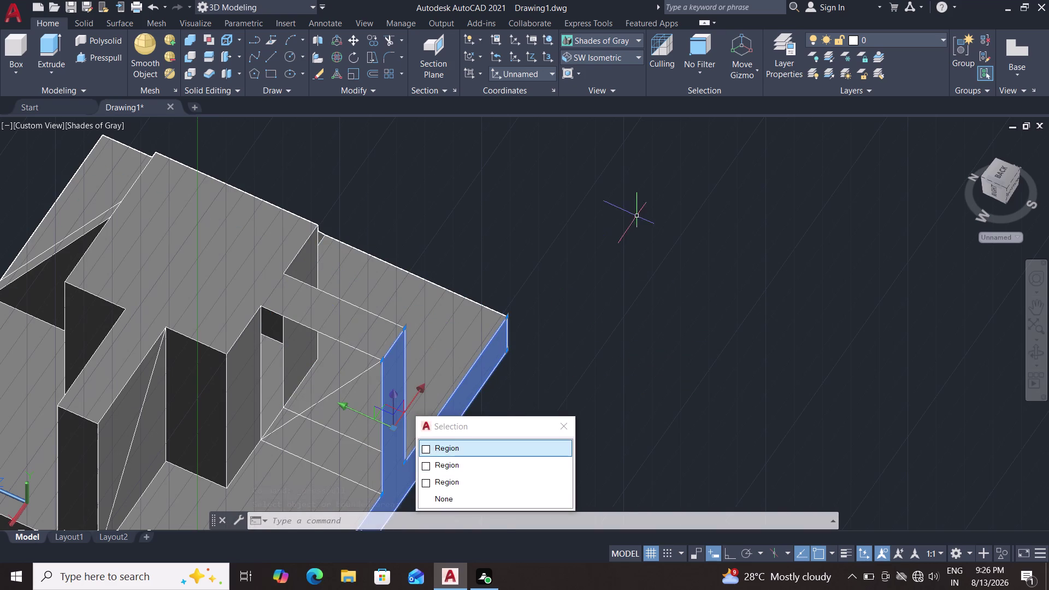
Undo the press-pull and the two erase operations on the pedestal base.
key(ctrl+z)
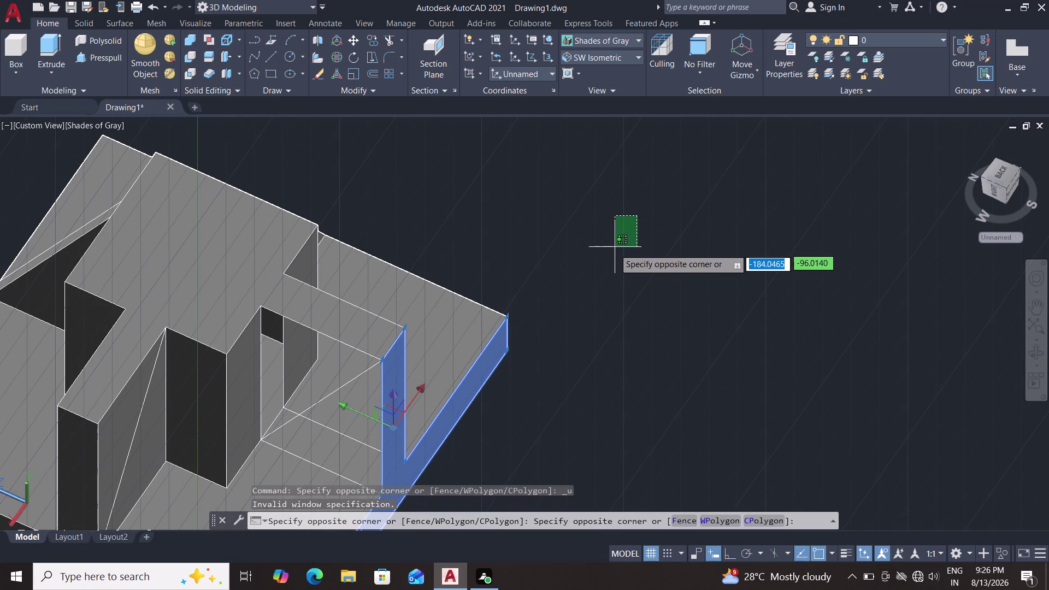
key(ctrl+z)
key(Escape)
key(ctrl+z)
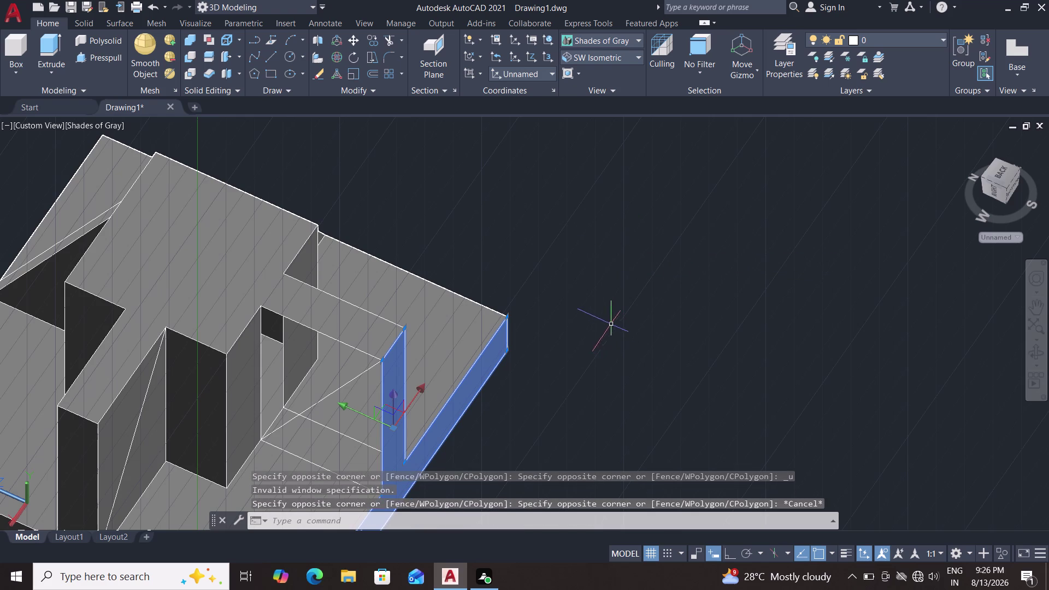
key(ctrl+z)
key(ctrl+z)
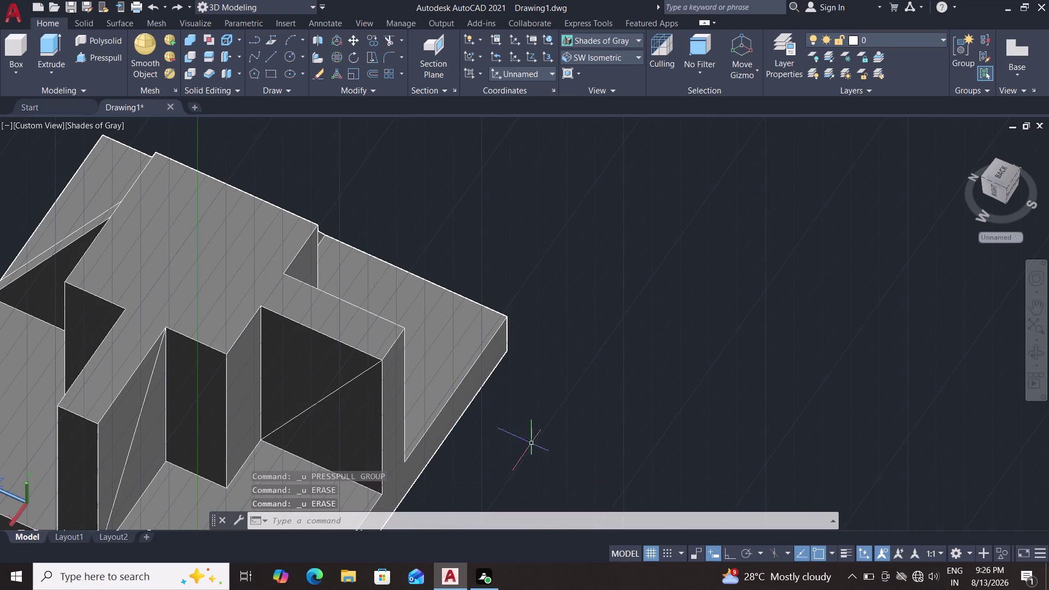
scroll(up, 3)
scroll(up, 3)
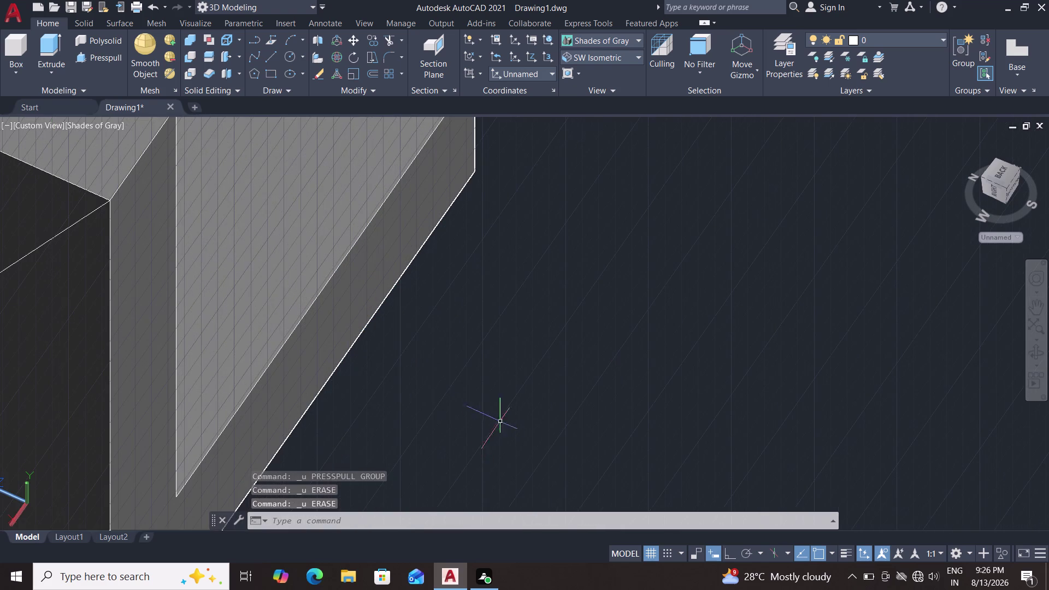
Pan, zoom and orbit around the restored stepped solid, including its underside.
middle_drag(483, 407, 490, 383)
scroll(up, 3)
middle_drag(490, 382, 528, 282)
middle_drag(527, 299, 527, 401)
middle_click(526, 404)
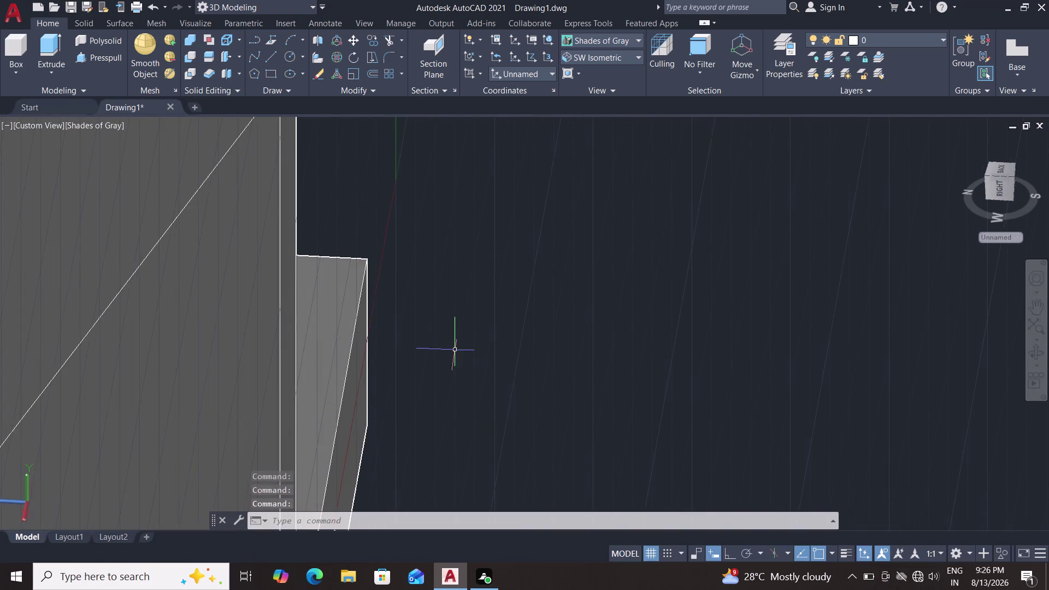
scroll(up, 3)
scroll(down, 3)
scroll(down, 3)
scroll(up, 3)
middle_drag(382, 309, 395, 332)
scroll(up, 3)
scroll(up, 3)
middle_drag(408, 313, 420, 387)
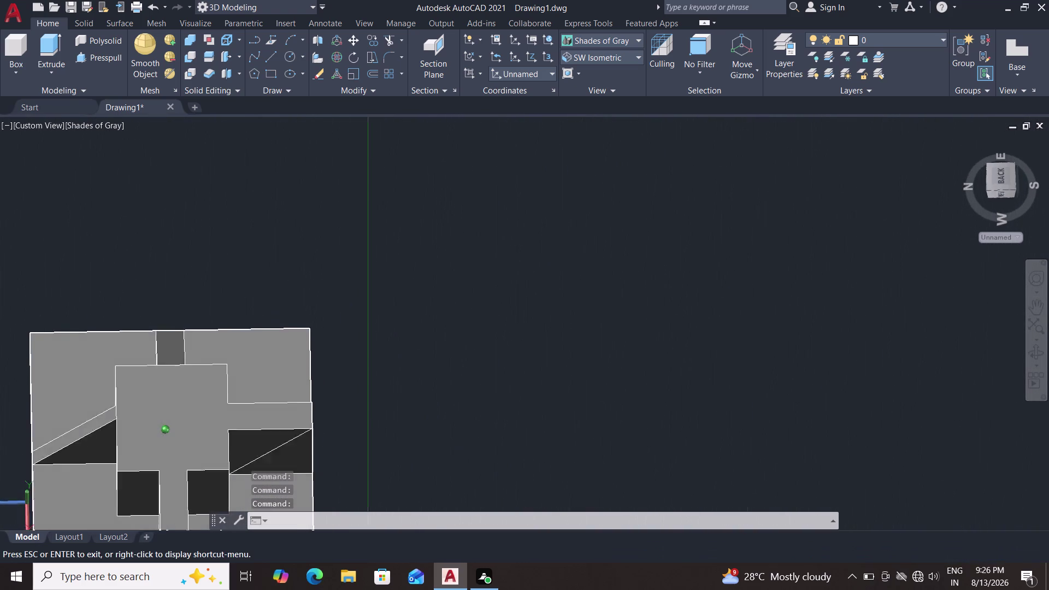
middle_drag(420, 387, 420, 414)
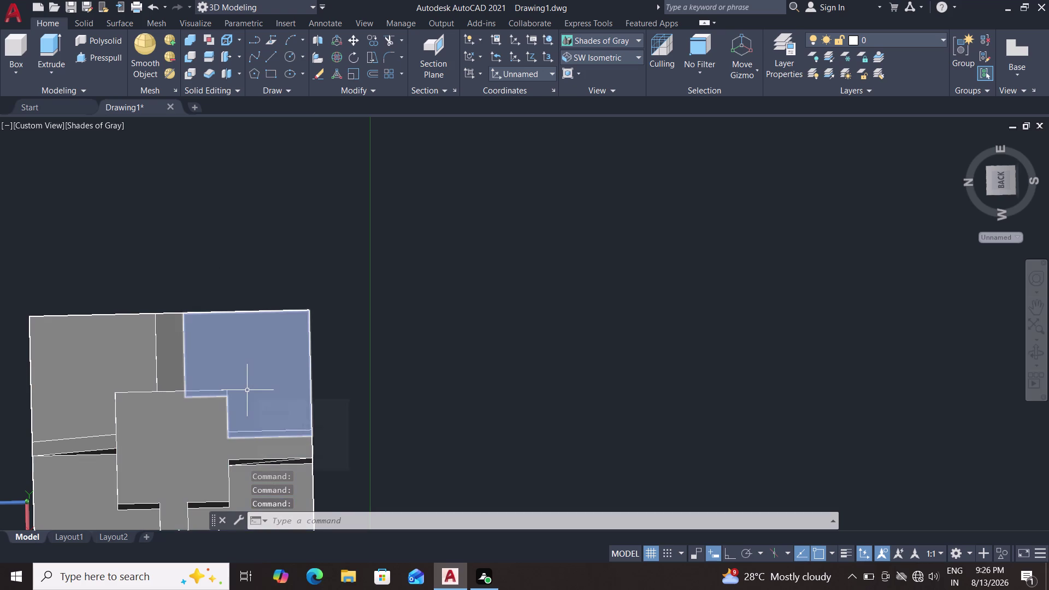
Start a line and cancel it before placing any point.
click(274, 51)
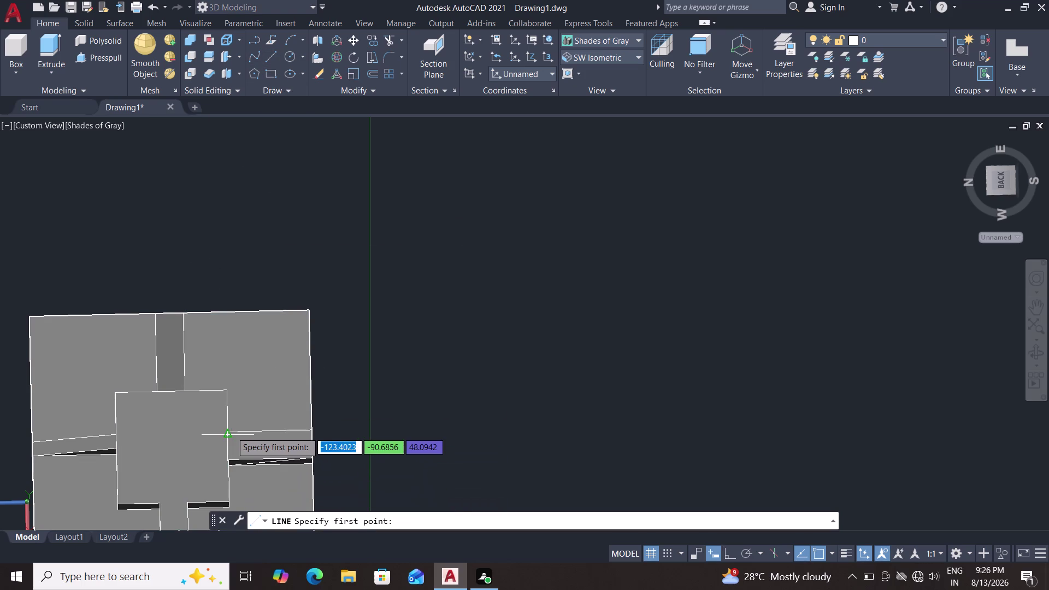
key(Escape)
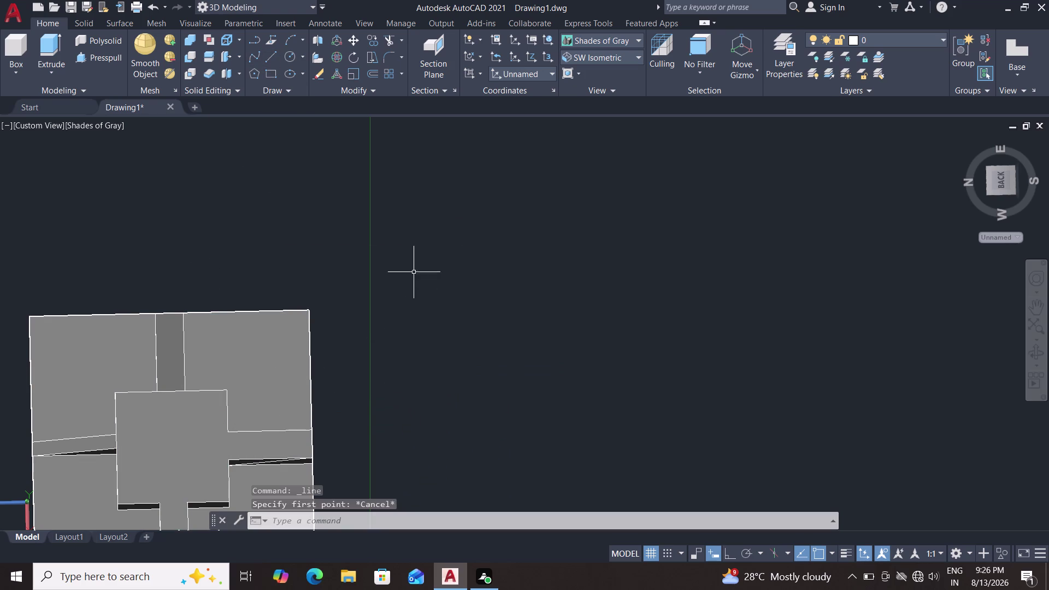
middle_drag(439, 435, 444, 311)
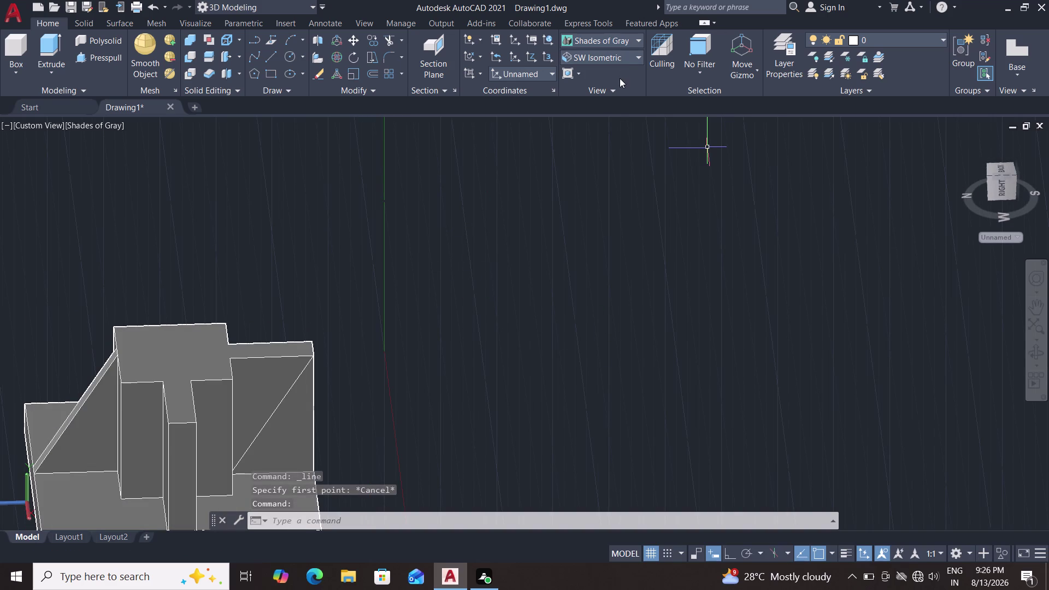
Switch to the Top preset view and zoom to fit the whole model.
click(619, 59)
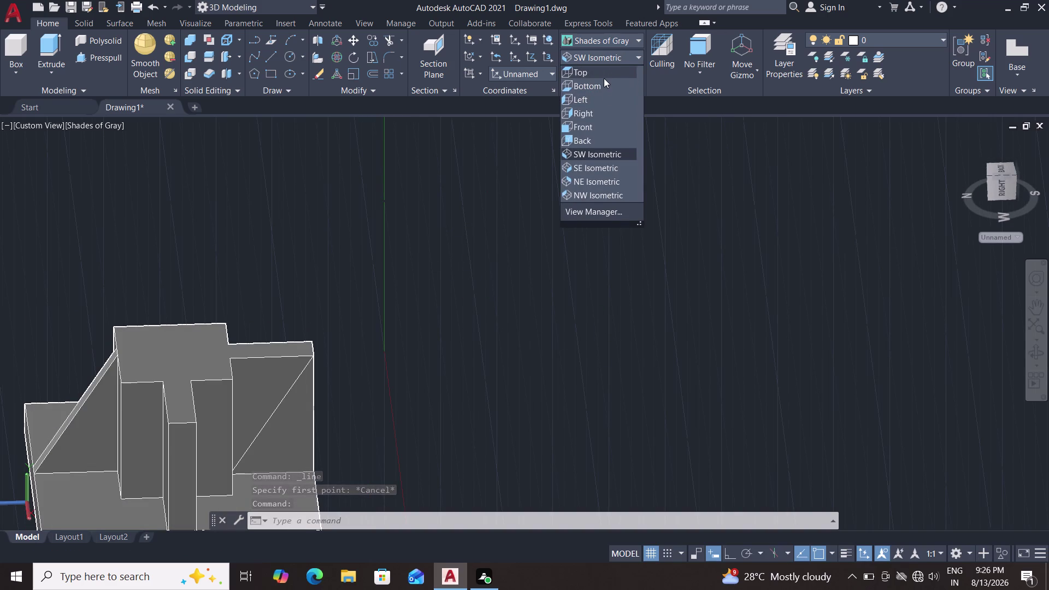
click(598, 75)
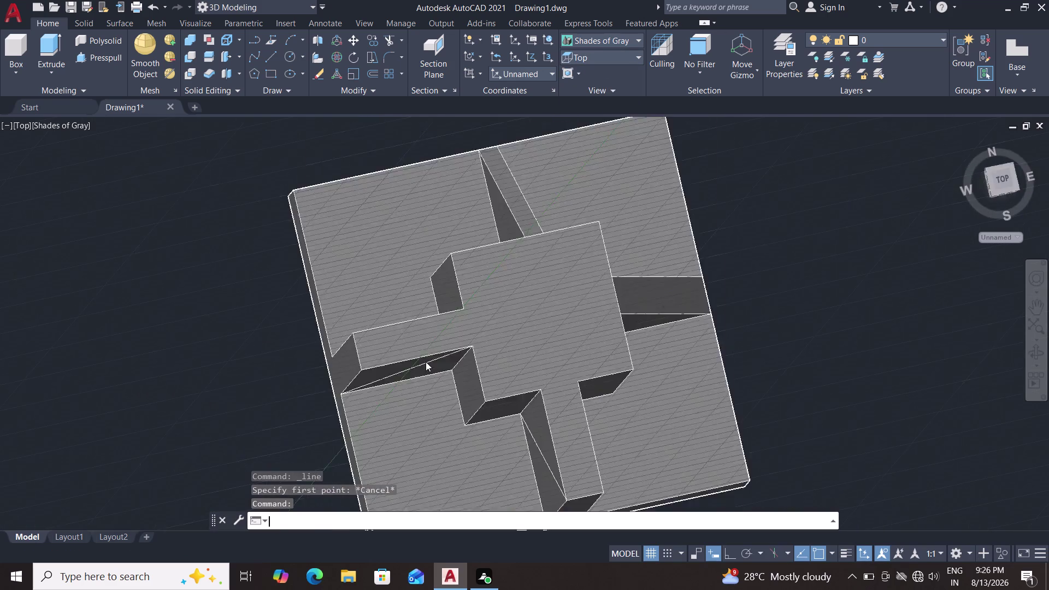
scroll(up, 3)
scroll(down, 3)
scroll(up, 3)
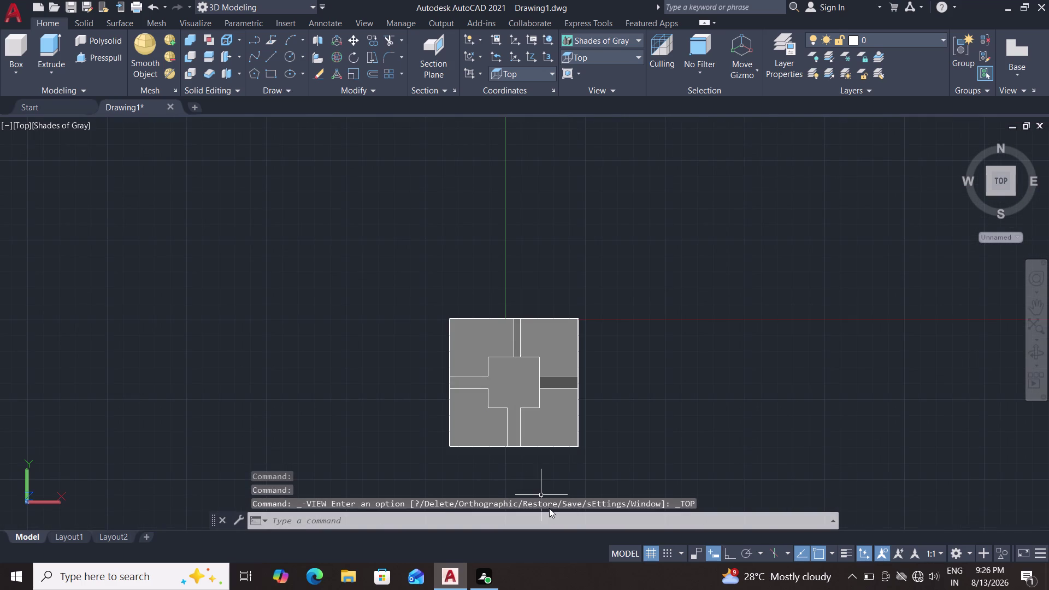
scroll(up, 3)
scroll(up, 3)
double_click(271, 78)
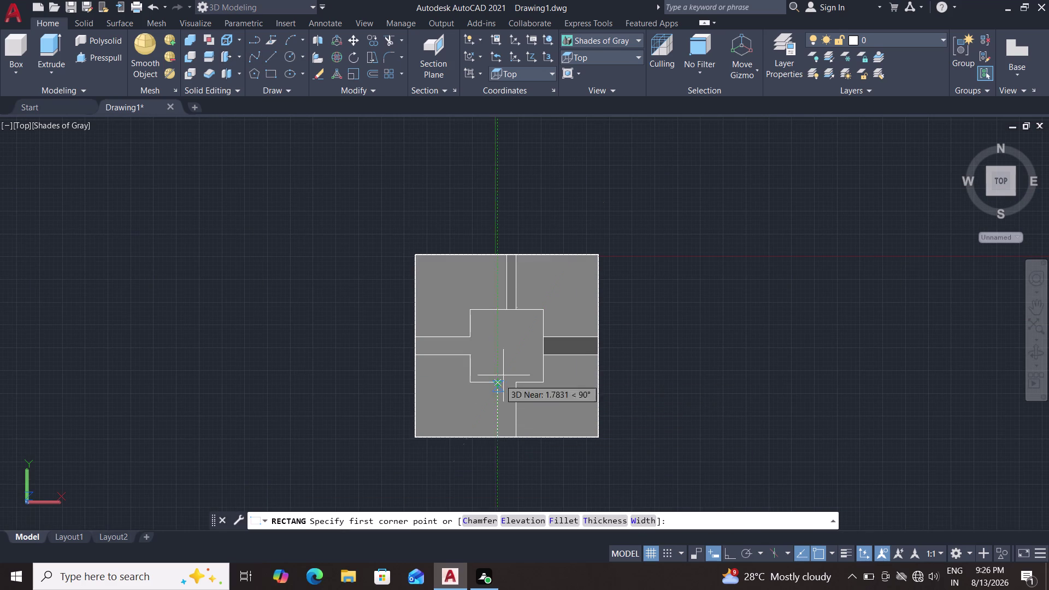
Cancel a rectangle and an unfinished line, then switch to the Bottom preset view.
key(Escape)
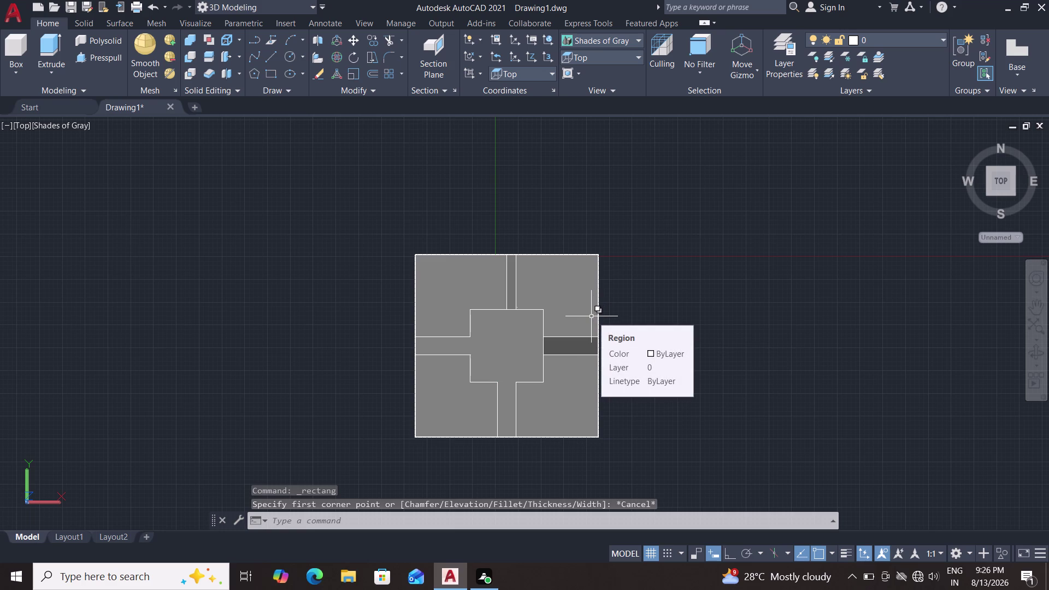
click(275, 58)
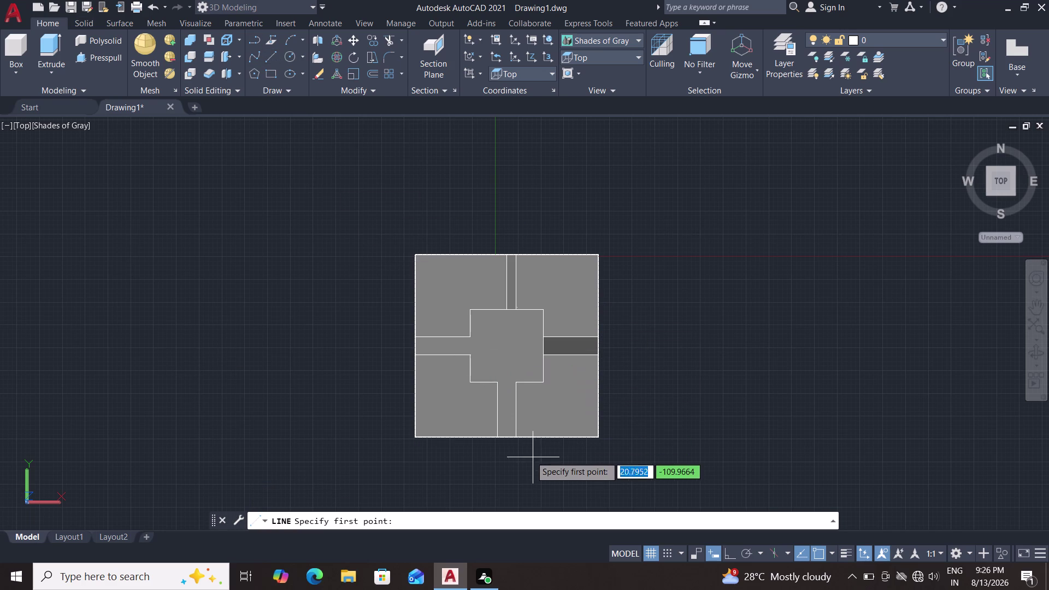
double_click(506, 439)
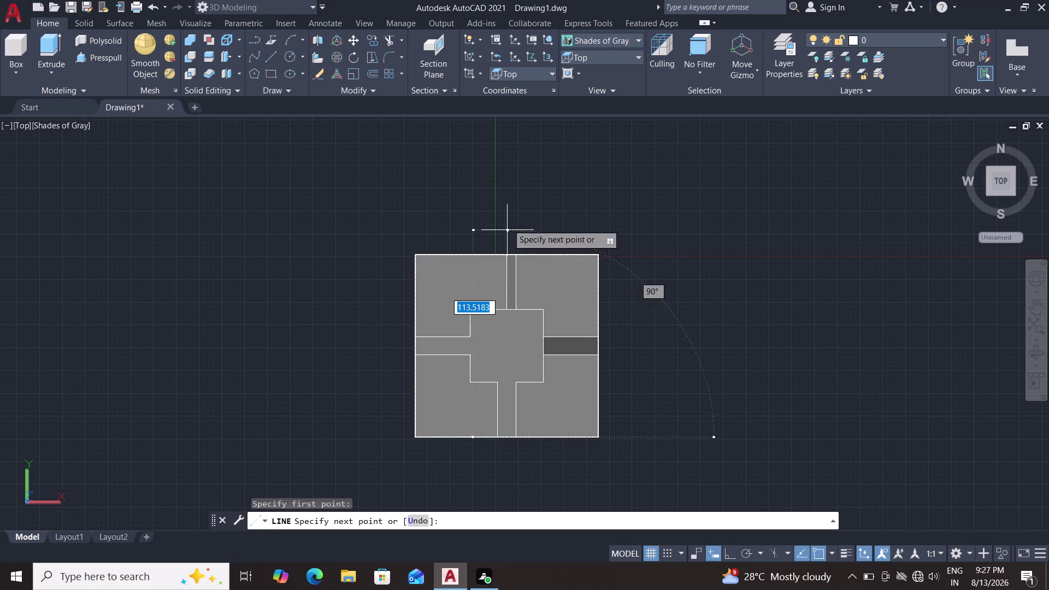
key(Escape)
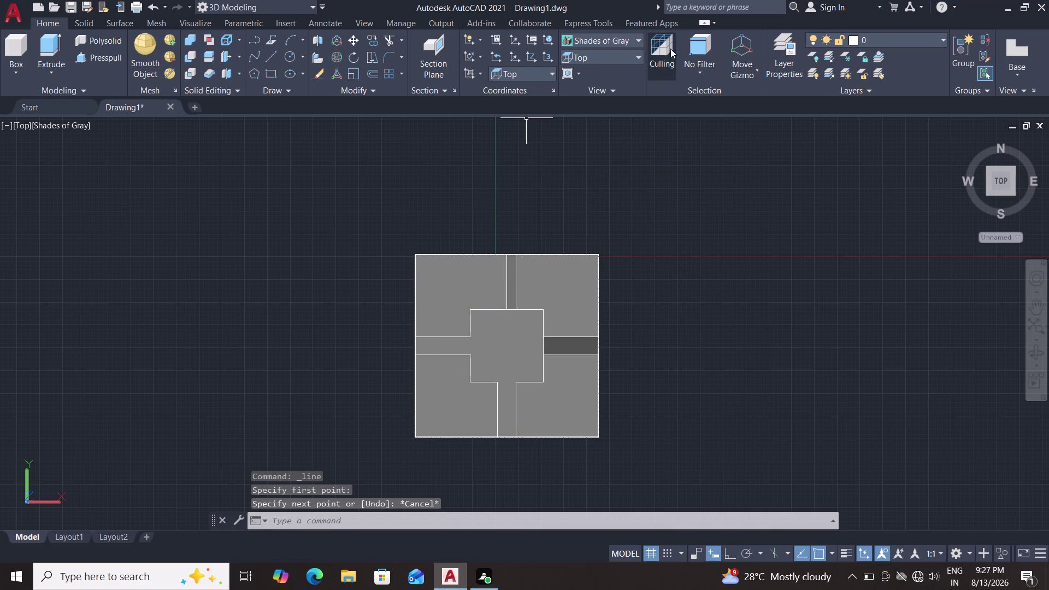
click(610, 54)
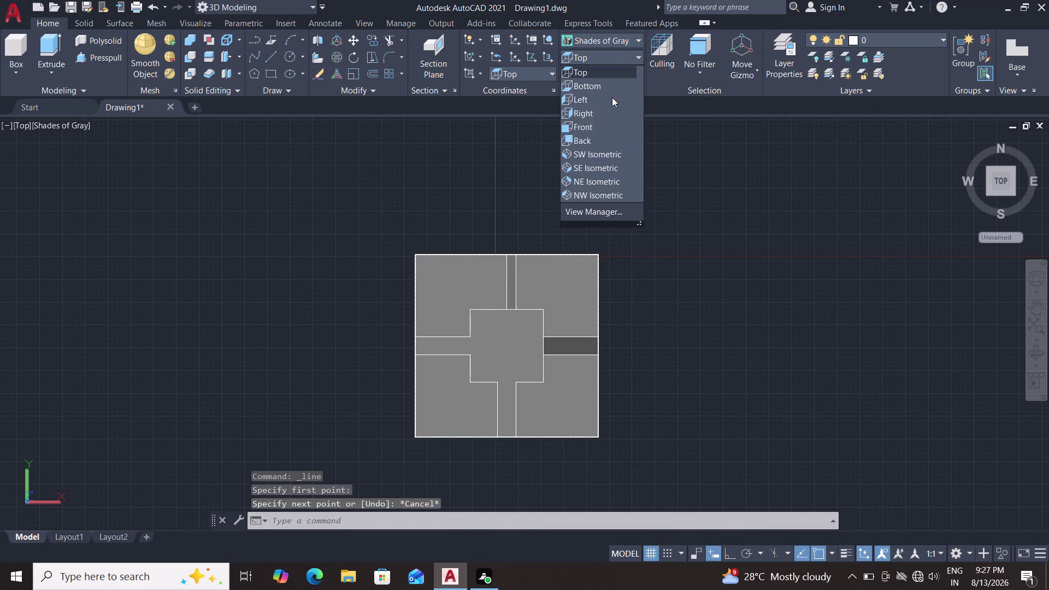
click(586, 87)
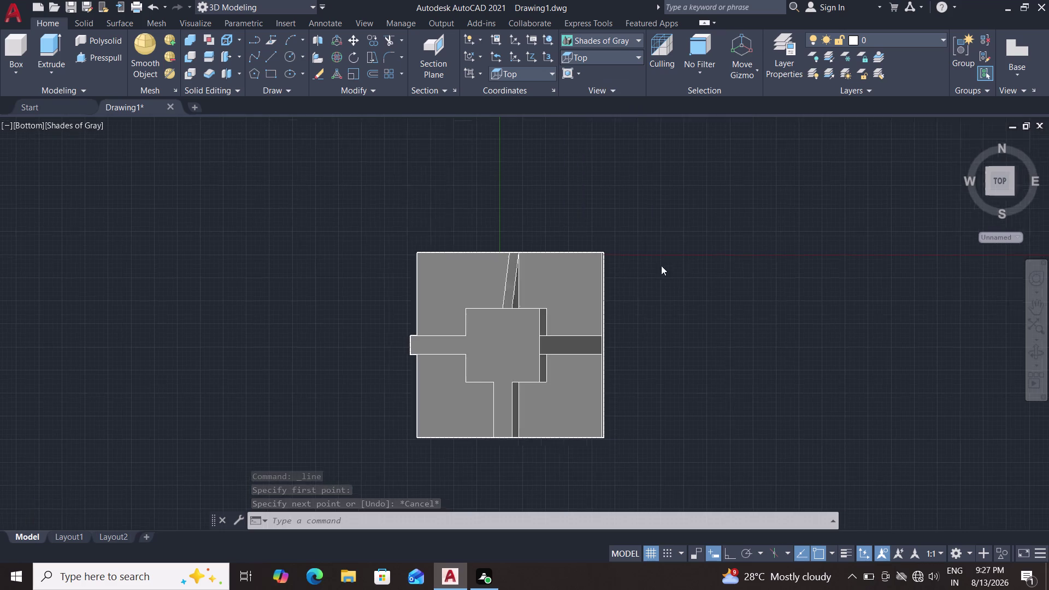
Draw vertical and horizontal lines edge to edge, crossing at the underside's centre.
scroll(up, 3)
scroll(down, 3)
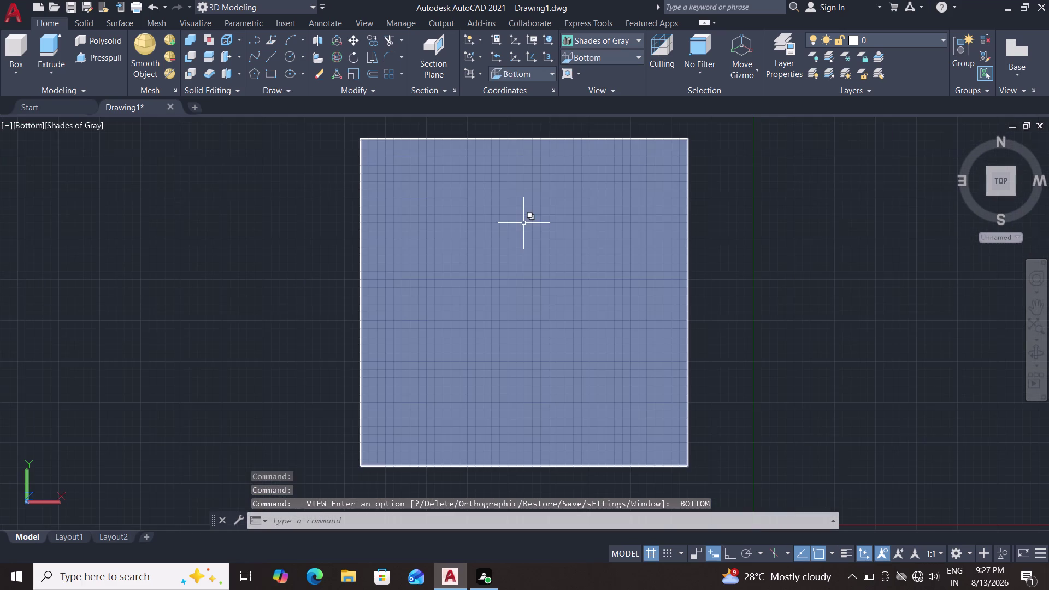
click(278, 56)
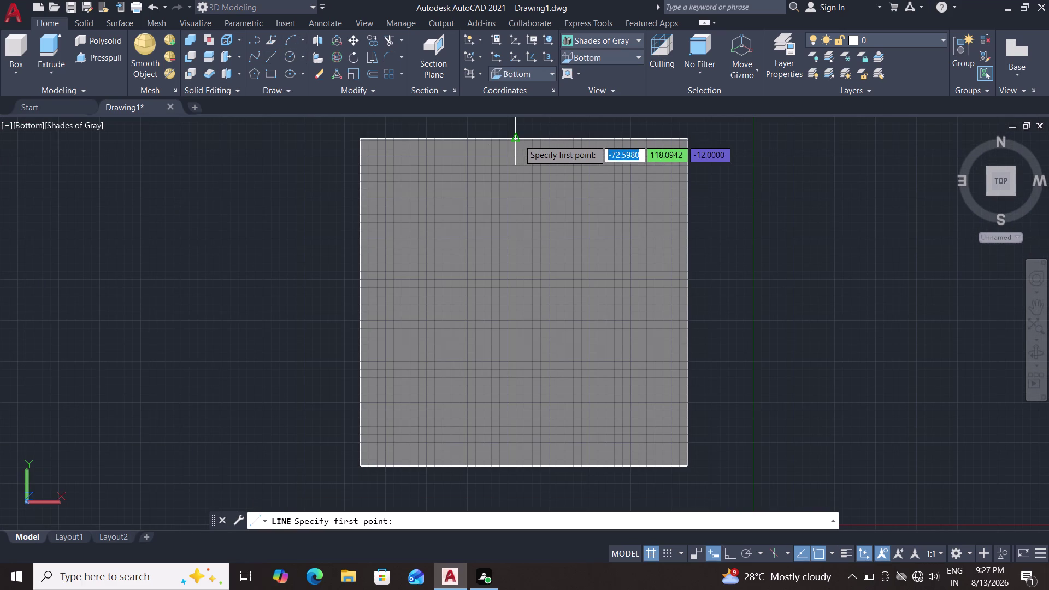
double_click(519, 138)
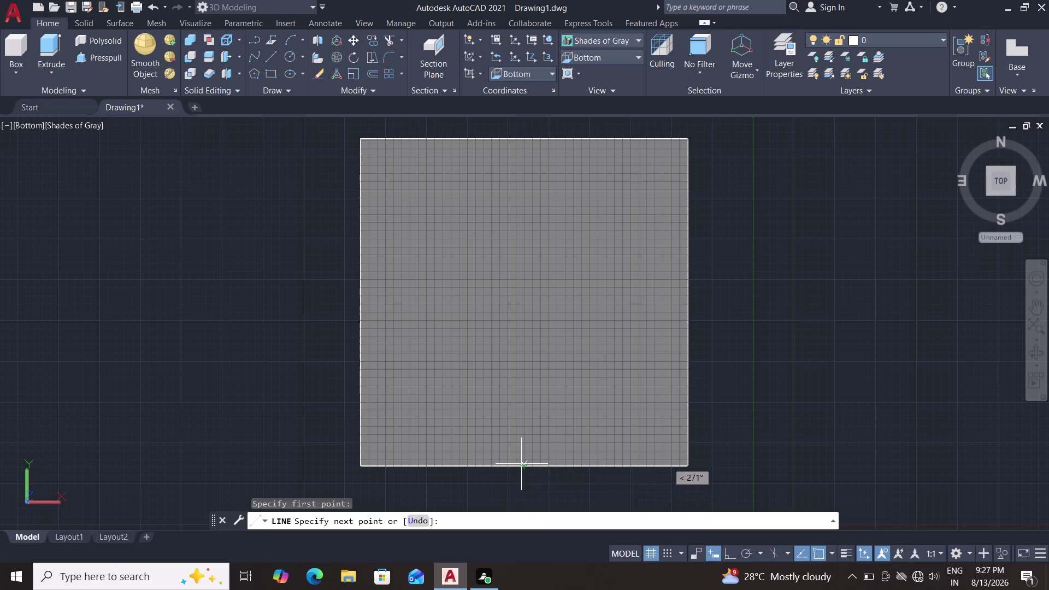
click(524, 469)
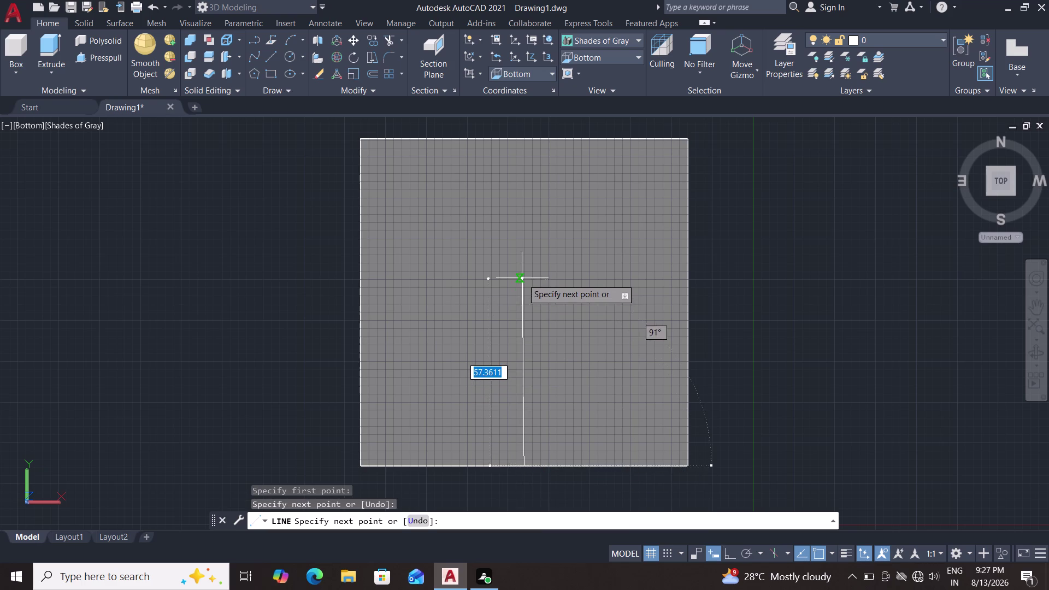
click(518, 307)
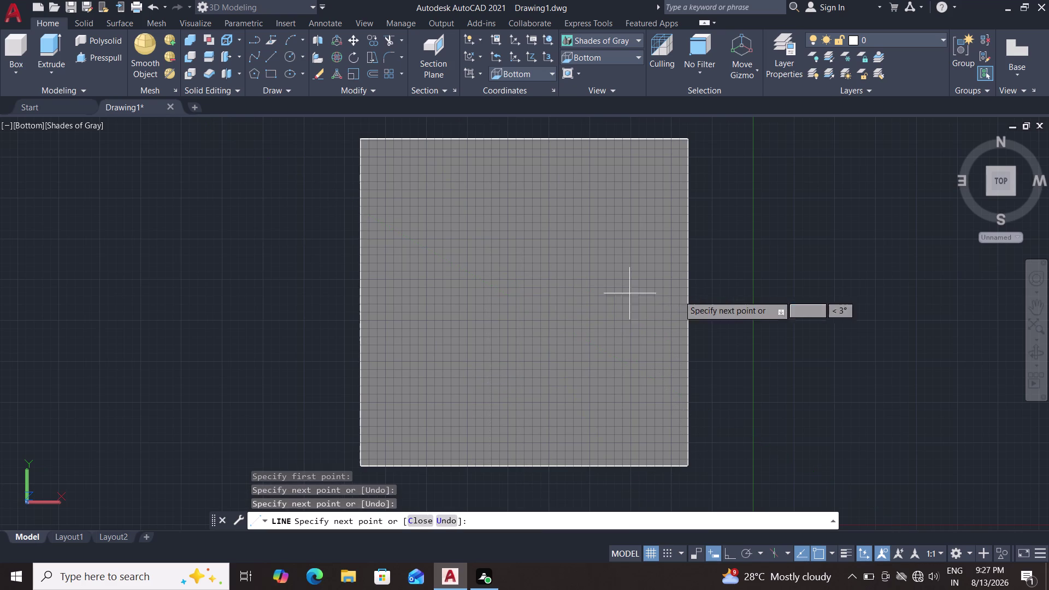
click(687, 303)
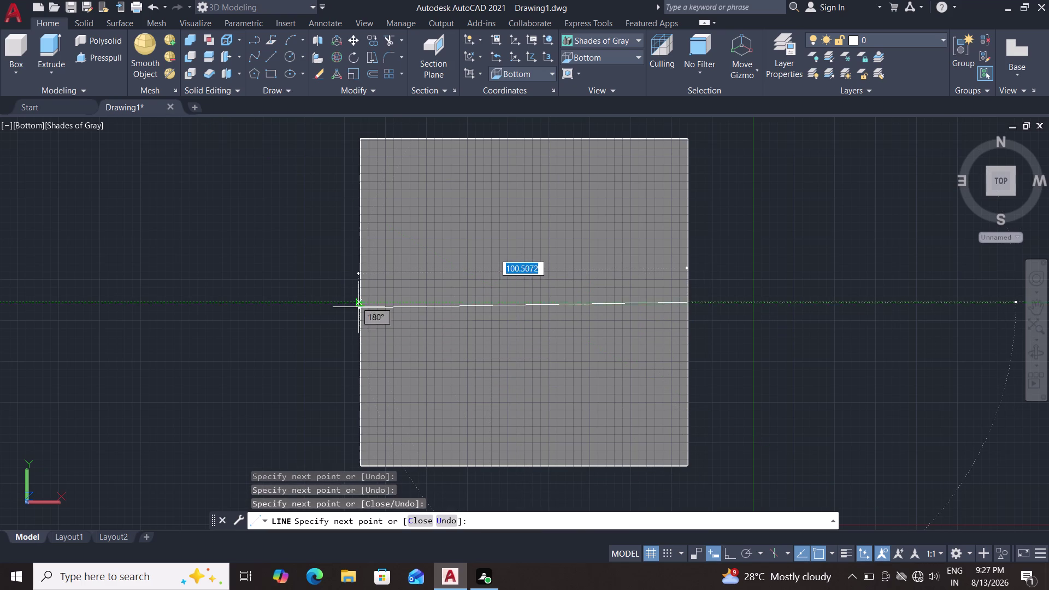
click(359, 304)
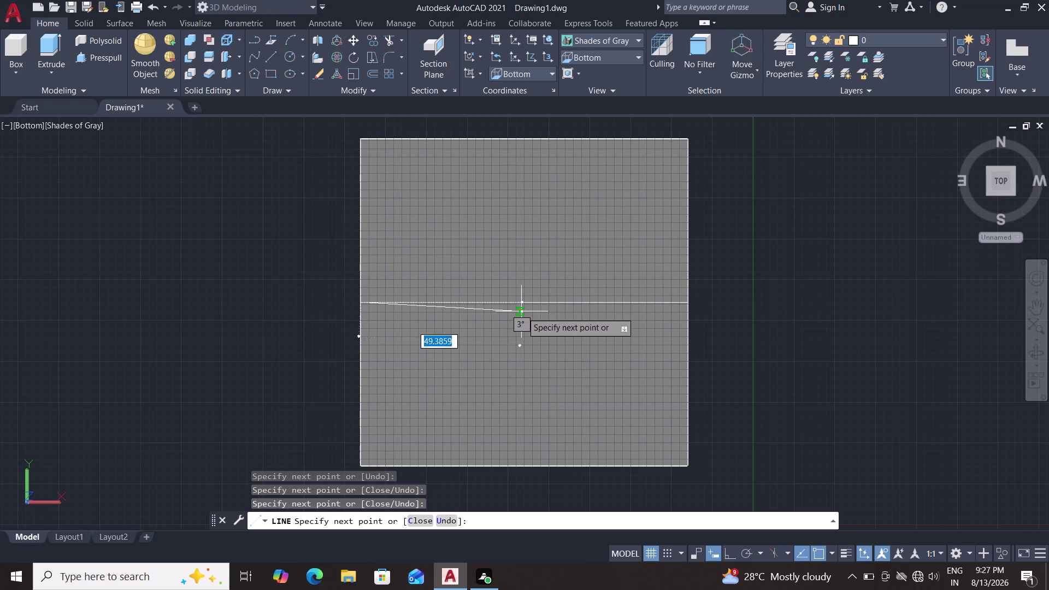
click(521, 303)
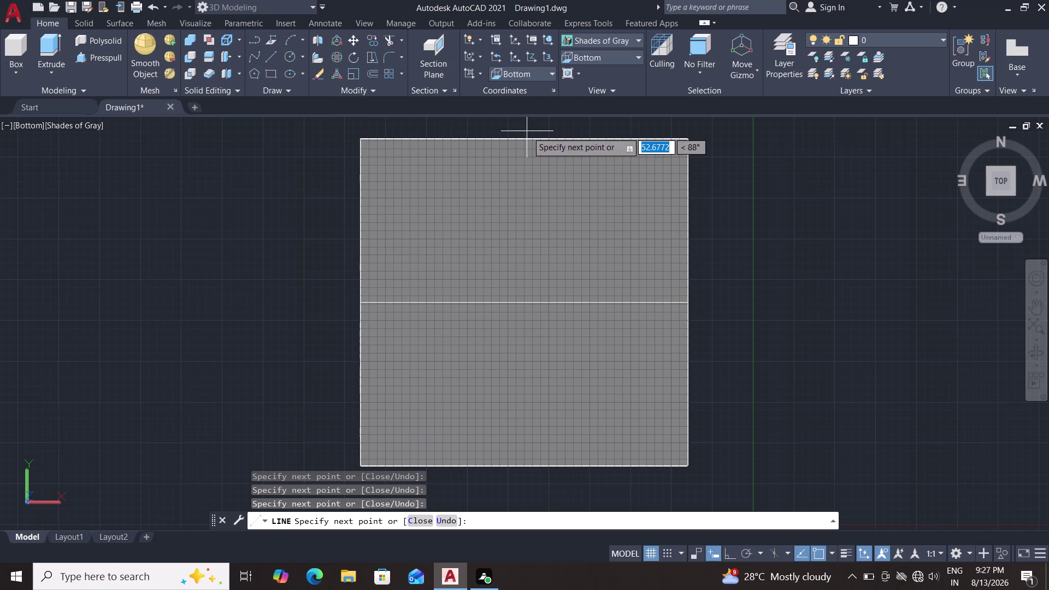
double_click(525, 140)
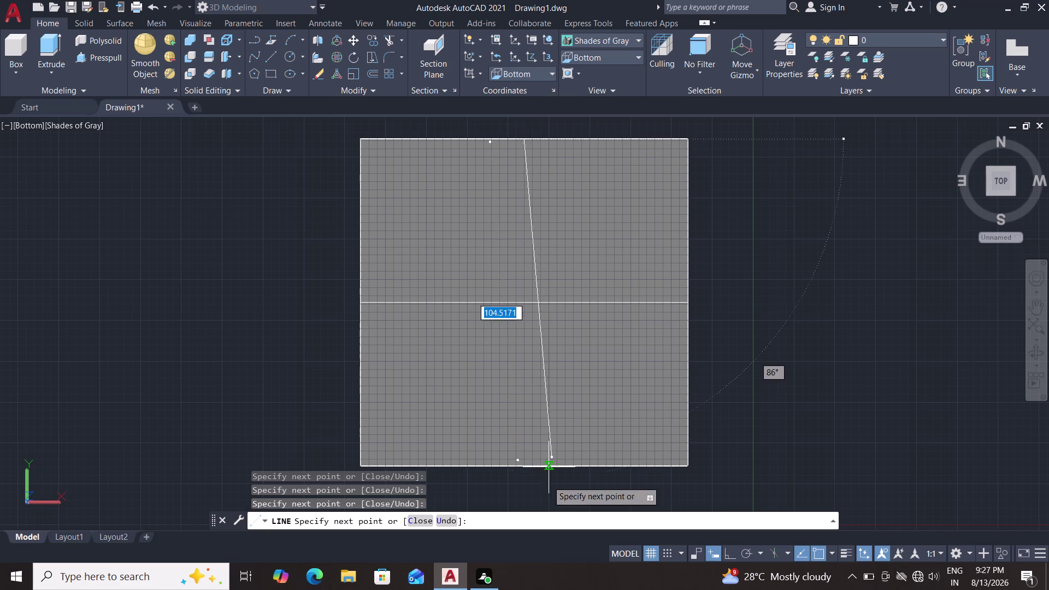
click(525, 468)
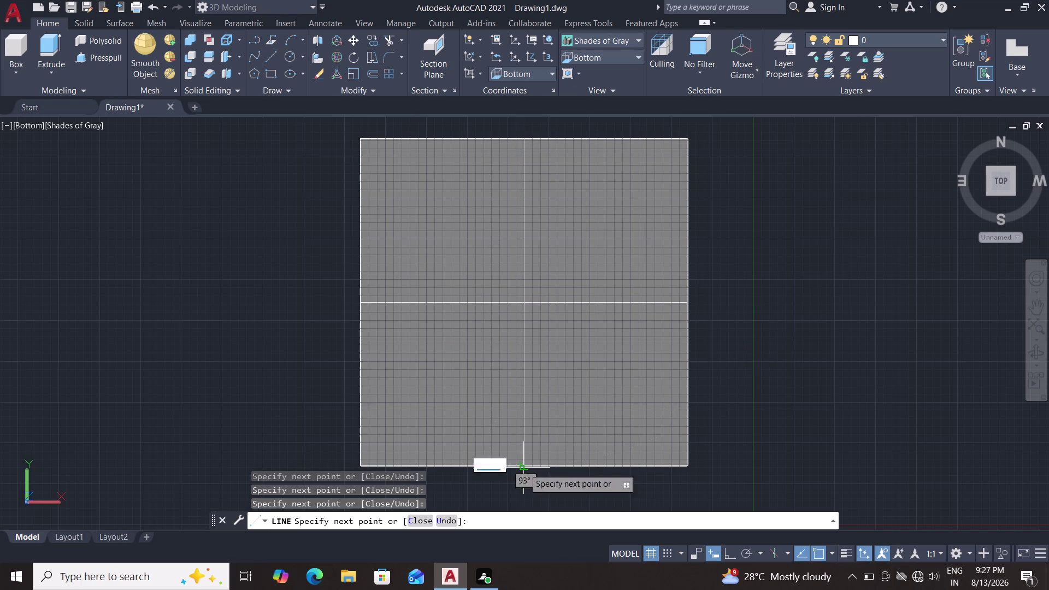
key(Escape)
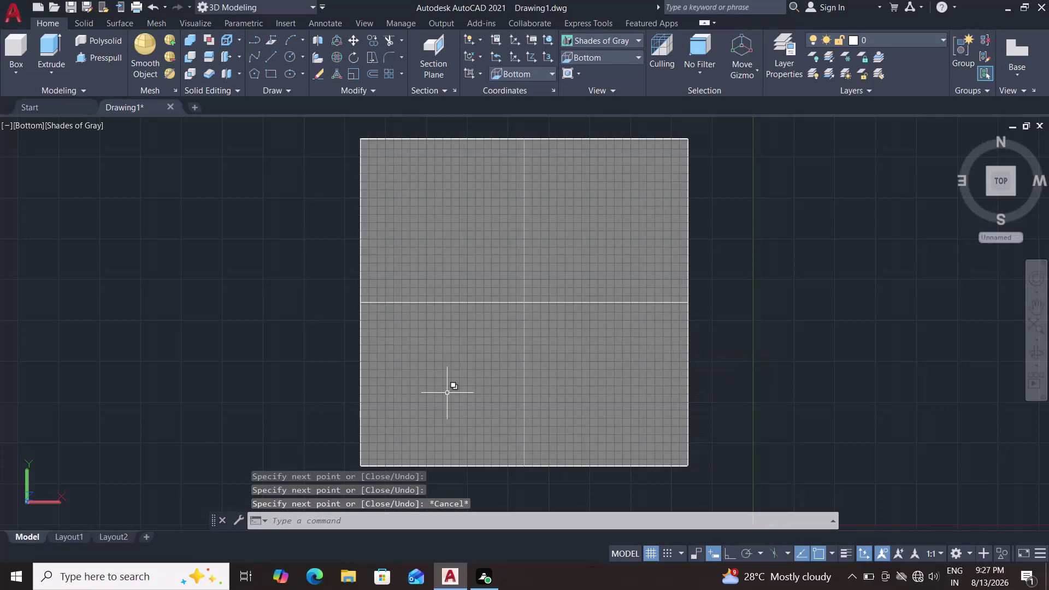
middle_drag(303, 394, 444, 375)
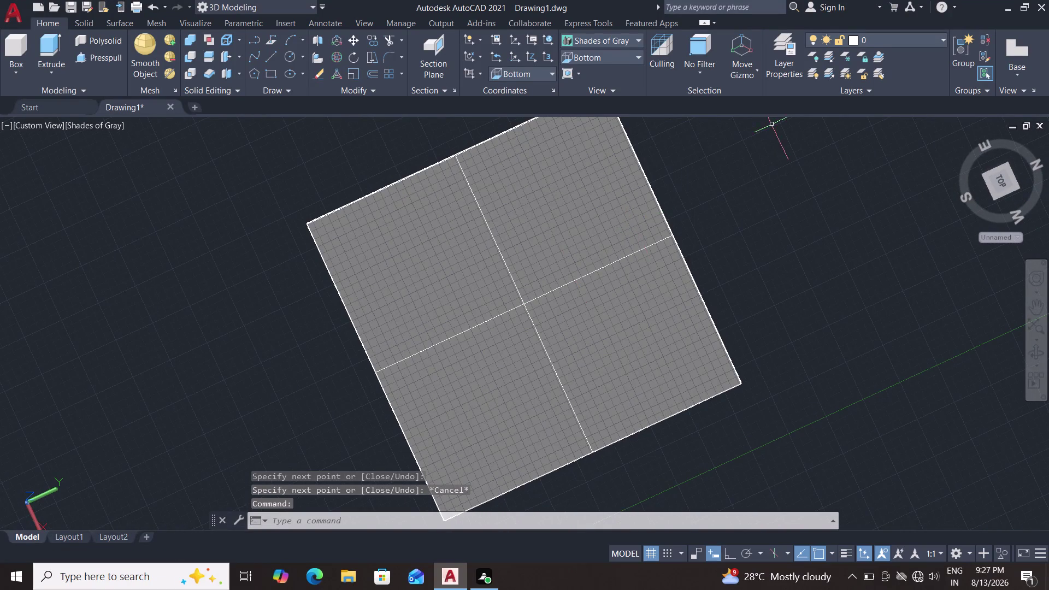
Orbit and zoom to view the pedestal's column, ribs and underside from several angles.
scroll(up, 3)
middle_drag(765, 180, 736, 536)
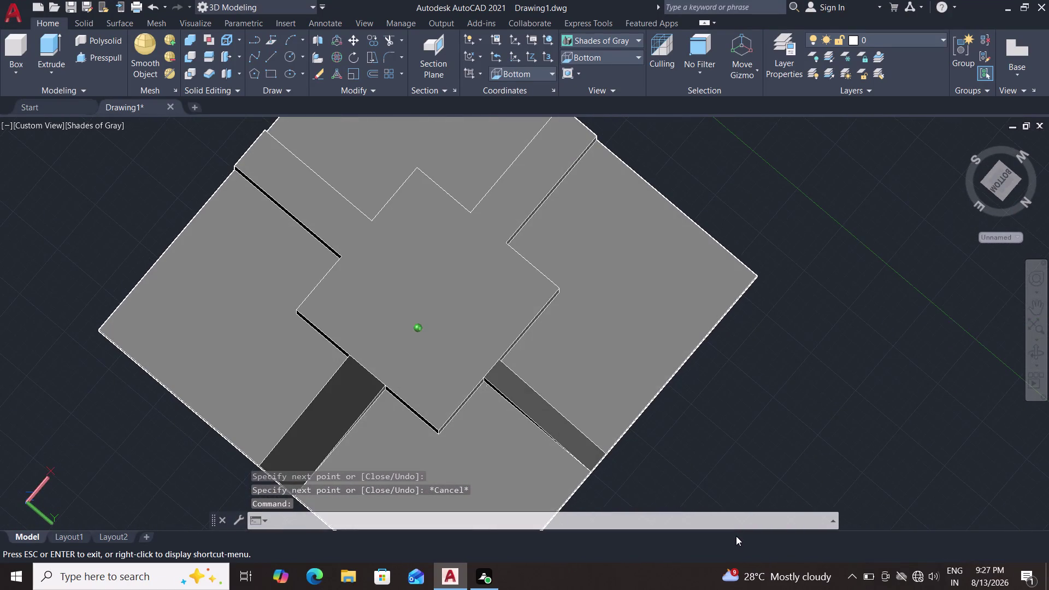
middle_drag(736, 536, 765, 424)
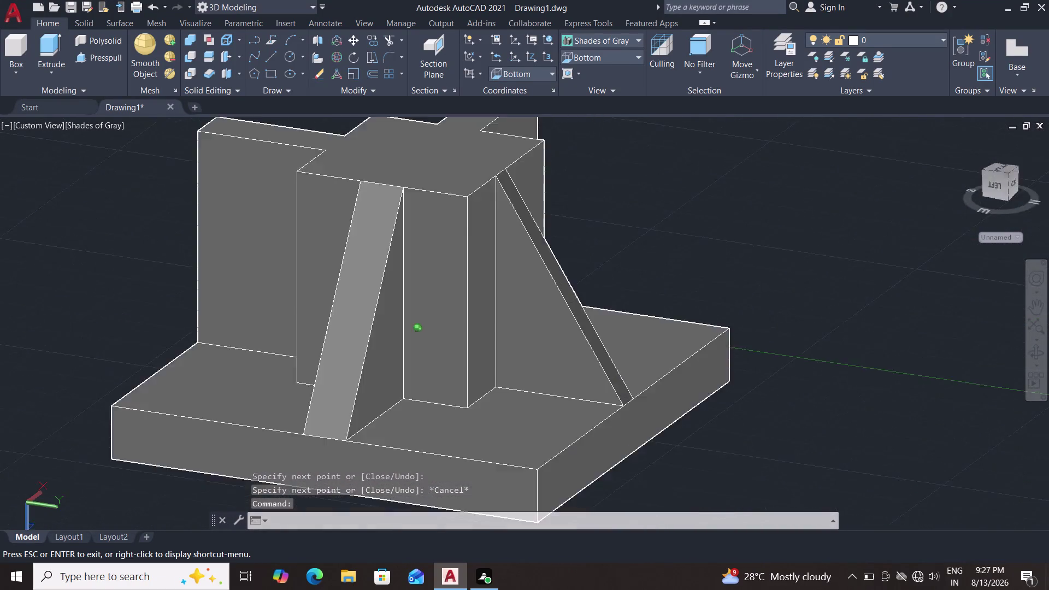
middle_drag(765, 424, 767, 556)
scroll(up, 3)
middle_drag(642, 159, 663, 215)
scroll(up, 3)
scroll(down, 3)
scroll(down, 3)
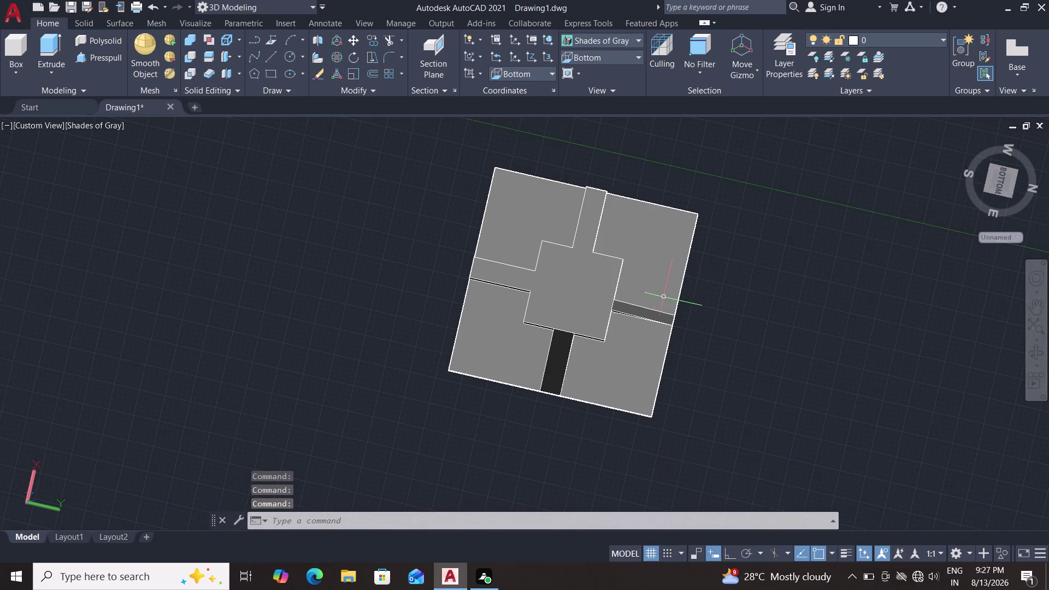
middle_drag(720, 354, 752, 59)
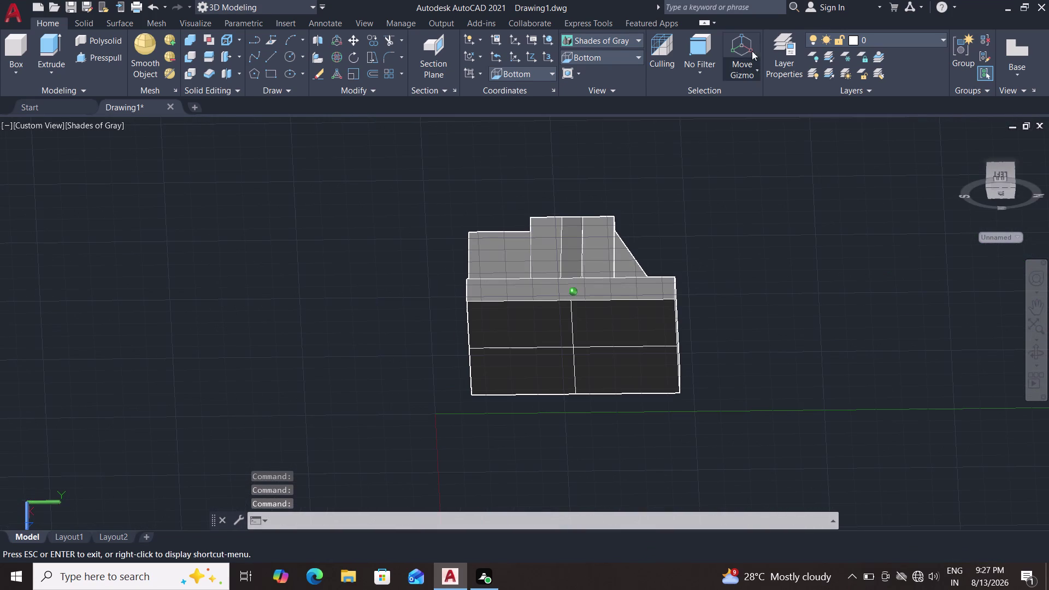
middle_drag(752, 59, 753, 42)
scroll(up, 3)
scroll(up, 3)
scroll(down, 3)
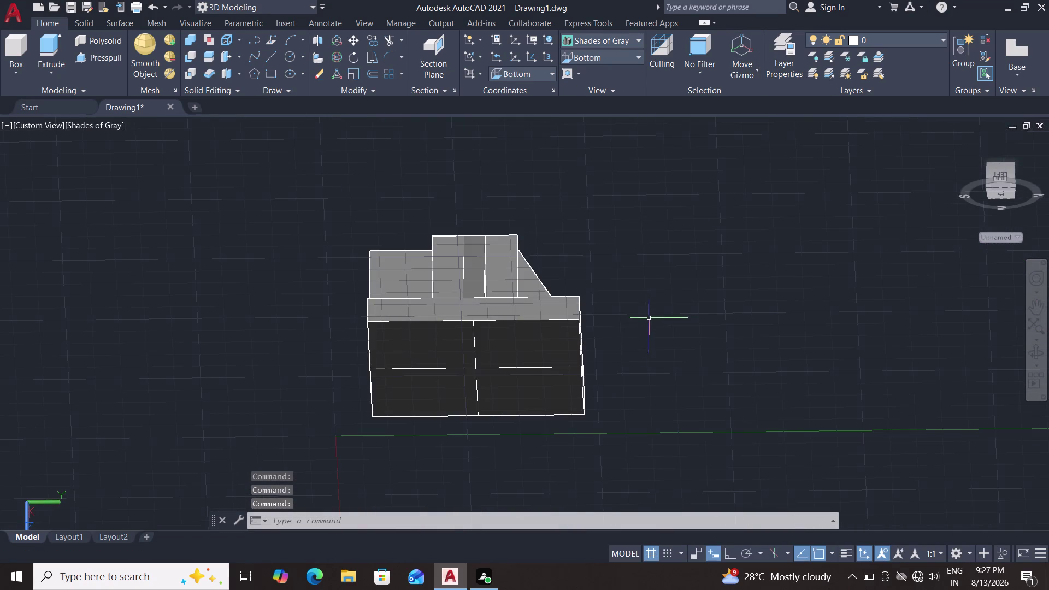
Select the underside crossing line, choosing Line in the Selection cycling dialog.
key(Escape)
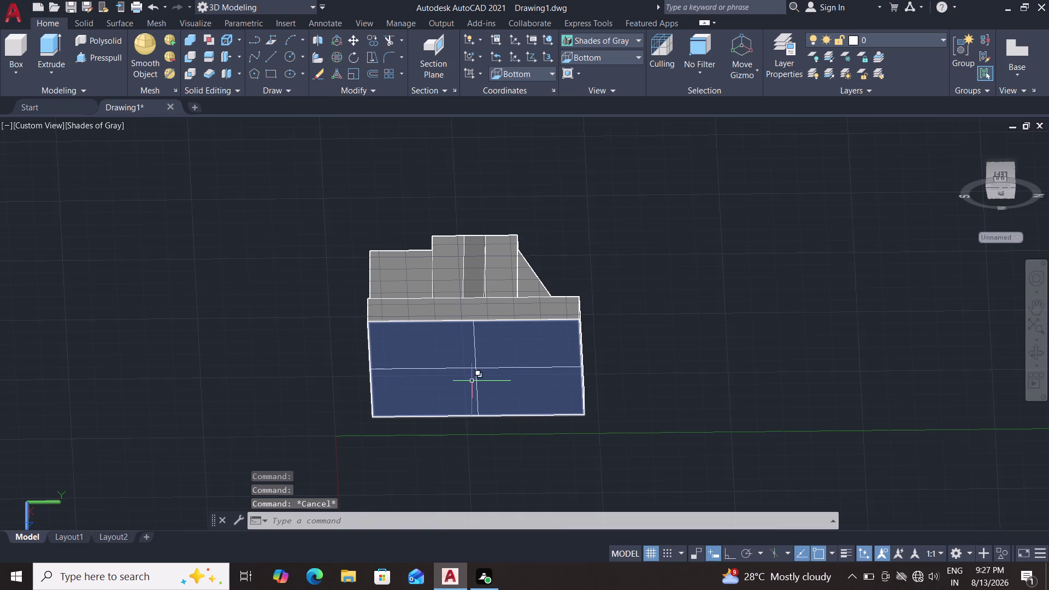
double_click(477, 382)
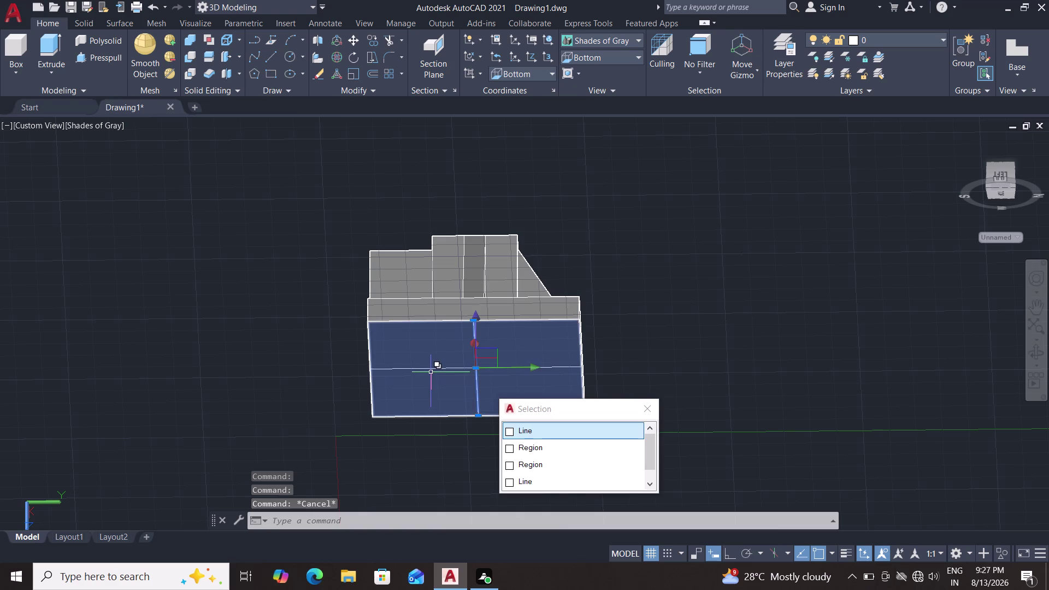
double_click(432, 368)
click(486, 438)
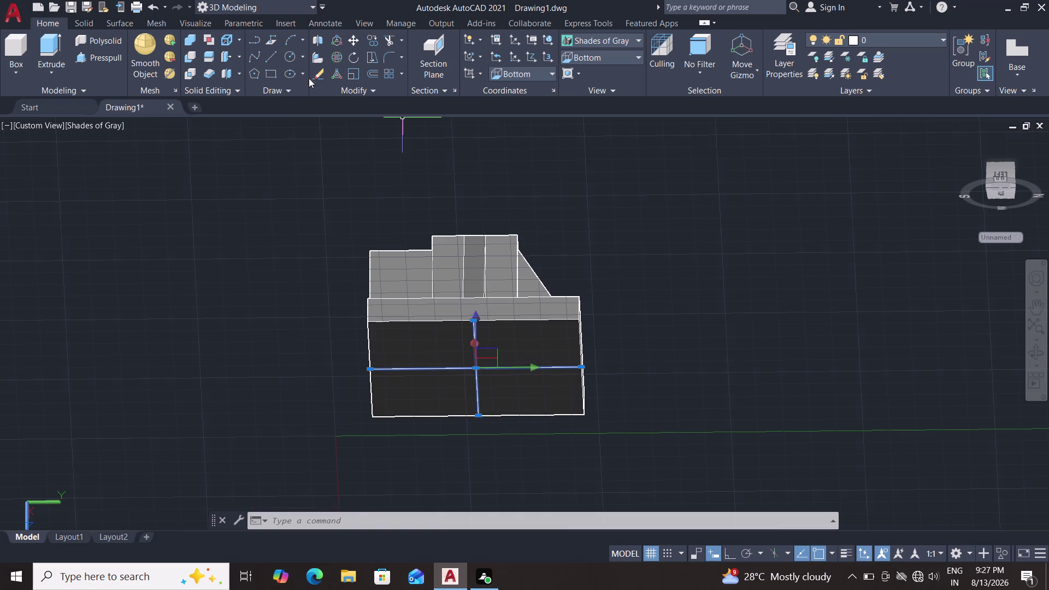
click(351, 42)
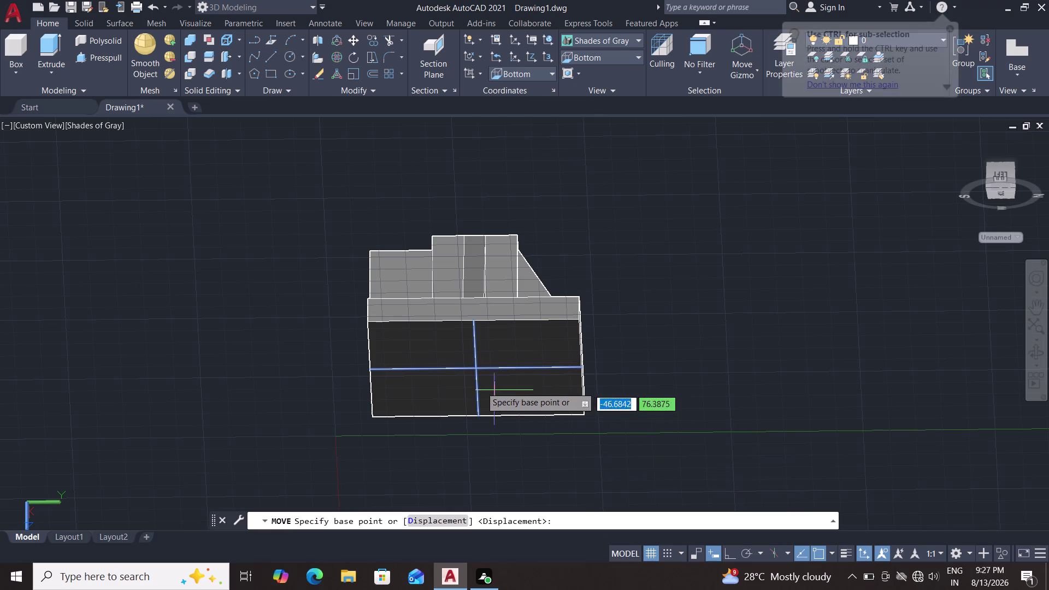
click(475, 370)
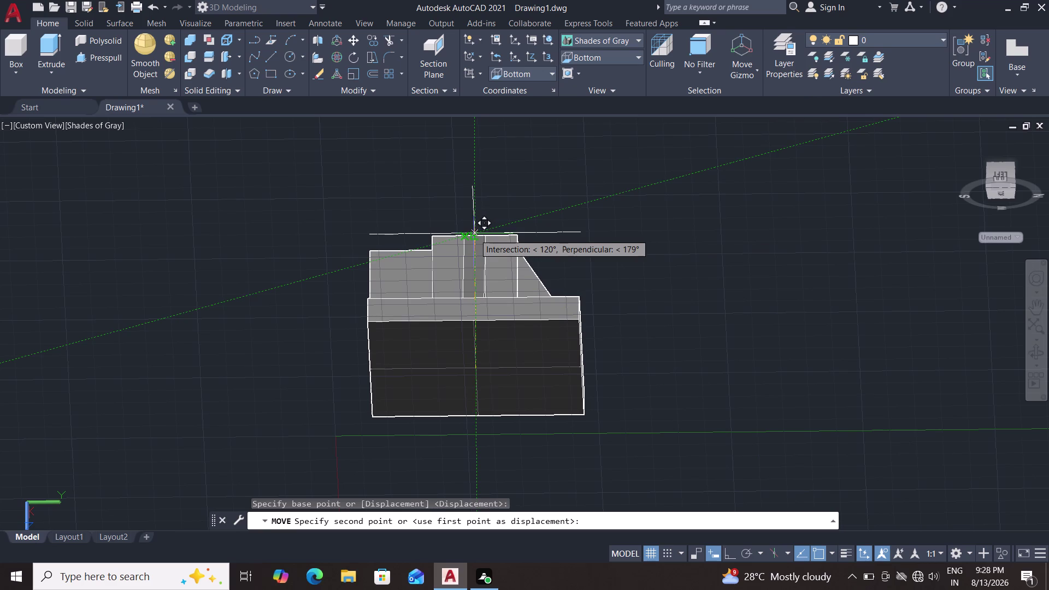
middle_drag(474, 234, 476, 352)
scroll(up, 3)
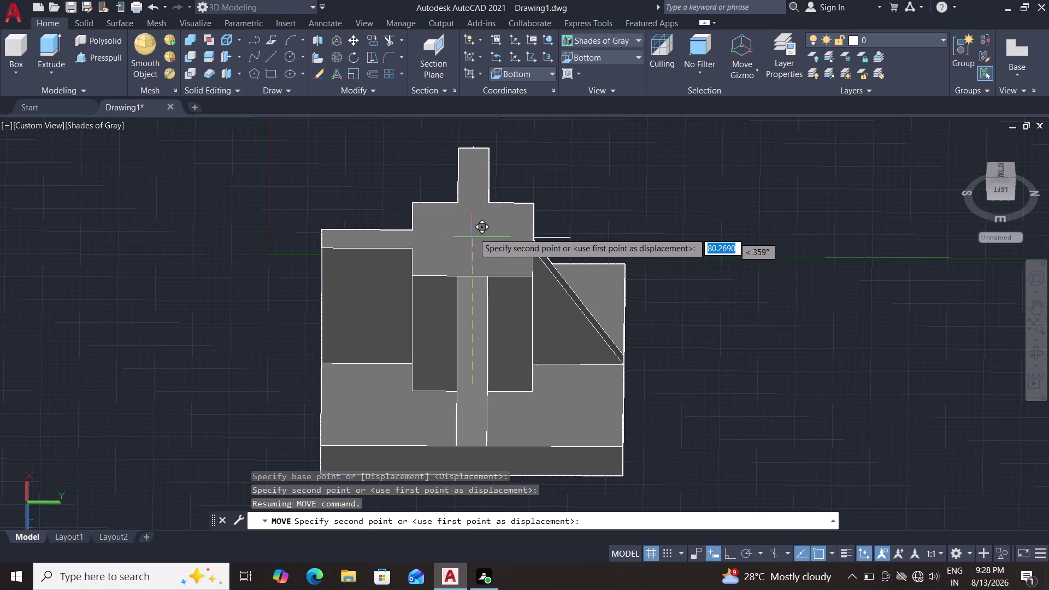
text(6)
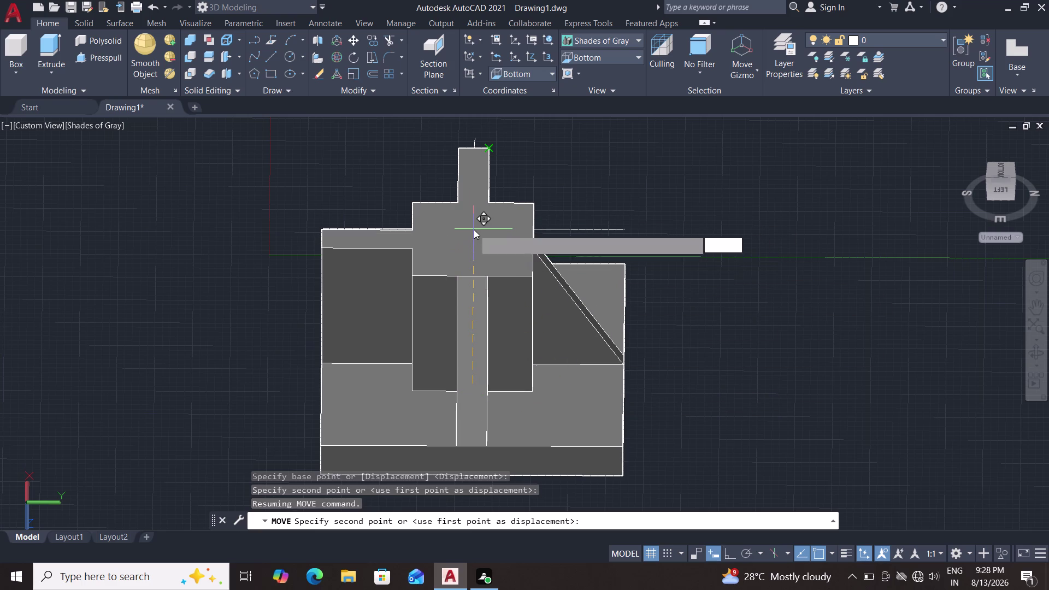
text(0)
key(Return)
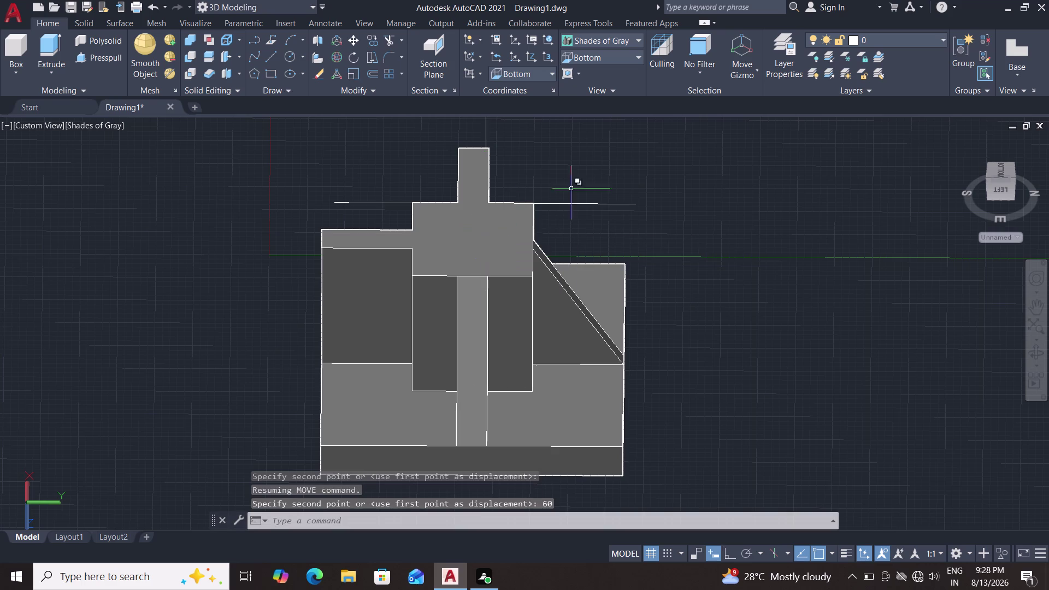
middle_drag(605, 153, 592, 306)
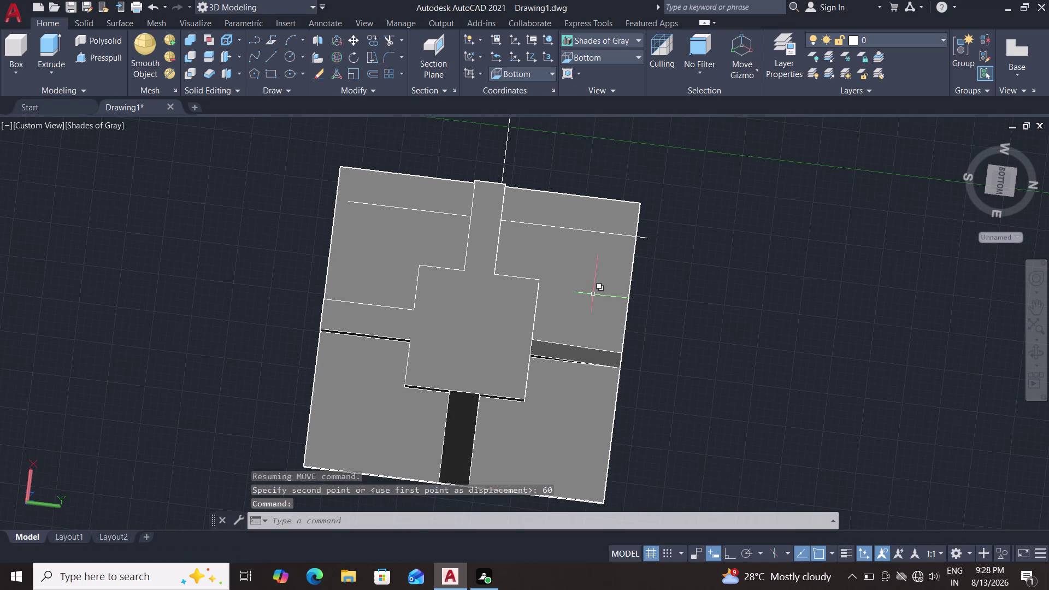
key(ctrl+z)
key(ctrl+z)
key(ctrl+z)
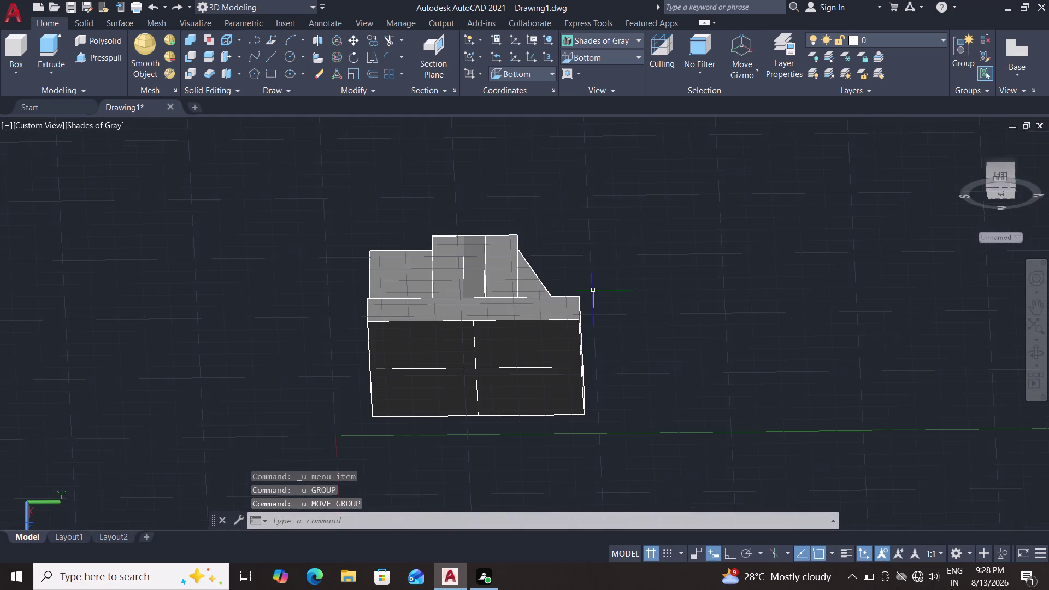
key(ctrl+z)
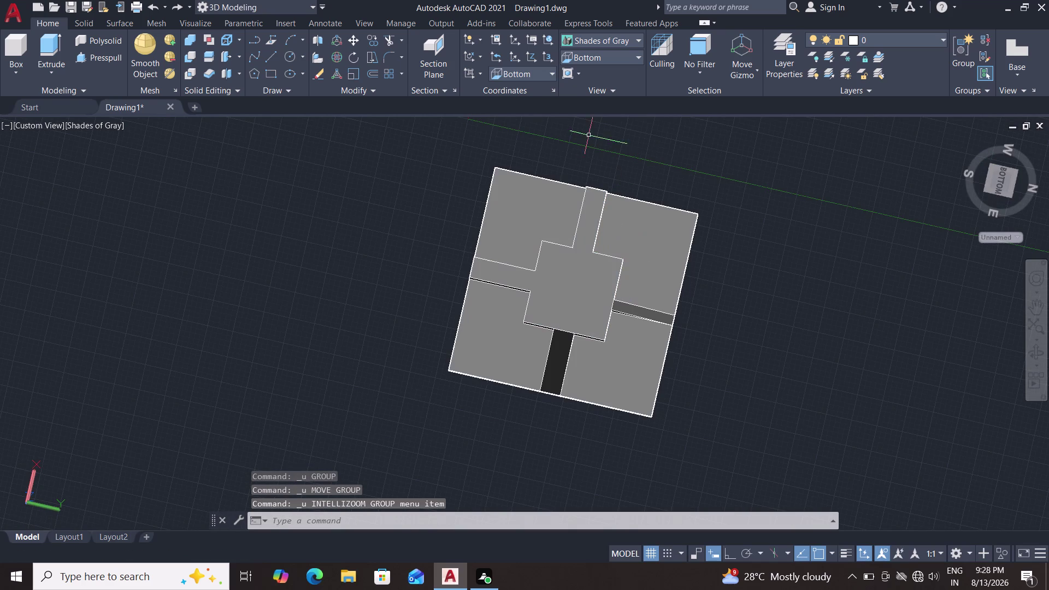
double_click(602, 59)
click(623, 59)
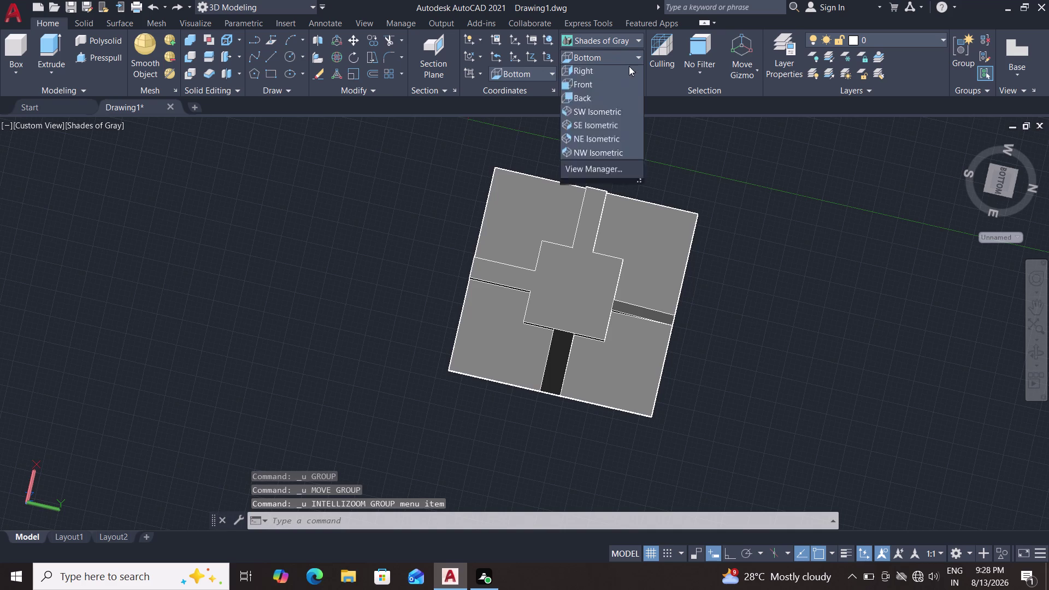
Pick the Top preset view and zoom to fit the pedestal base.
click(628, 76)
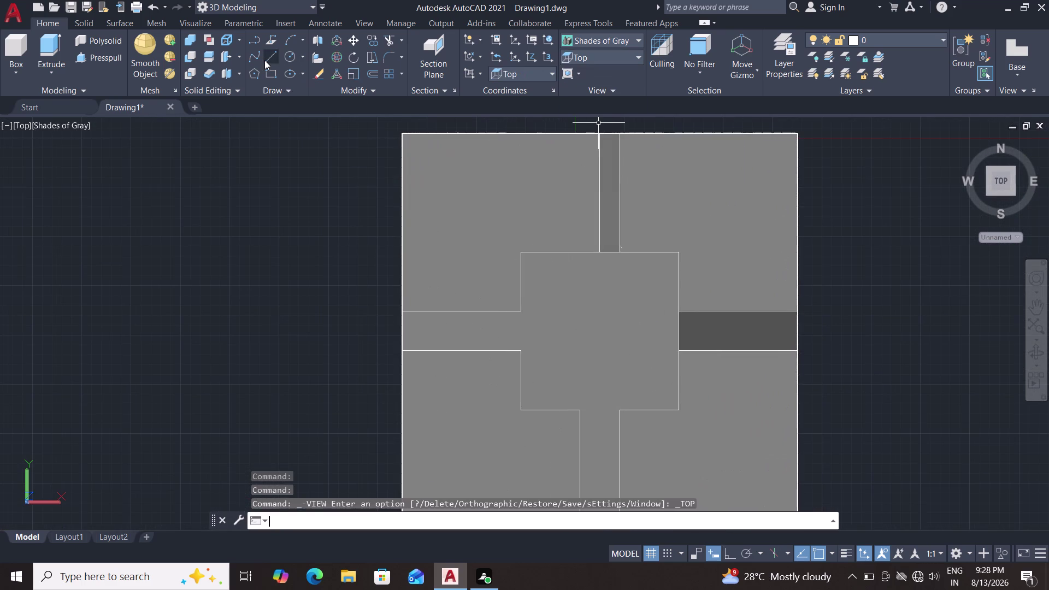
click(266, 60)
scroll(up, 3)
scroll(down, 3)
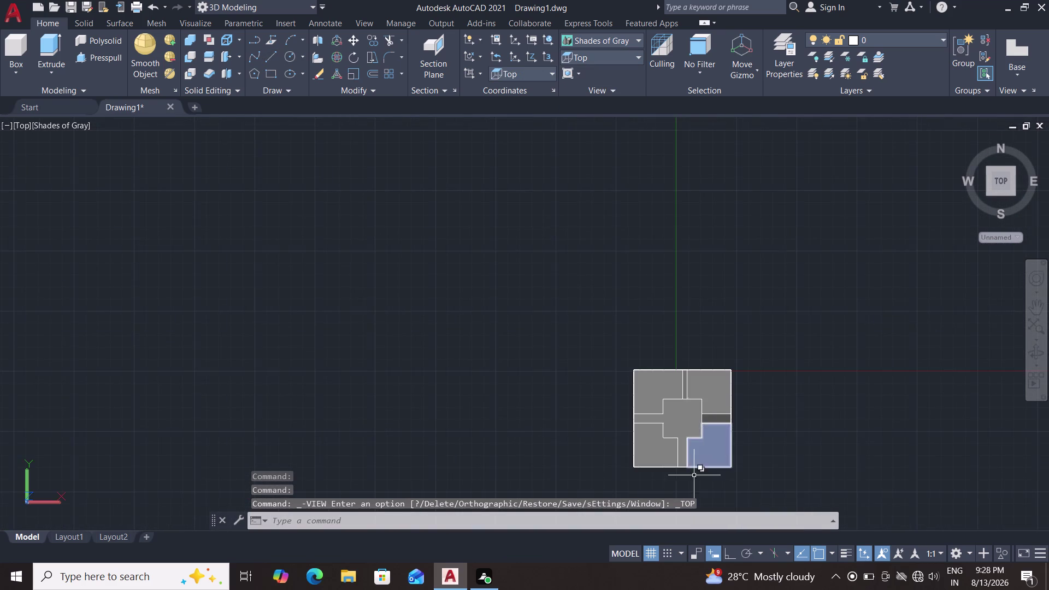
scroll(up, 3)
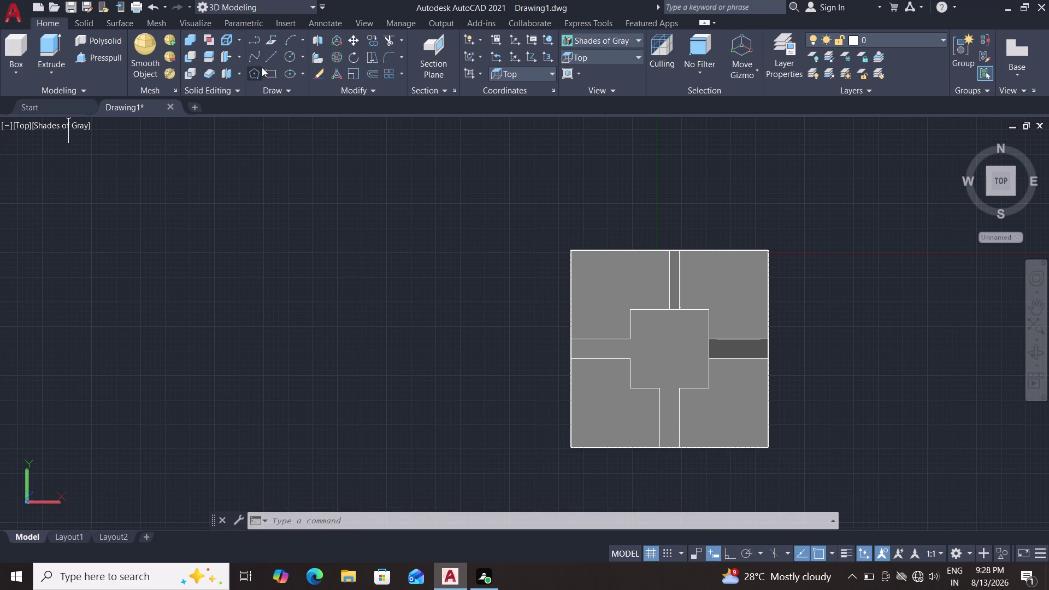
double_click(272, 56)
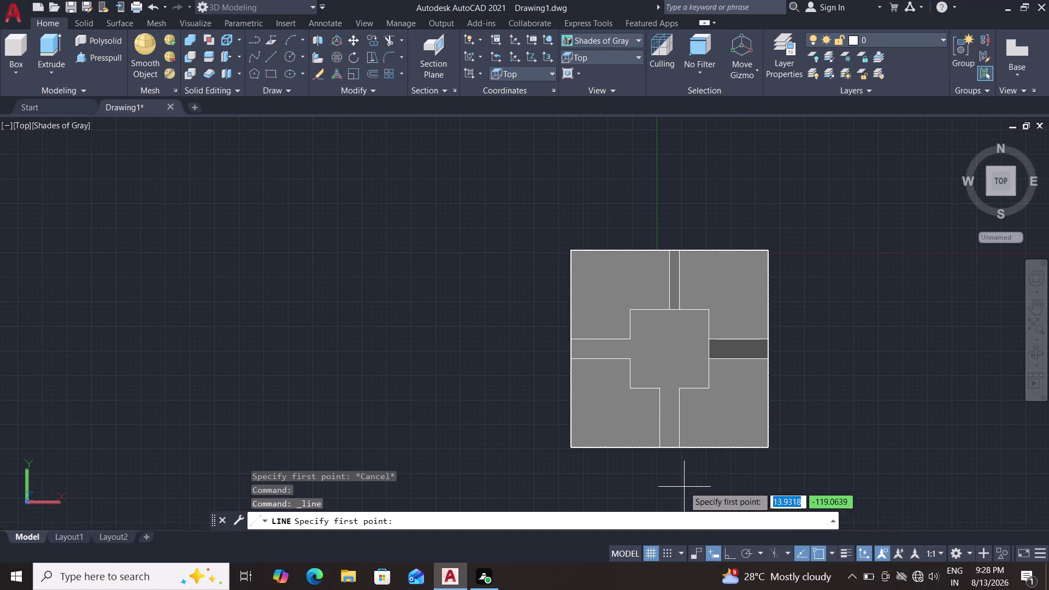
Draw guide lines from the top-edge midpoint to the centre and across to both side midpoints.
click(670, 448)
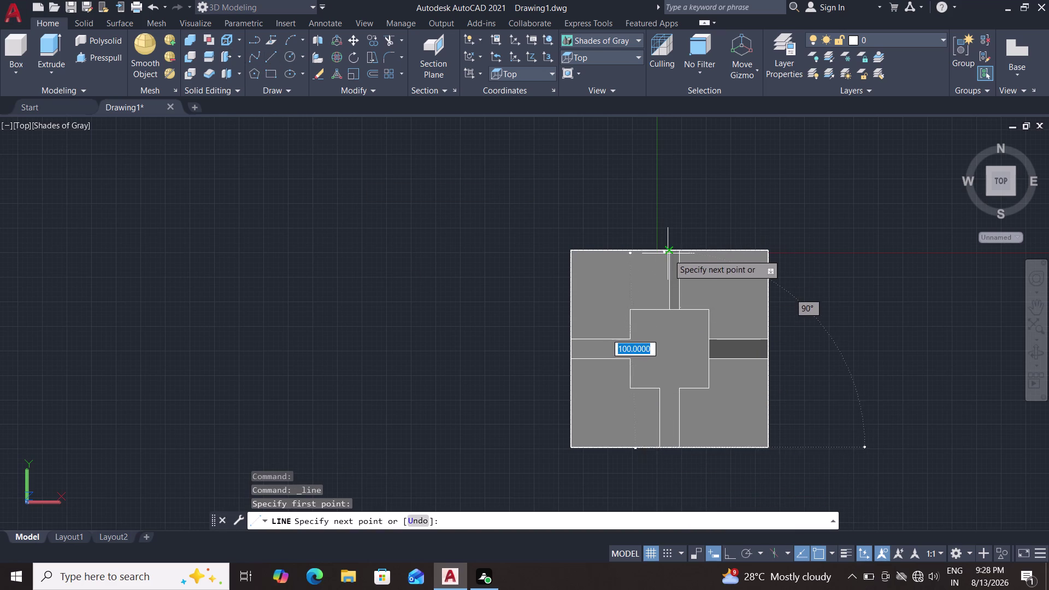
click(672, 253)
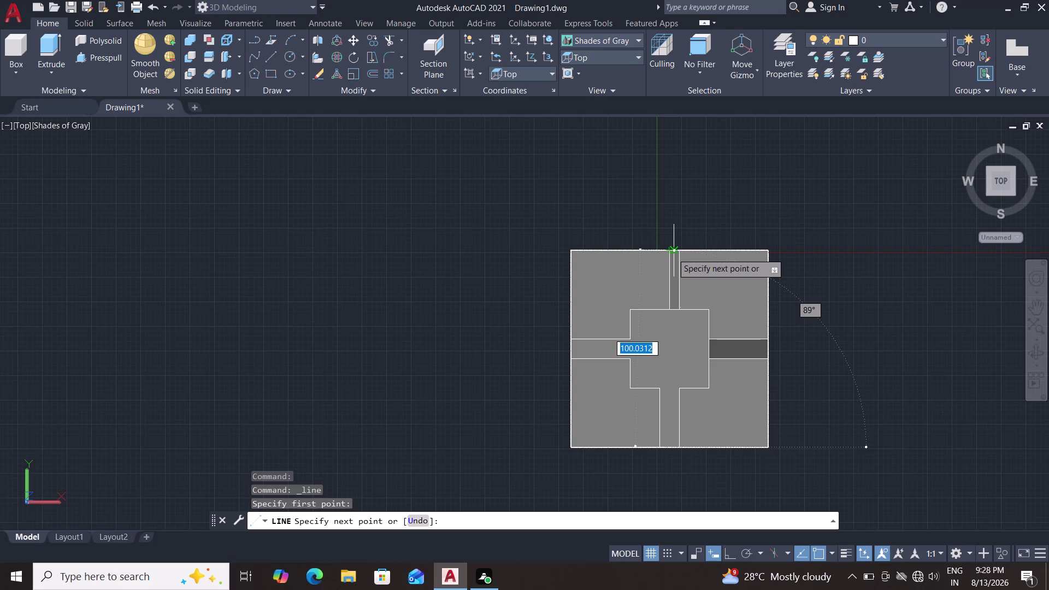
click(672, 446)
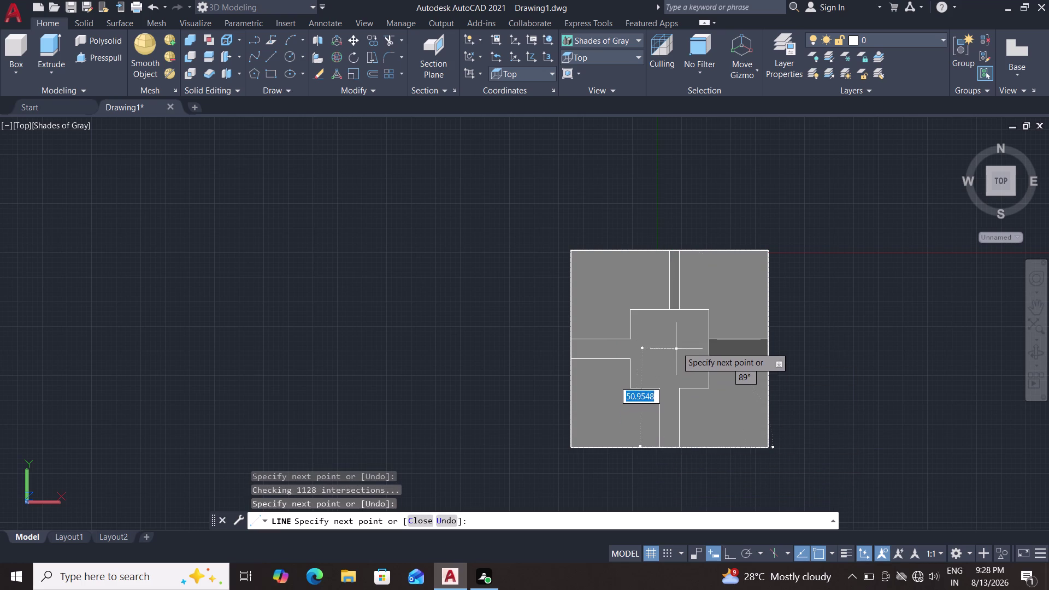
click(676, 346)
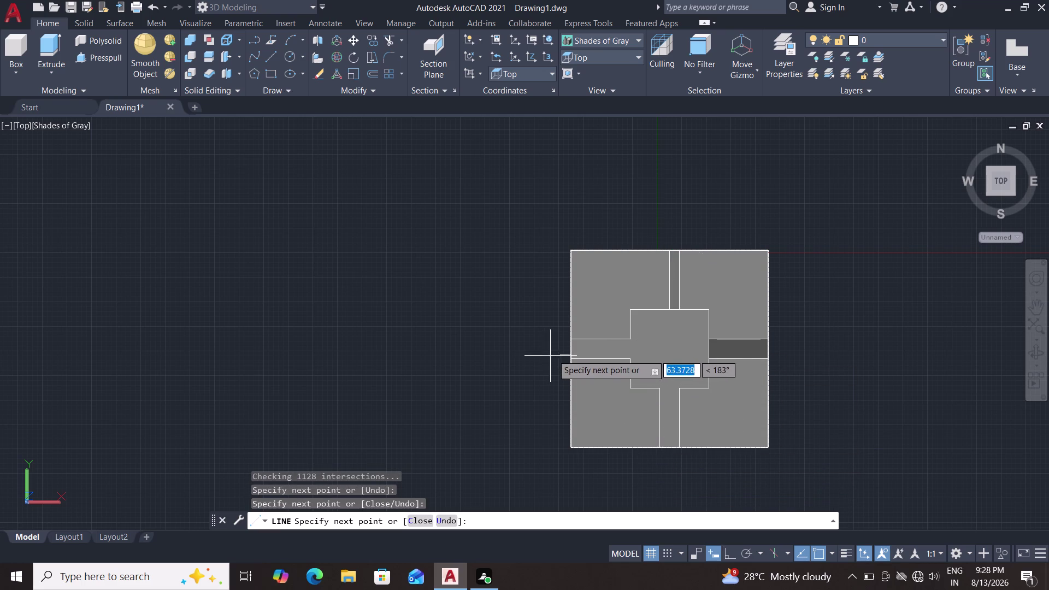
click(572, 351)
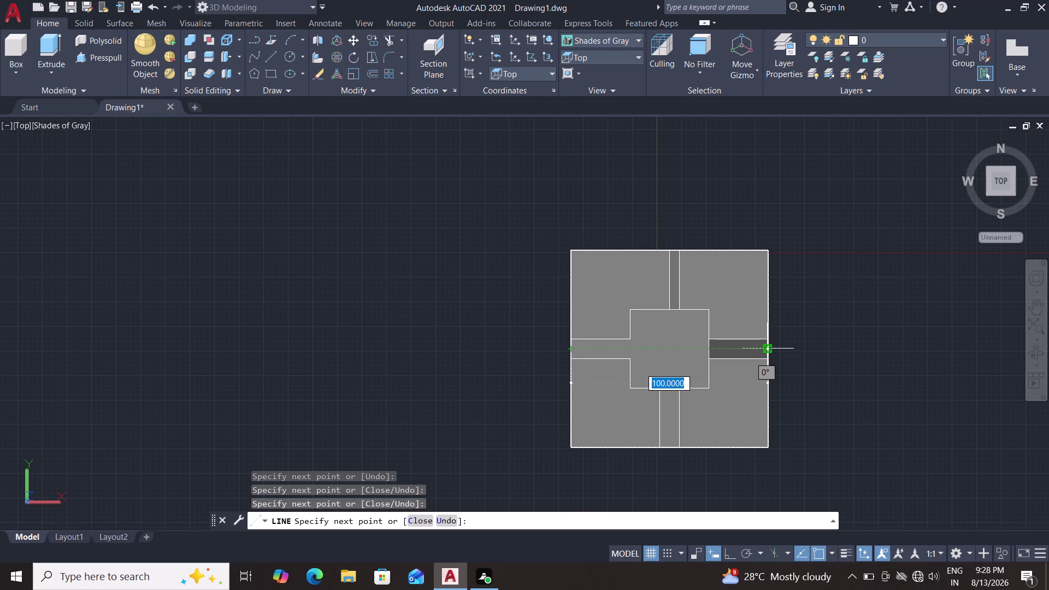
double_click(674, 349)
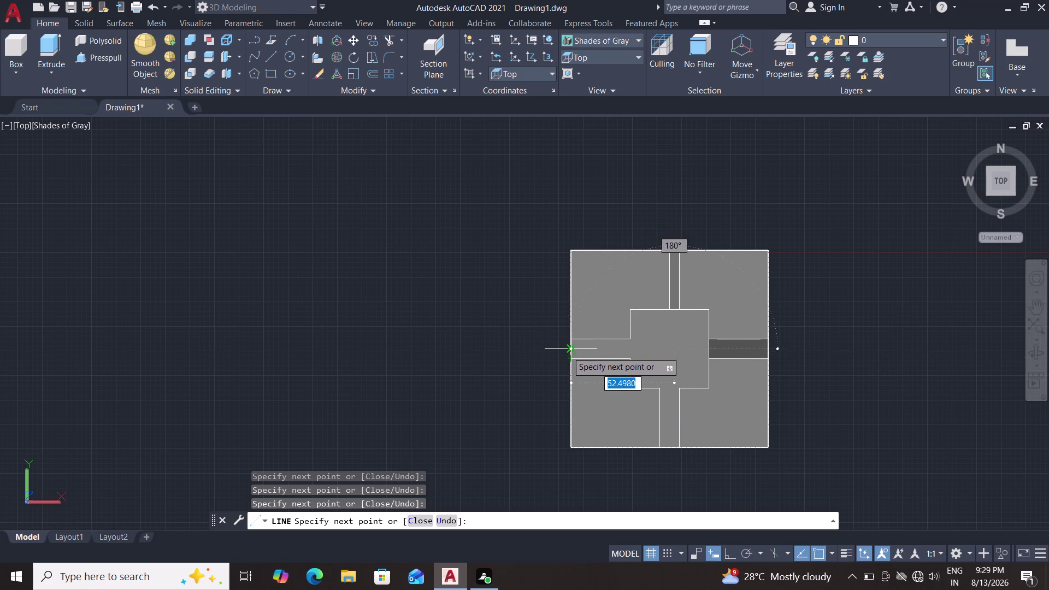
key(Escape)
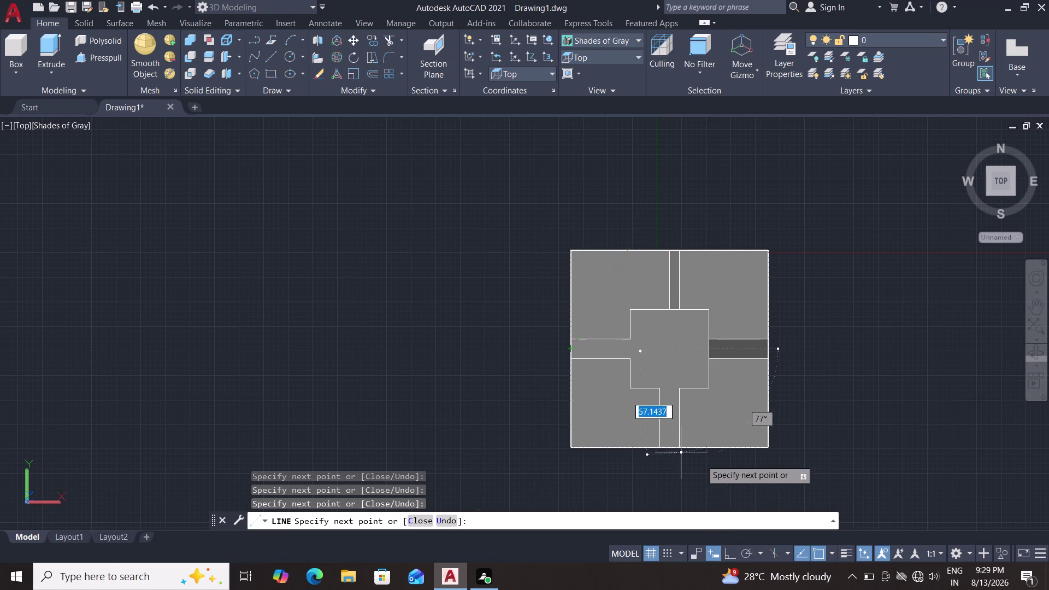
key(Escape)
middle_drag(663, 483, 670, 473)
scroll(up, 3)
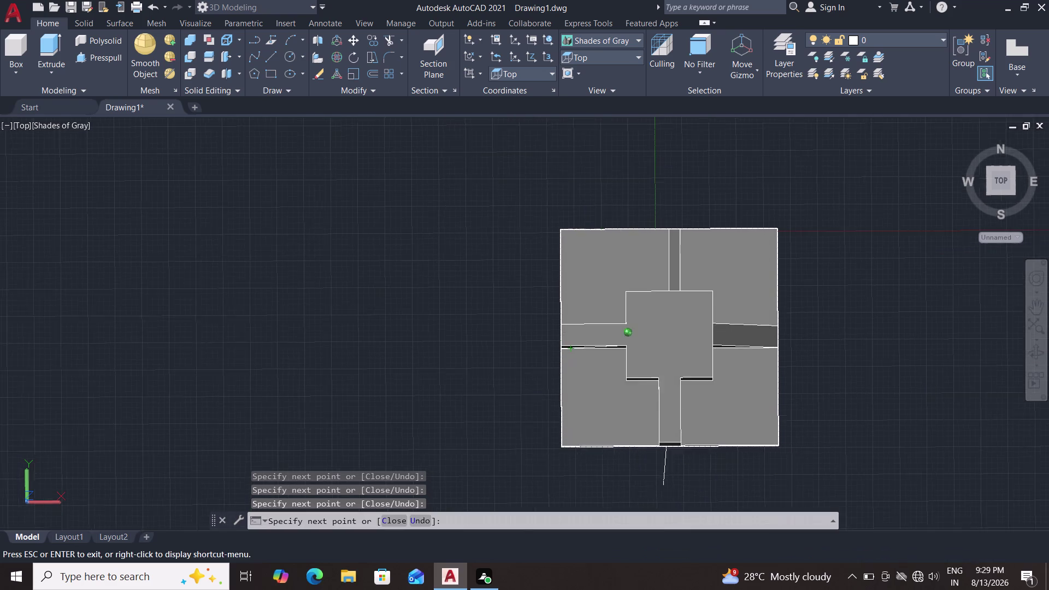
middle_drag(671, 473, 702, 215)
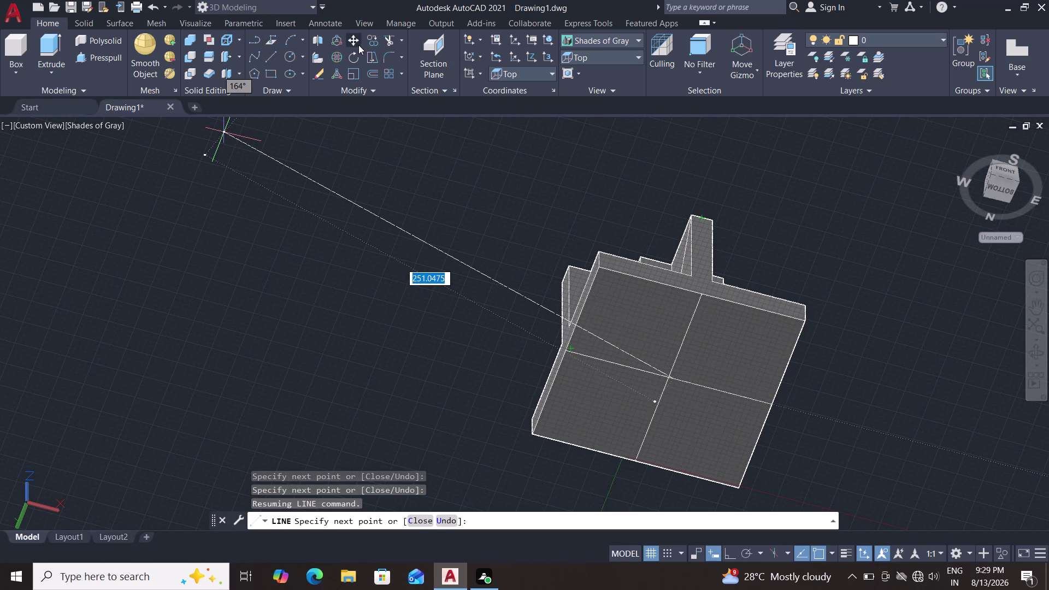
Cancel the line, pick both crossing guide lines via selection cycling, and start MOVE.
key(Escape)
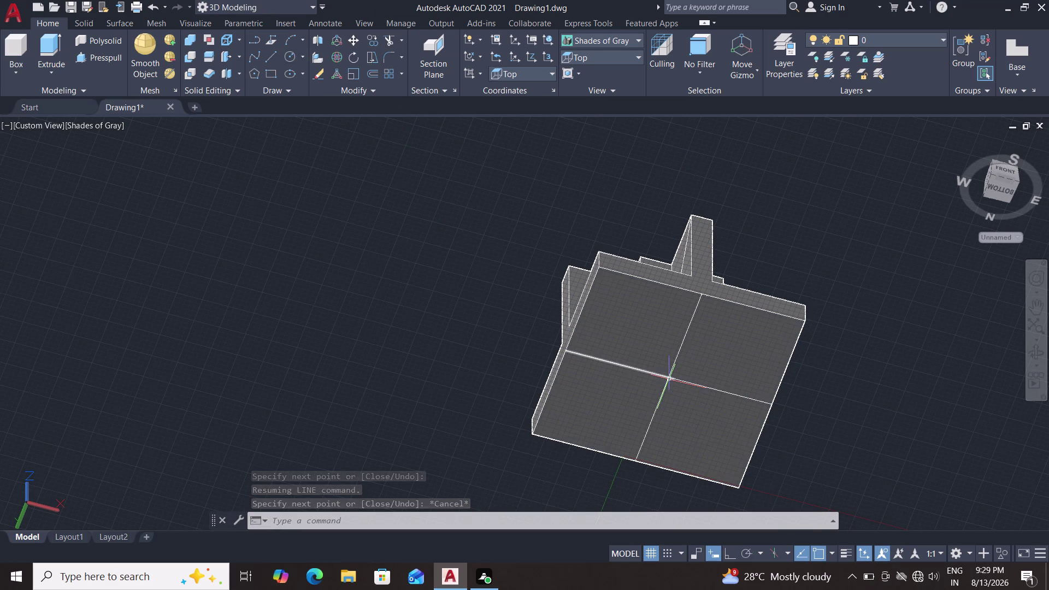
click(669, 380)
click(717, 427)
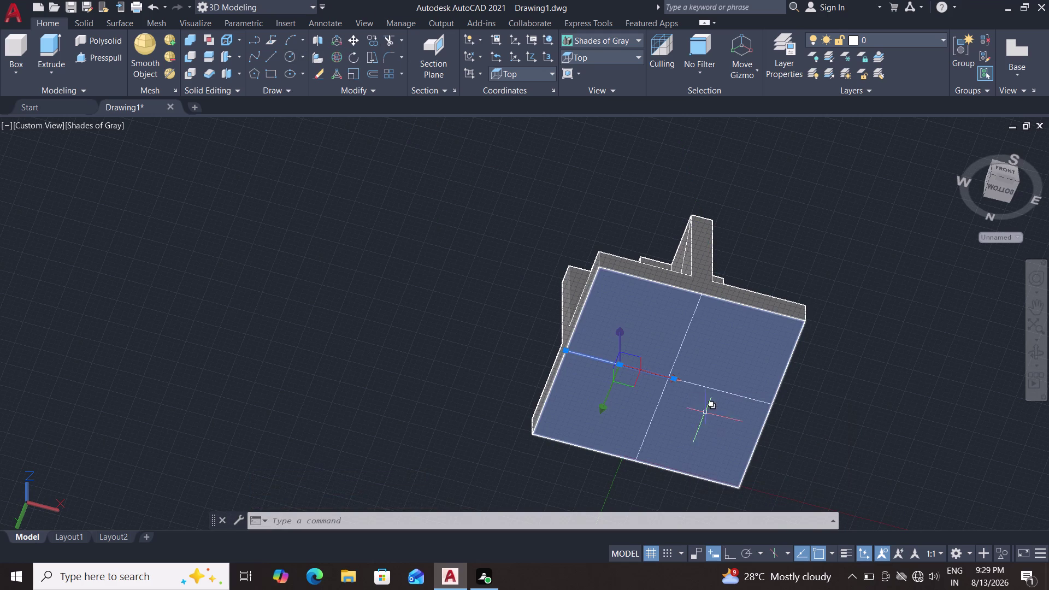
click(705, 384)
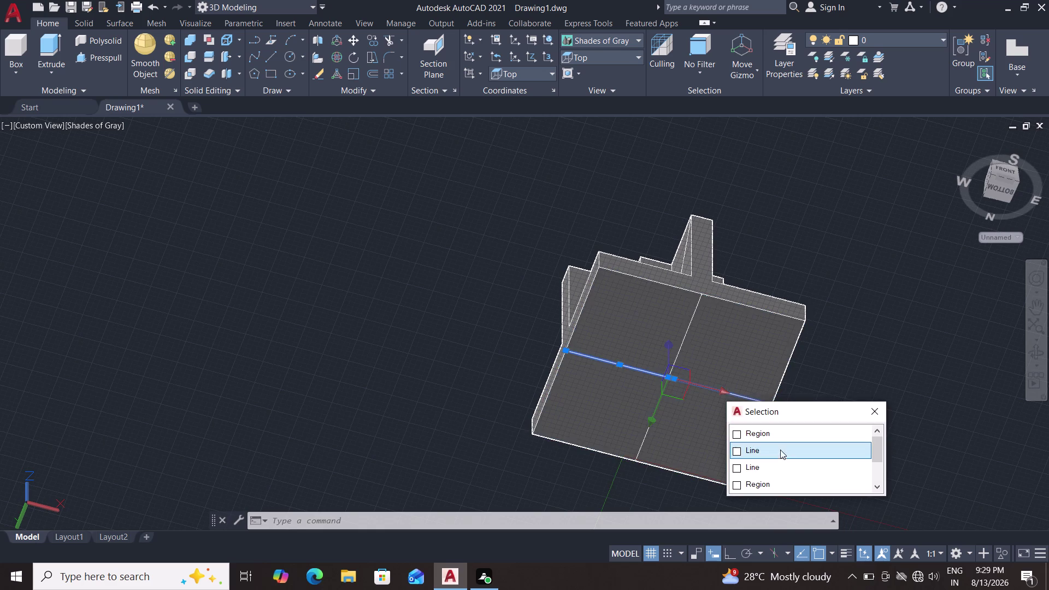
click(782, 448)
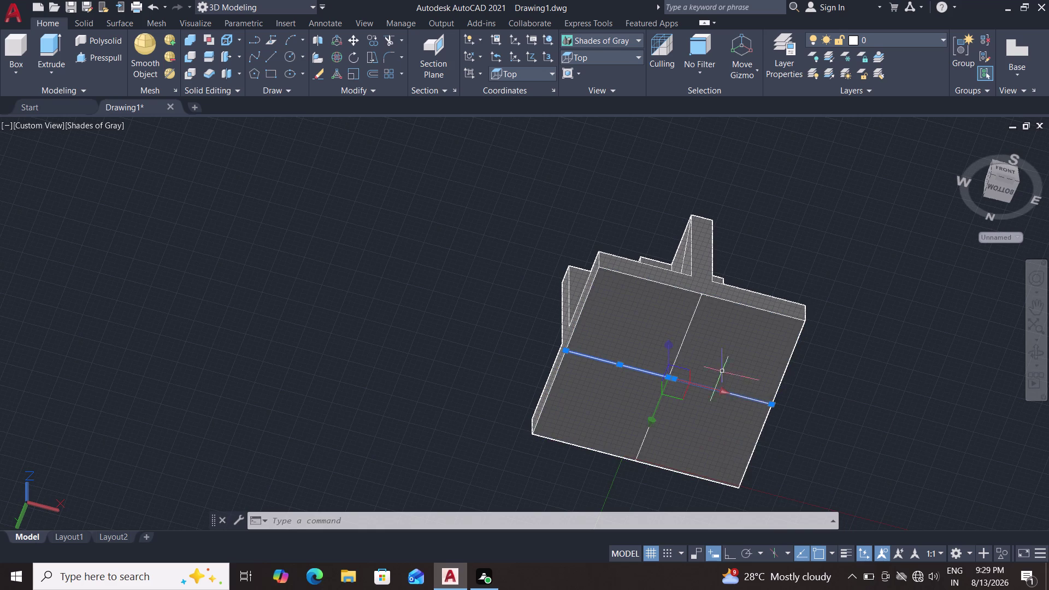
click(682, 346)
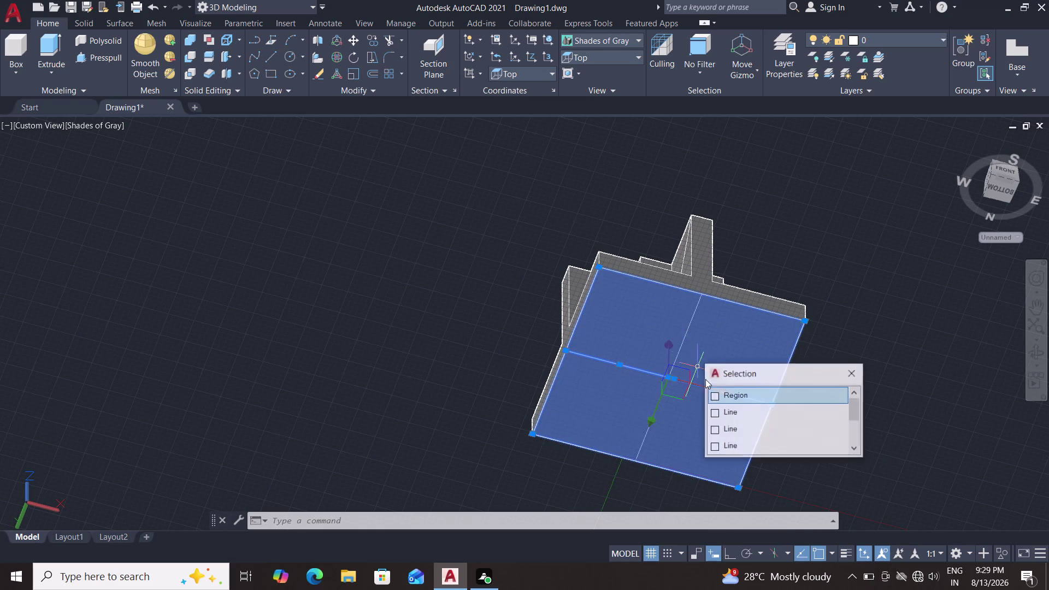
click(771, 409)
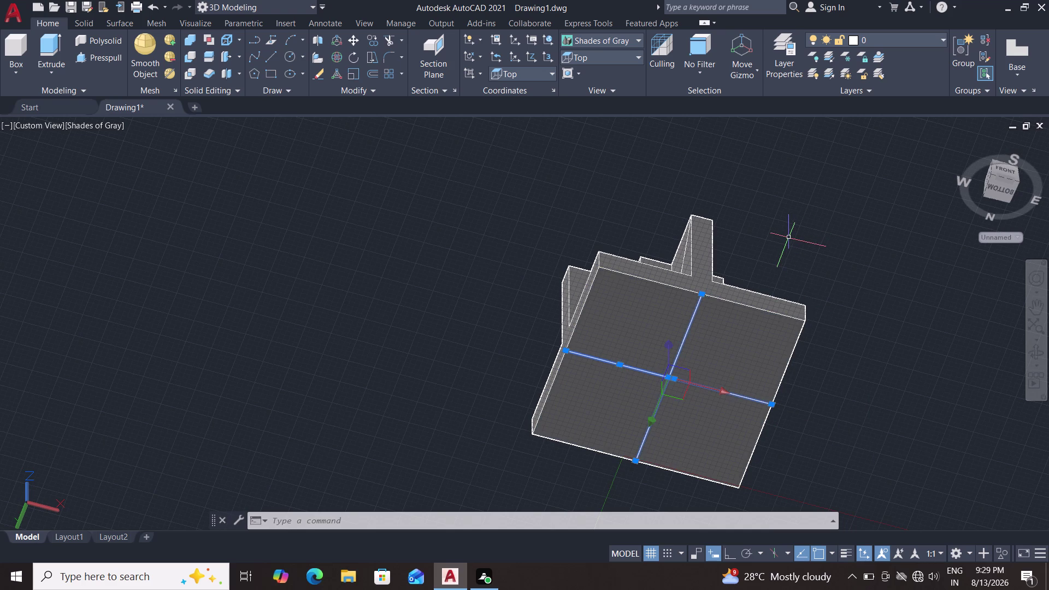
key(m)
key(Return)
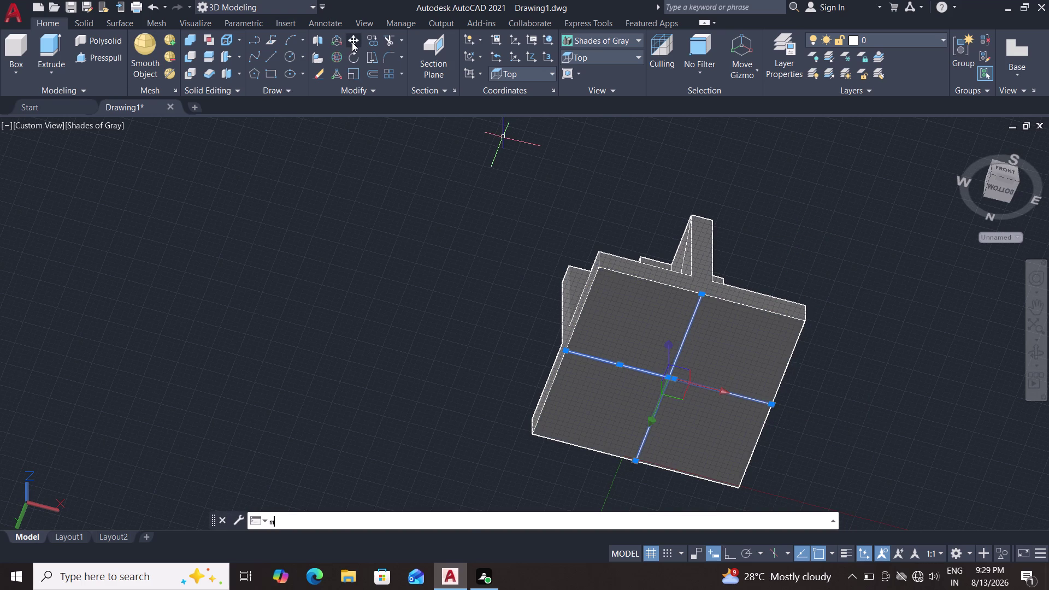
double_click(352, 42)
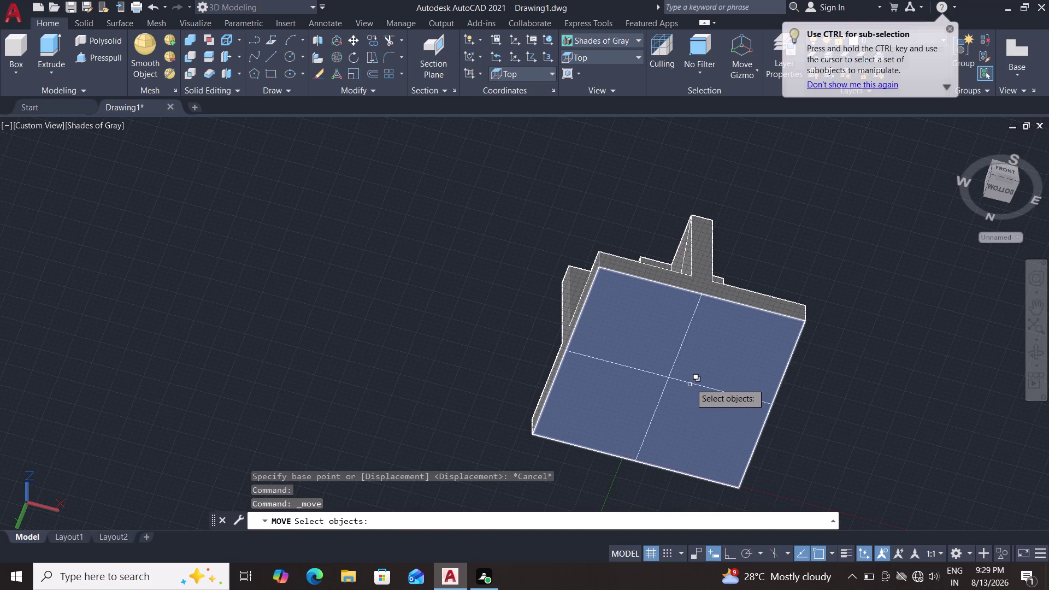
double_click(681, 382)
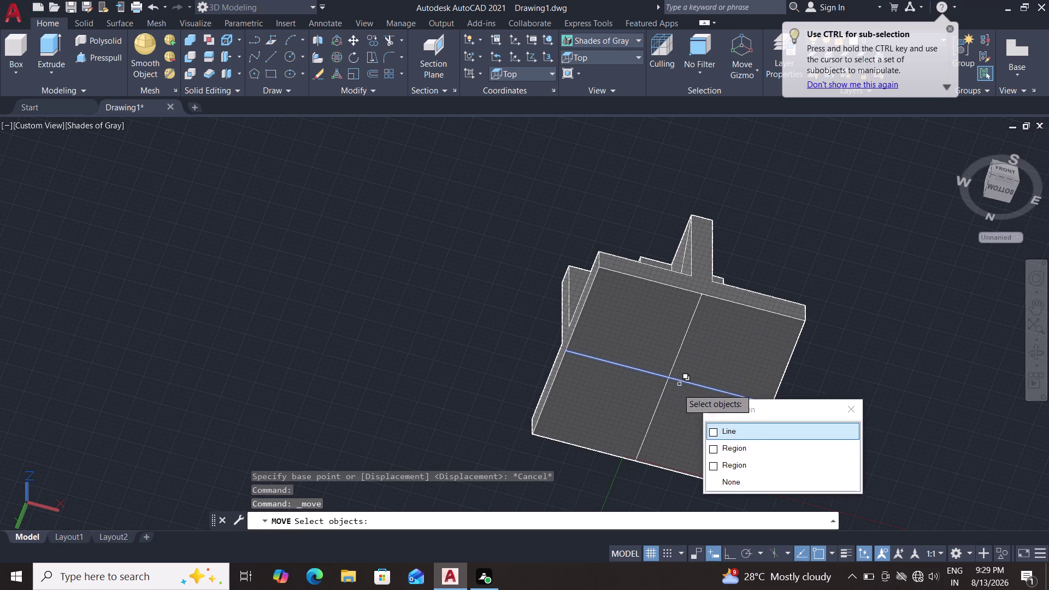
click(720, 432)
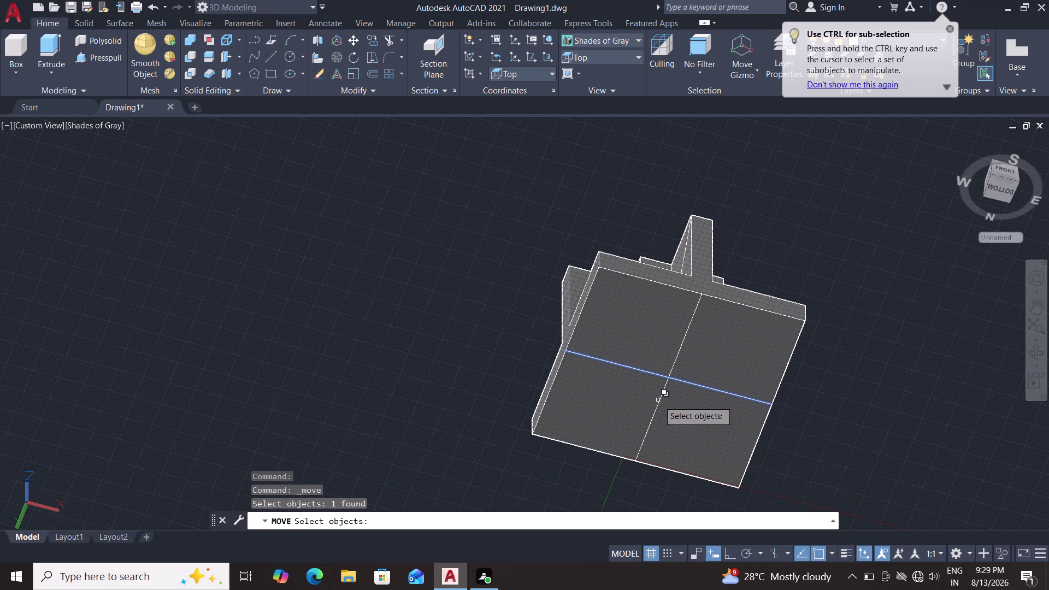
double_click(663, 402)
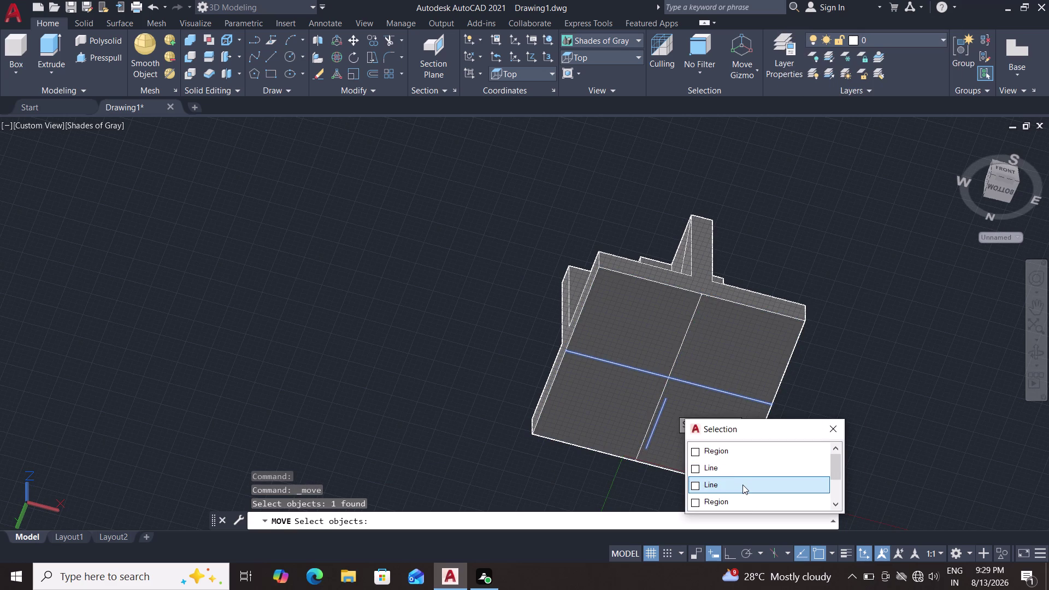
click(739, 469)
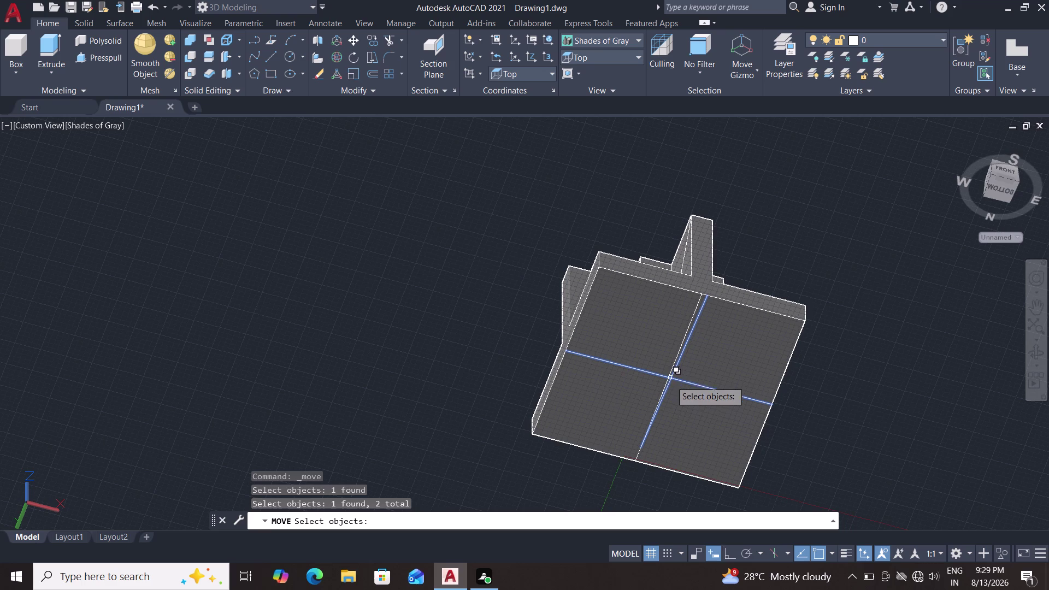
click(669, 373)
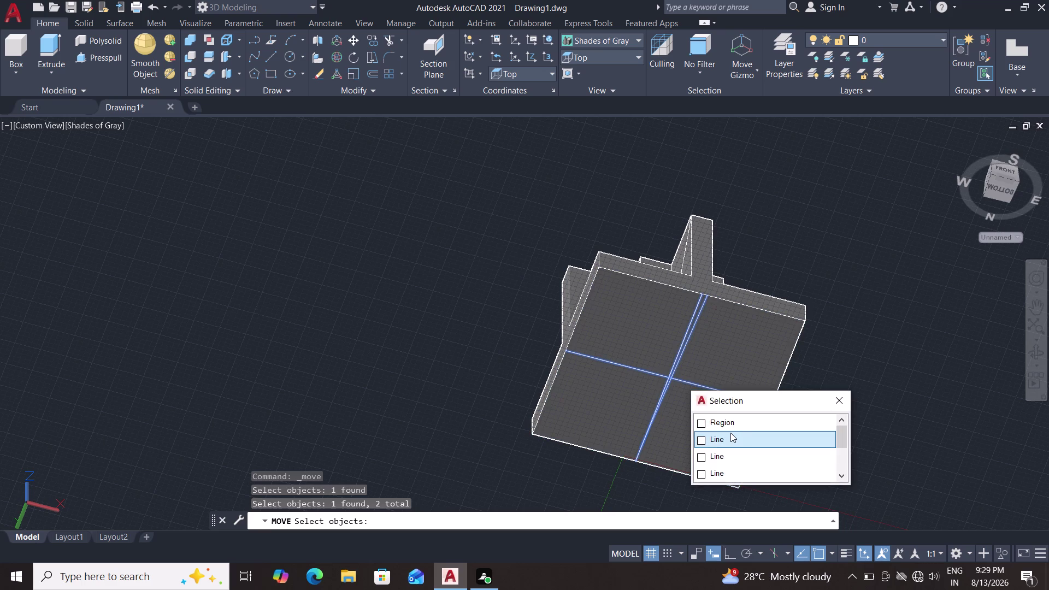
click(731, 432)
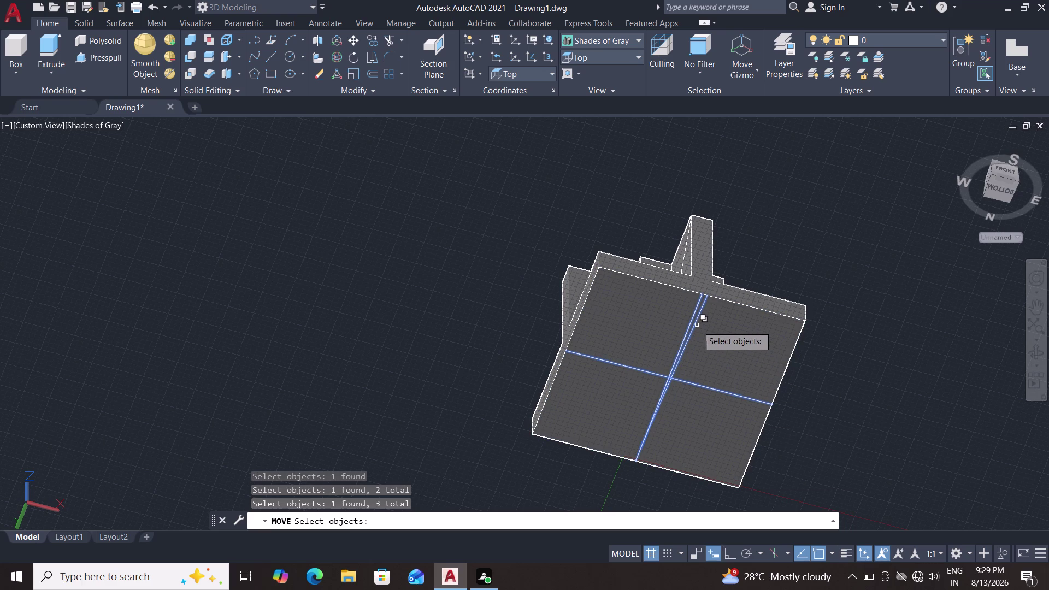
key(Escape)
double_click(691, 330)
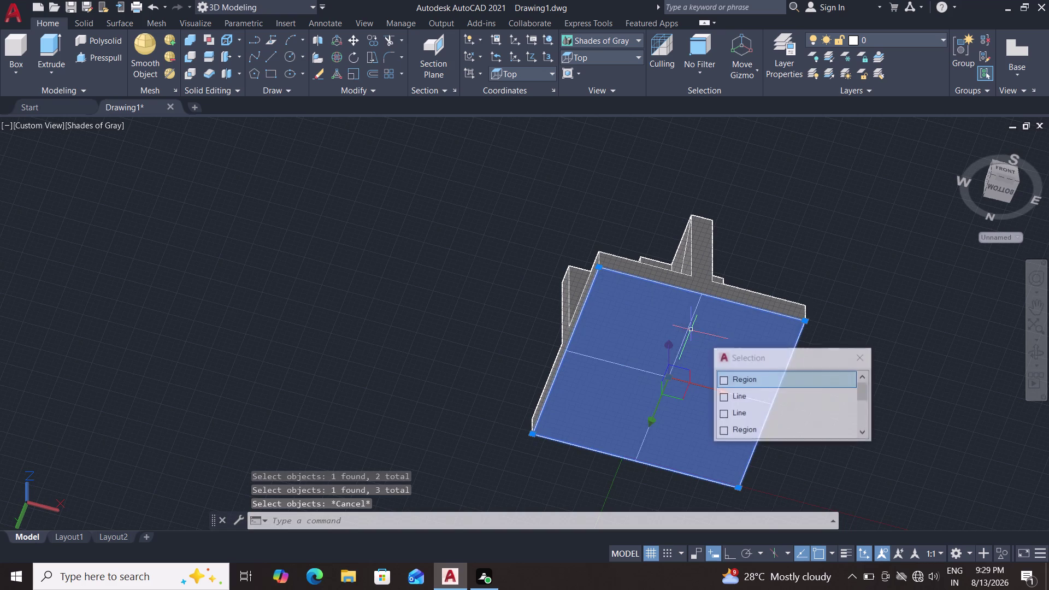
key(grave)
key(grave)
scroll(down, 3)
scroll(up, 3)
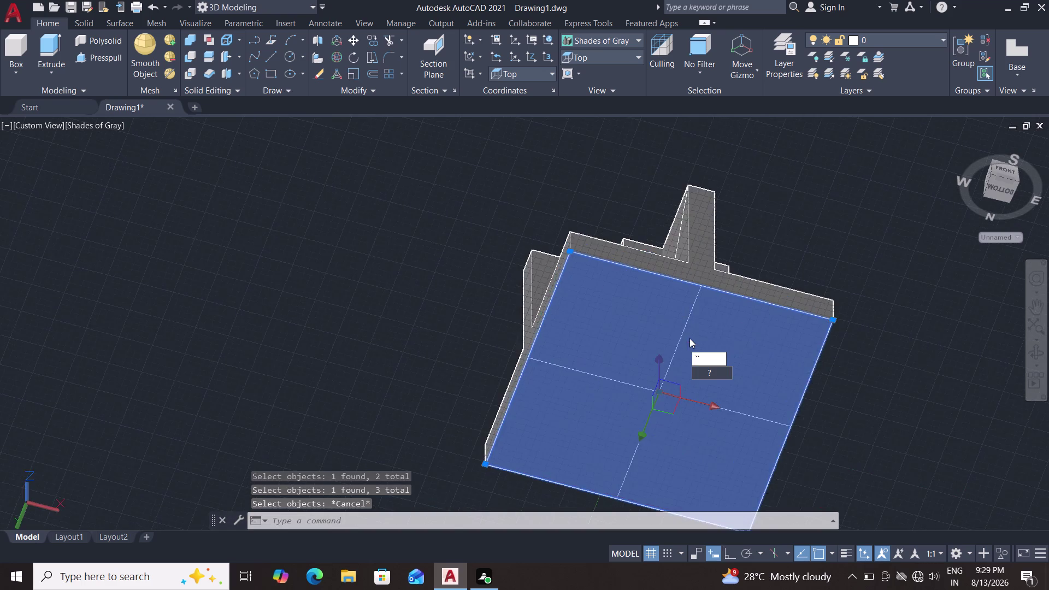
scroll(down, 3)
scroll(up, 3)
key(grave)
key(grave)
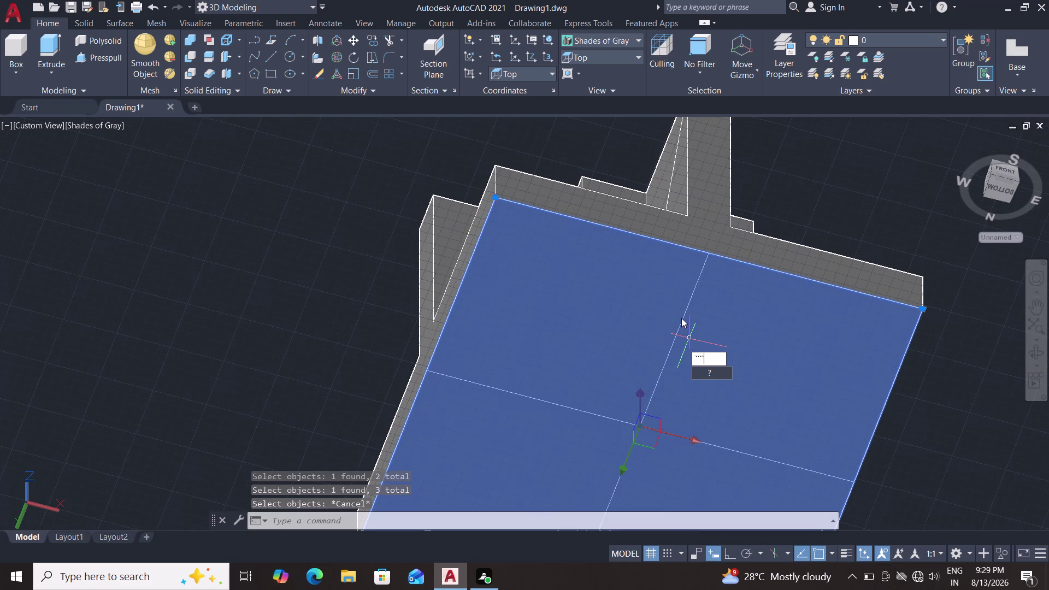
key(Escape)
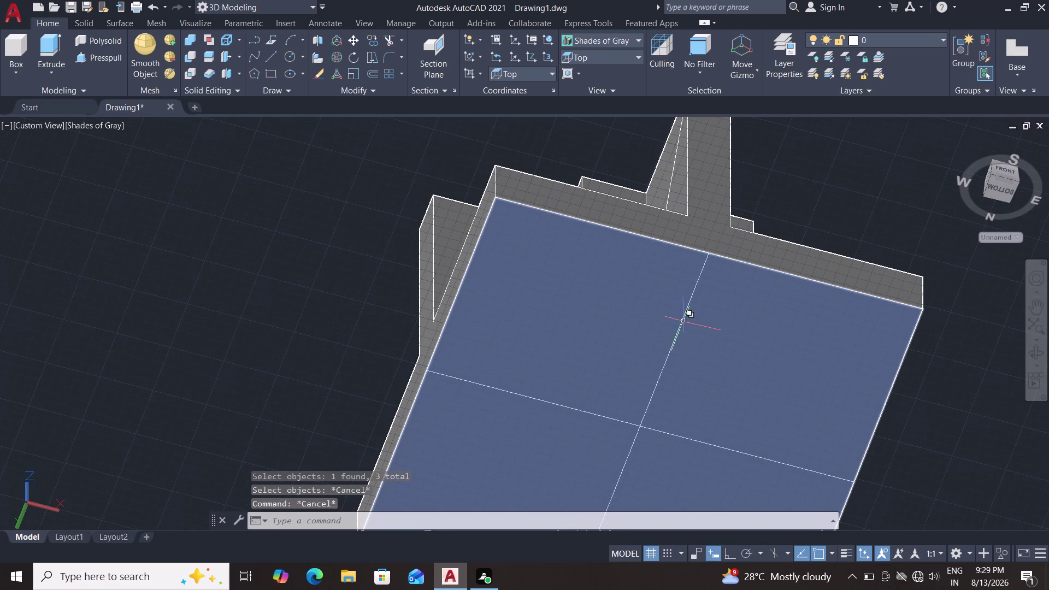
Pick the two crossing guide lines on the base underside using selection cycling.
click(684, 326)
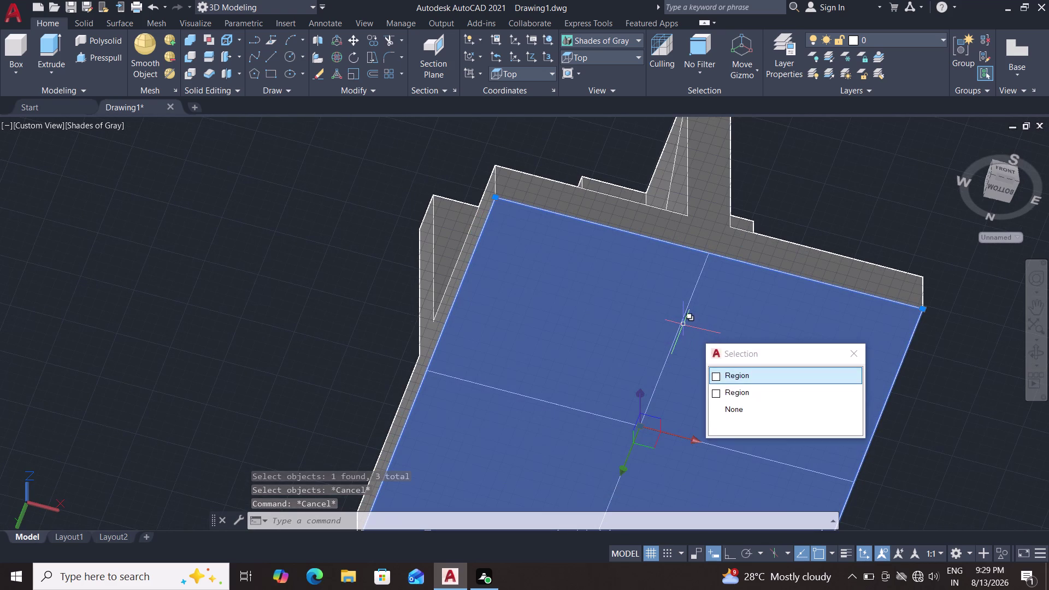
key(Escape)
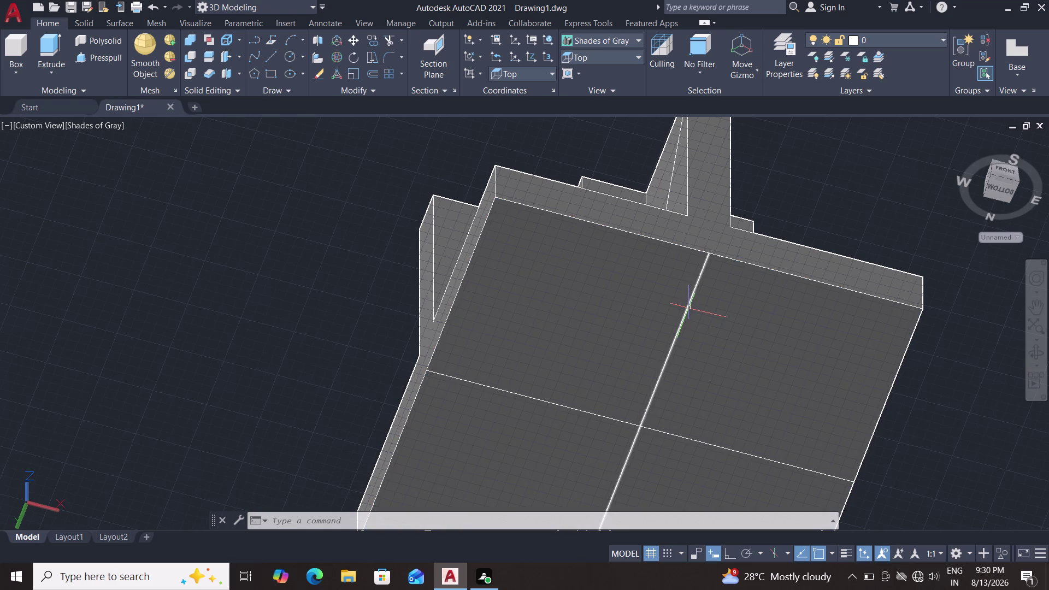
click(689, 308)
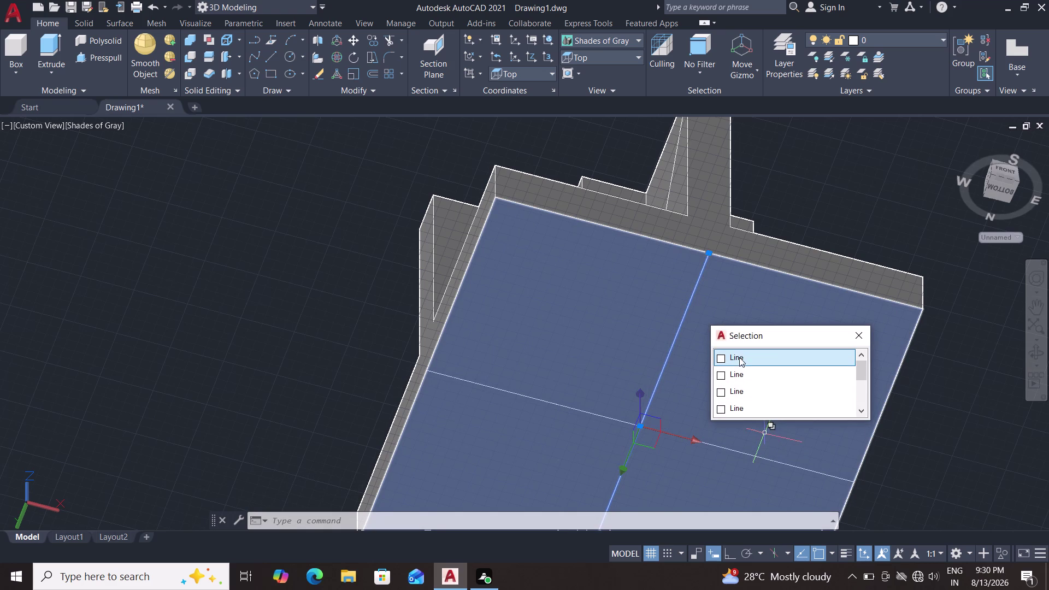
click(735, 358)
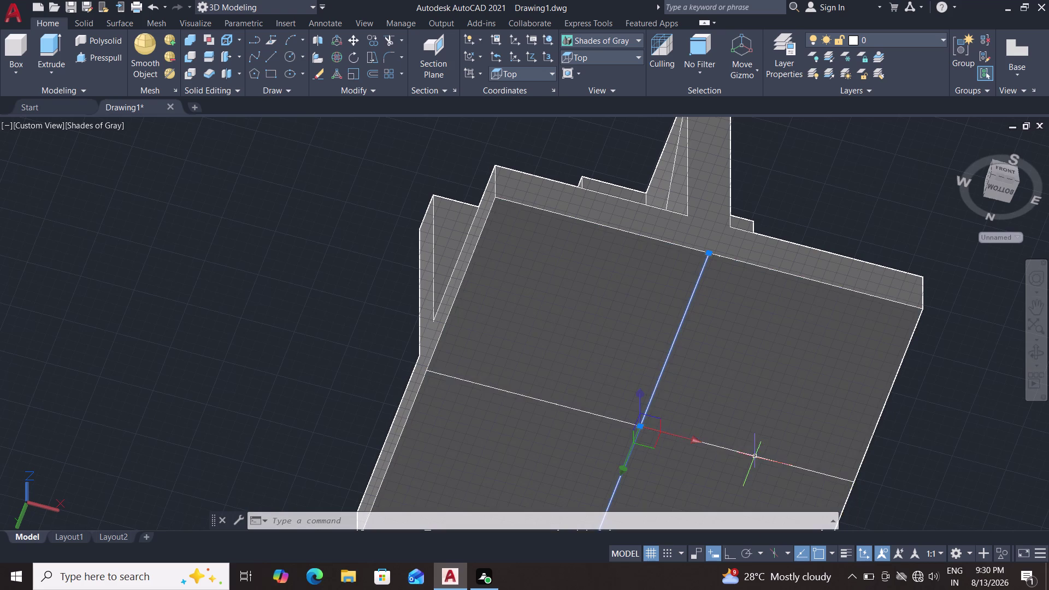
click(755, 457)
click(800, 495)
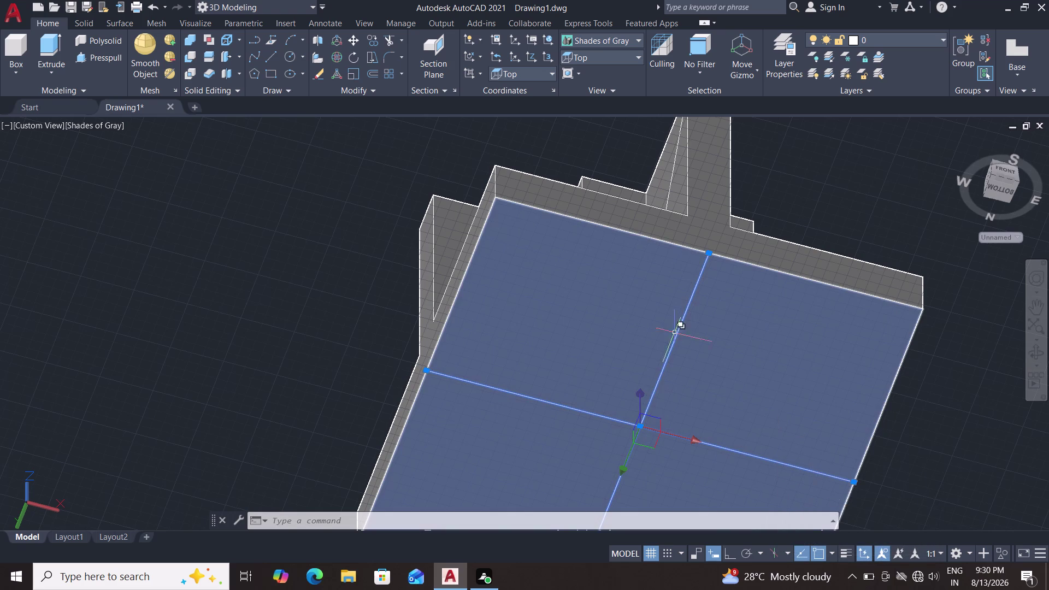
triple_click(355, 45)
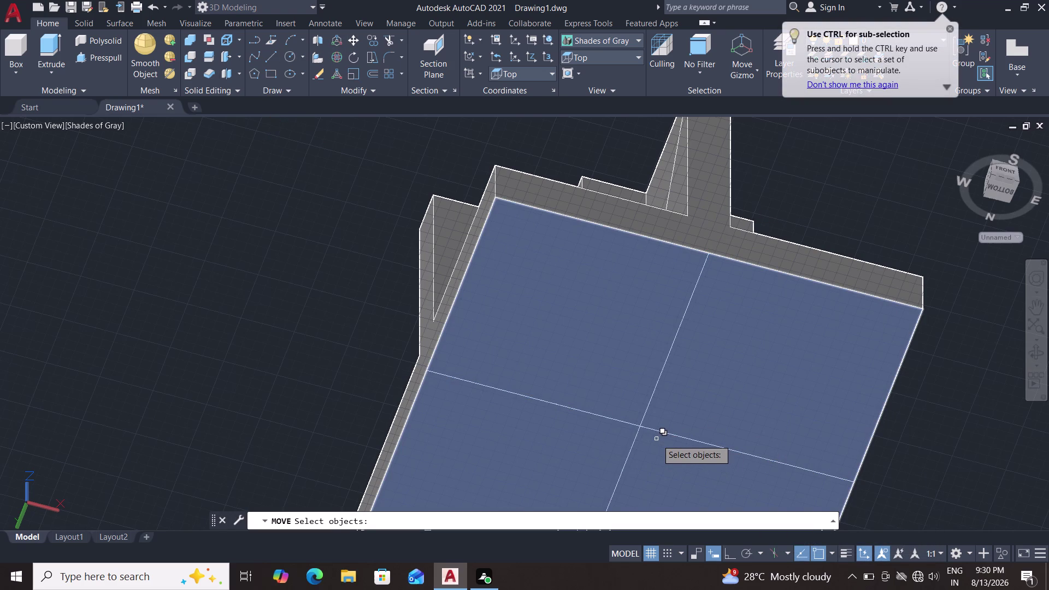
Retry picking underside objects for the move, dismissing overlapping-object choices.
double_click(648, 432)
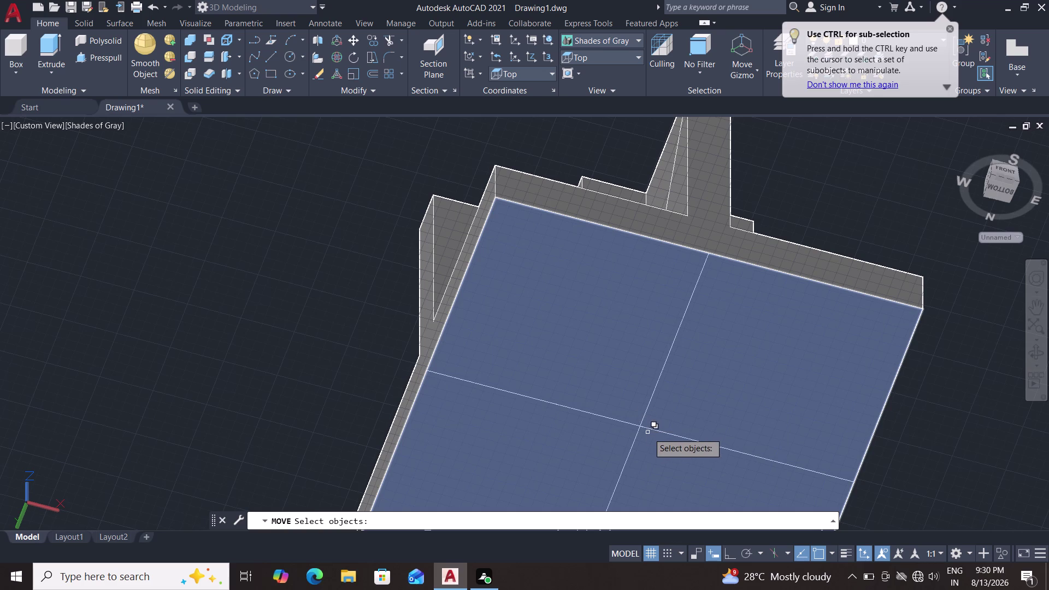
key(Escape)
key(grave)
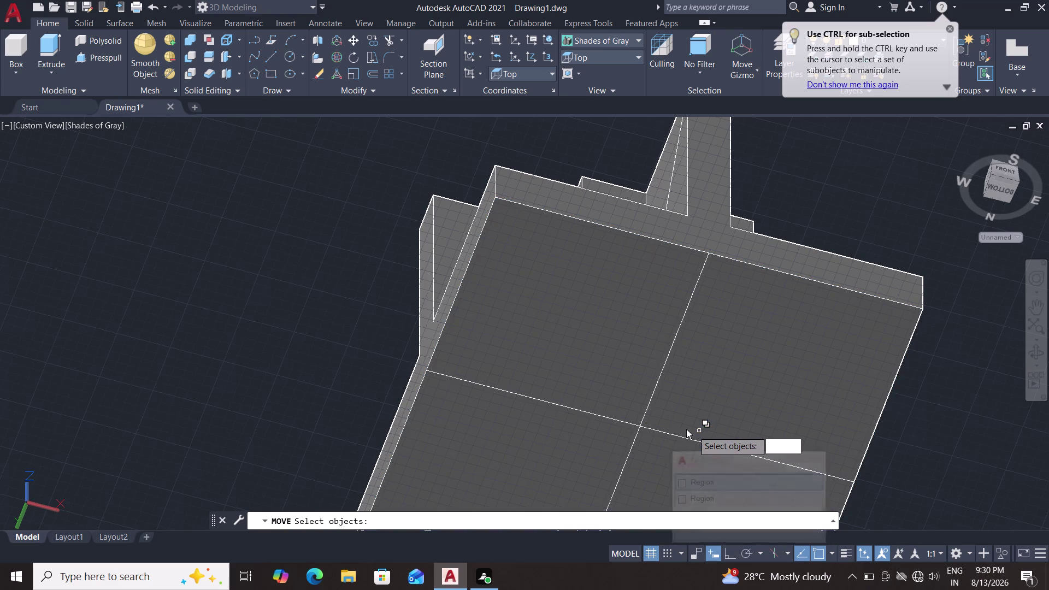
click(679, 435)
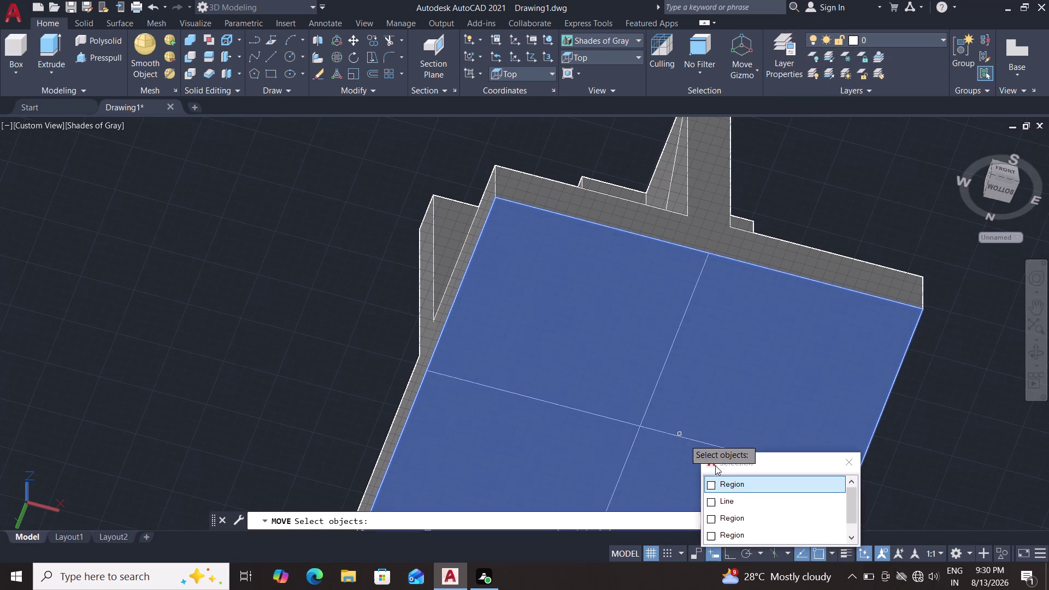
key(Escape)
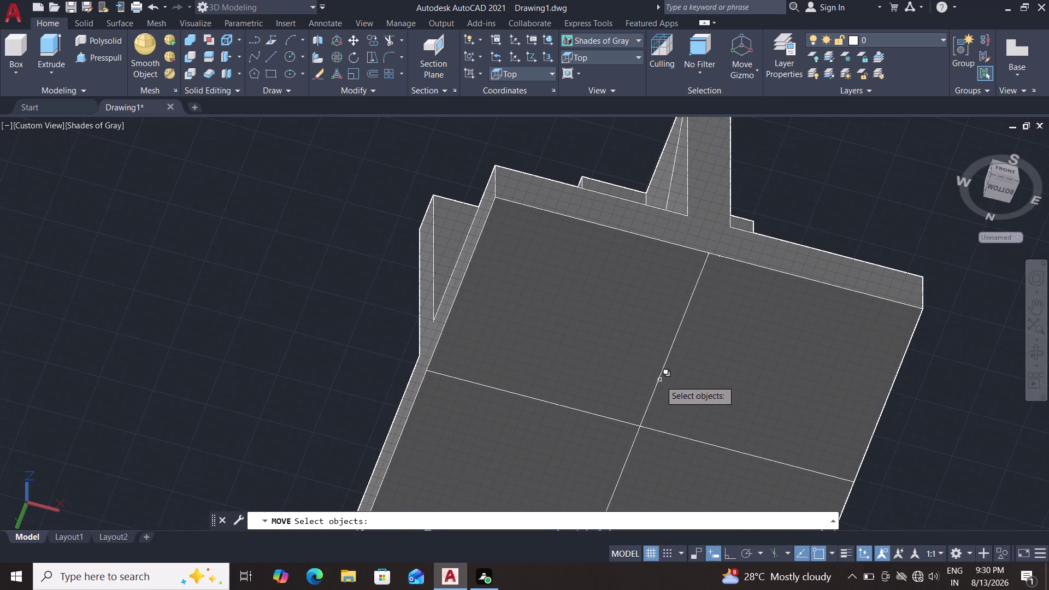
click(660, 383)
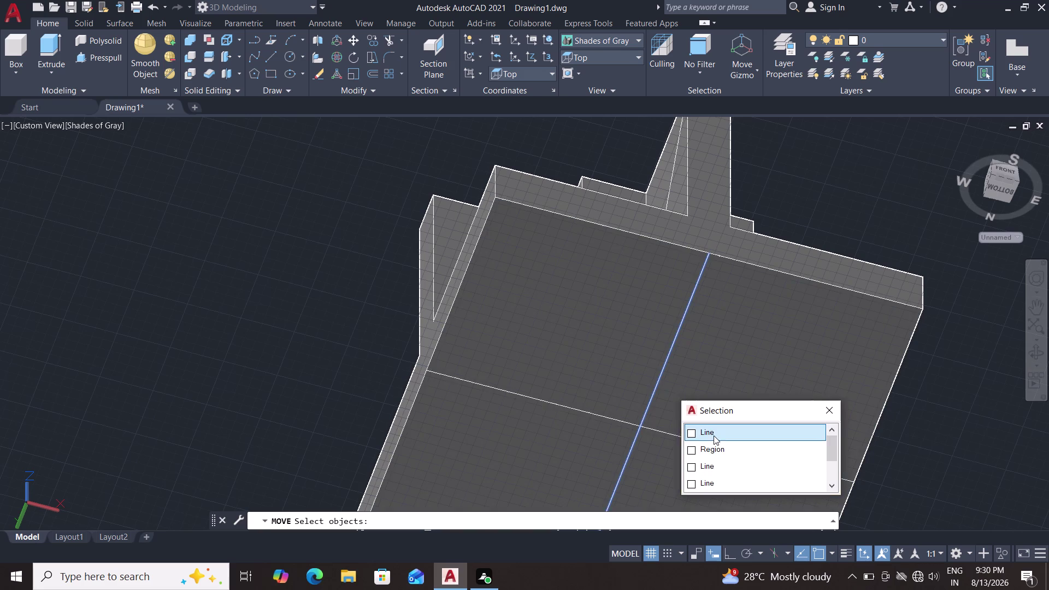
click(714, 436)
double_click(715, 448)
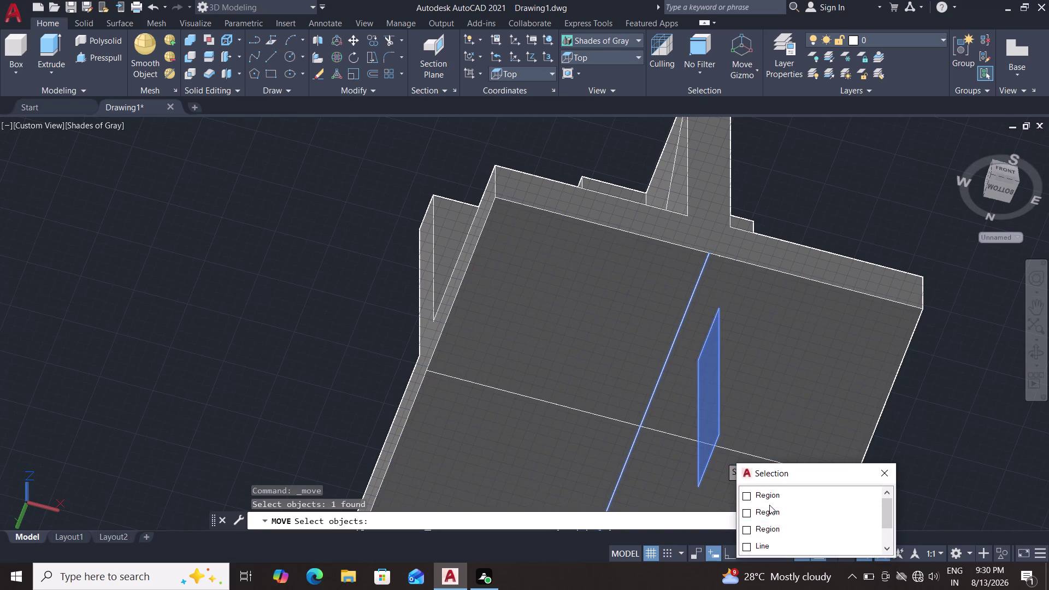
key(grave)
key(grave)
key(Escape)
key(Escape)
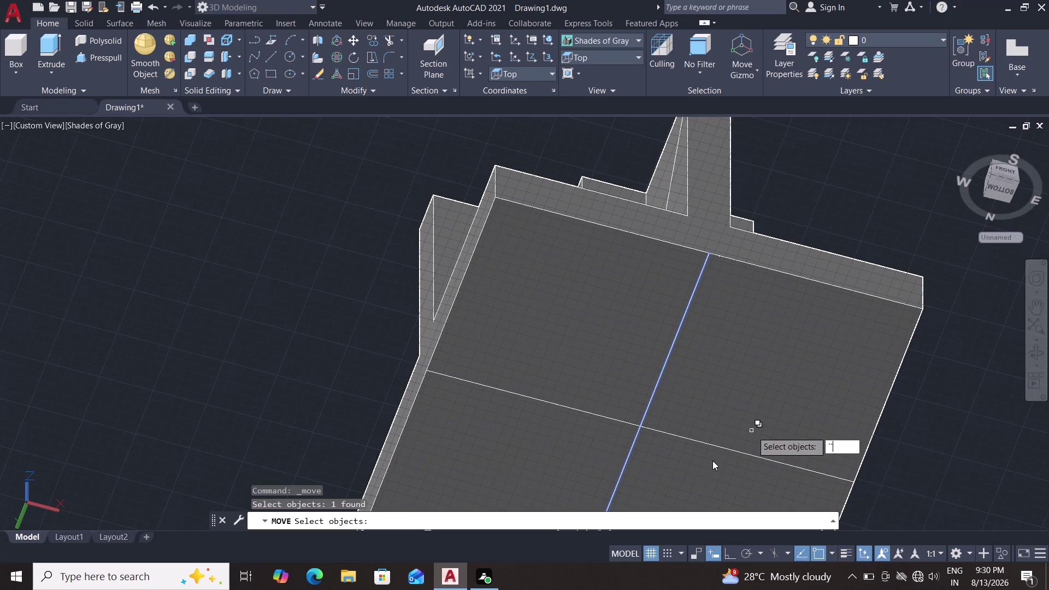
Select both crossing Lines instead of Regions, start MOVE, and use their intersection as base point.
click(710, 445)
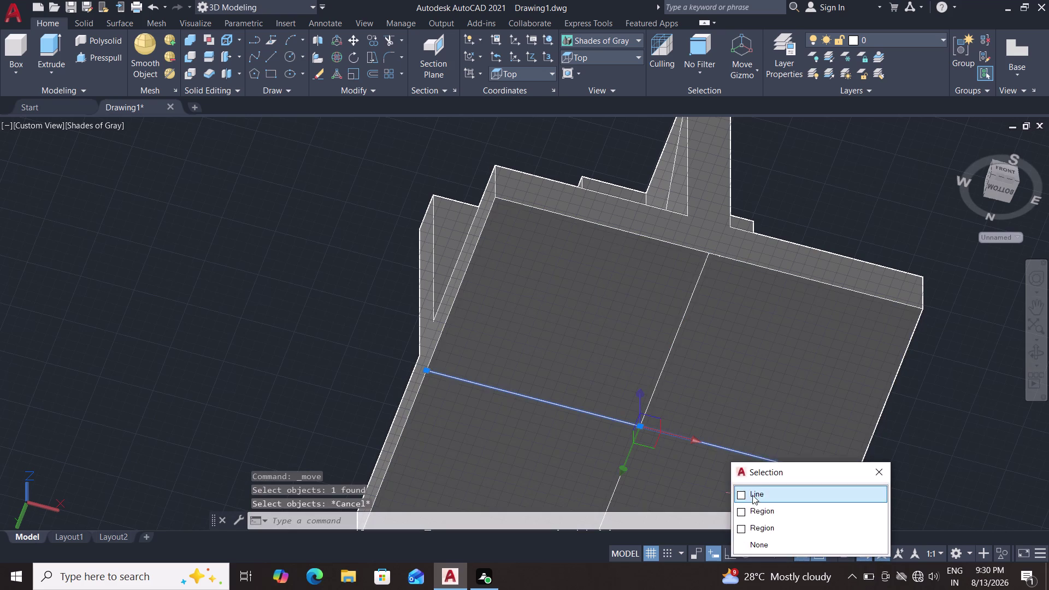
click(752, 494)
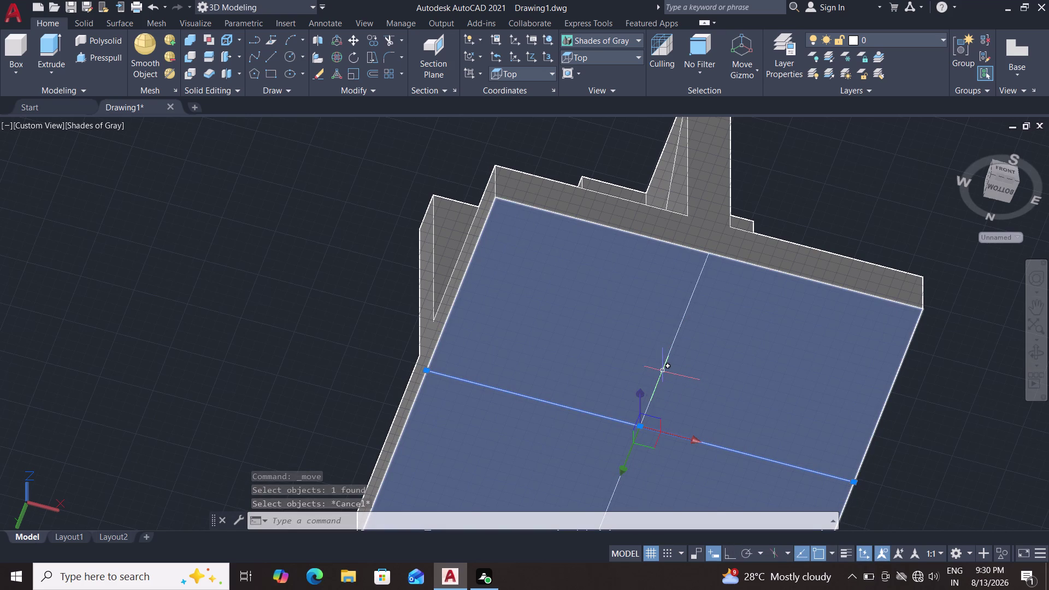
click(662, 378)
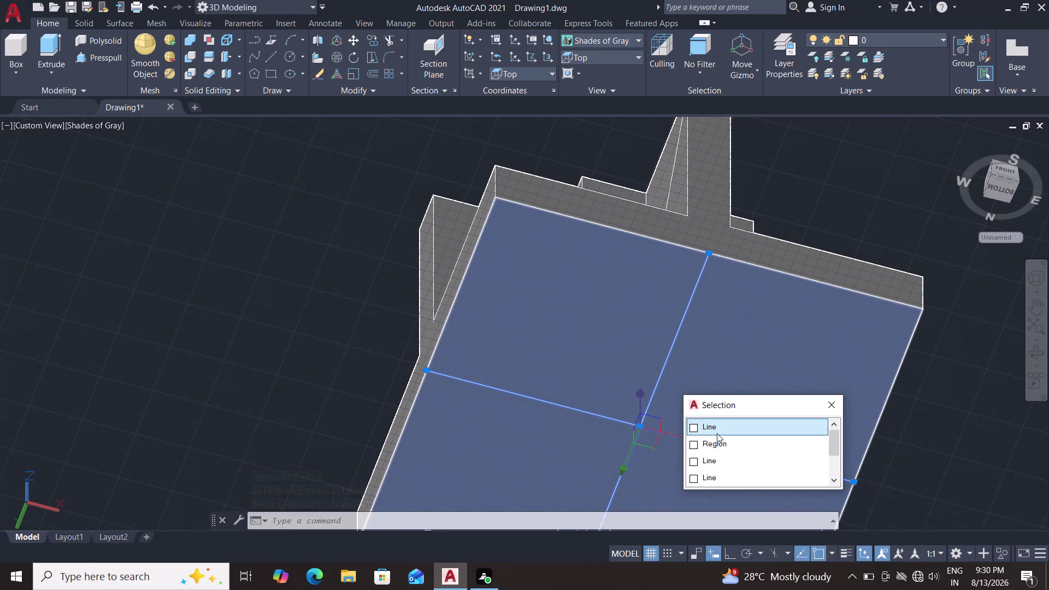
click(715, 427)
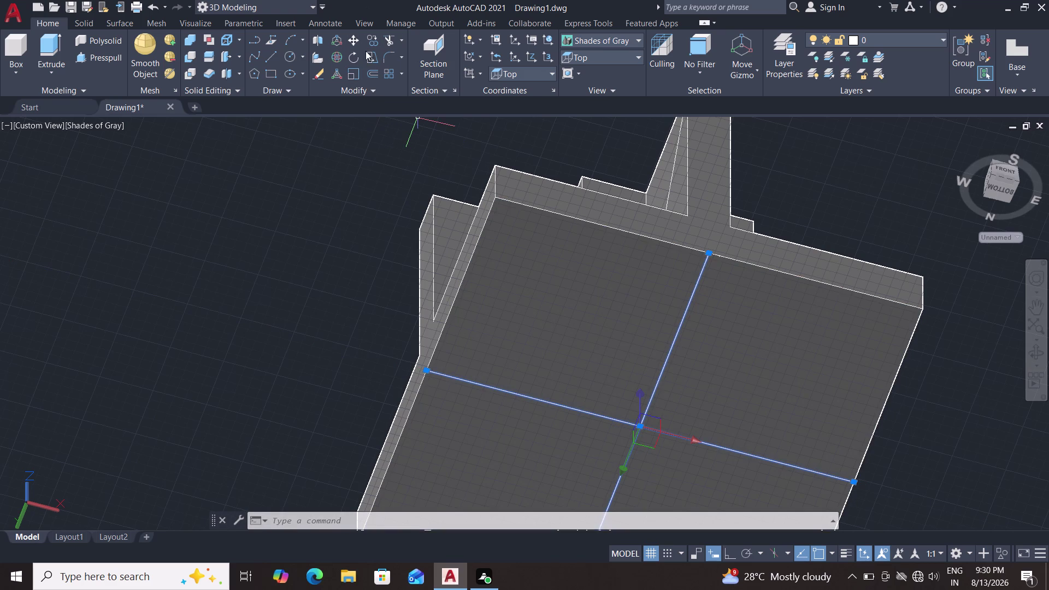
click(356, 40)
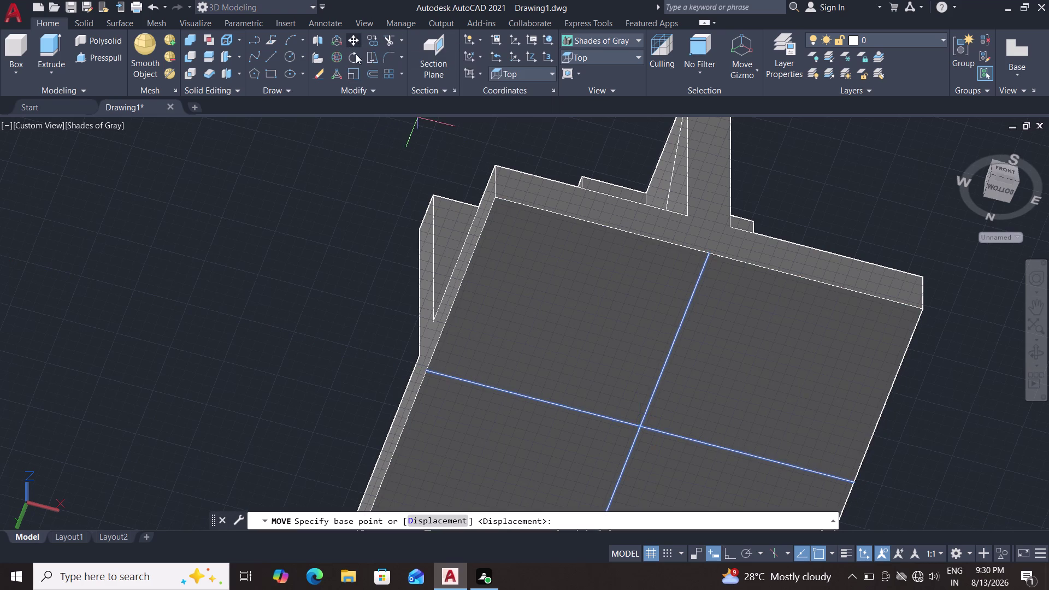
click(642, 428)
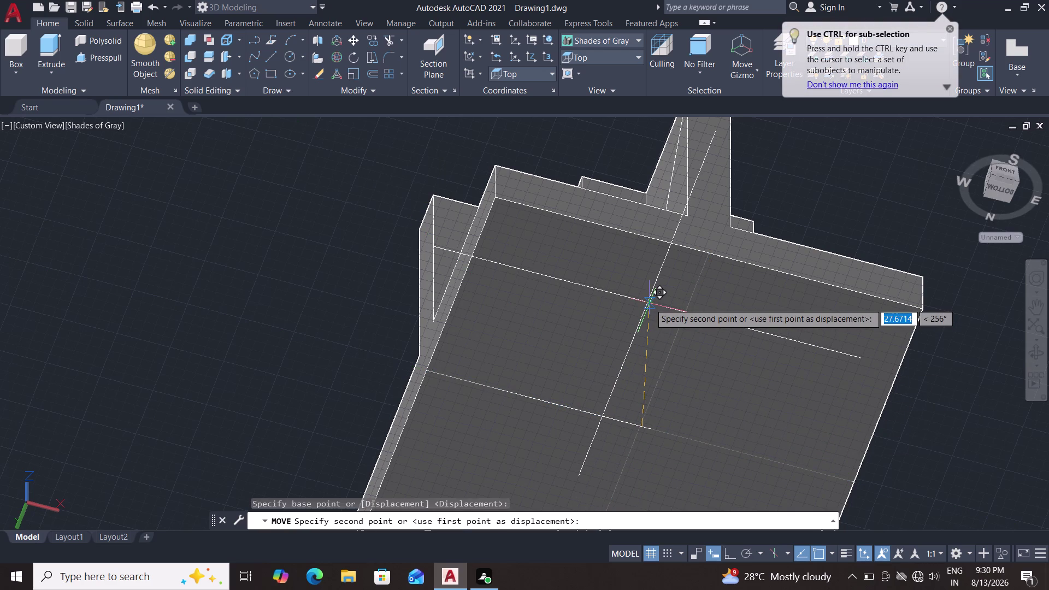
Turn on Ortho and move the crossing guide lines 60 units up along Z.
key(F8)
scroll(up, 3)
middle_drag(650, 303, 651, 440)
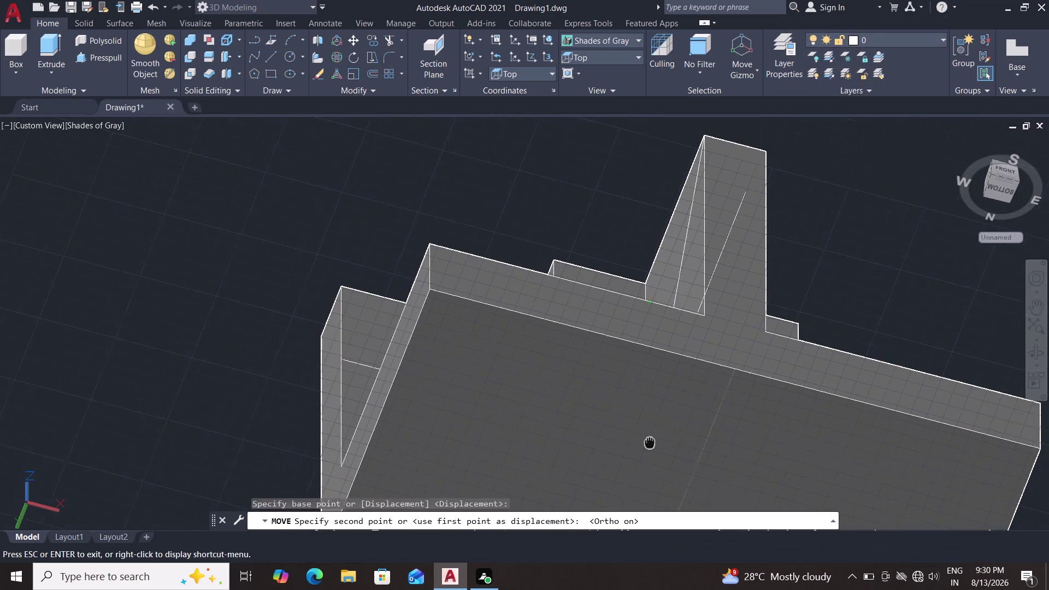
middle_drag(651, 440, 645, 420)
middle_drag(598, 200, 609, 423)
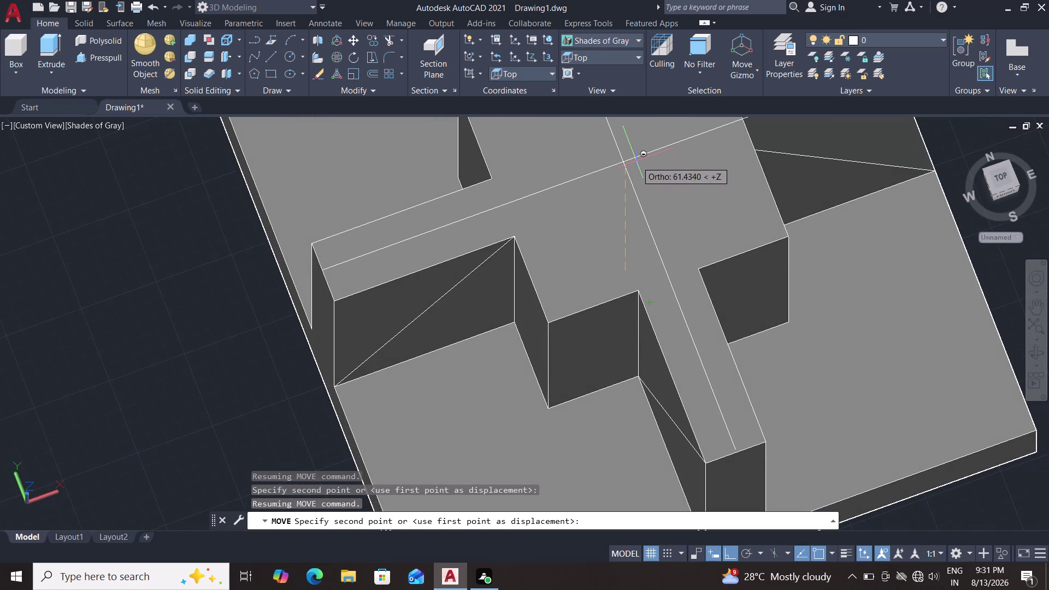
key(6)
key(0)
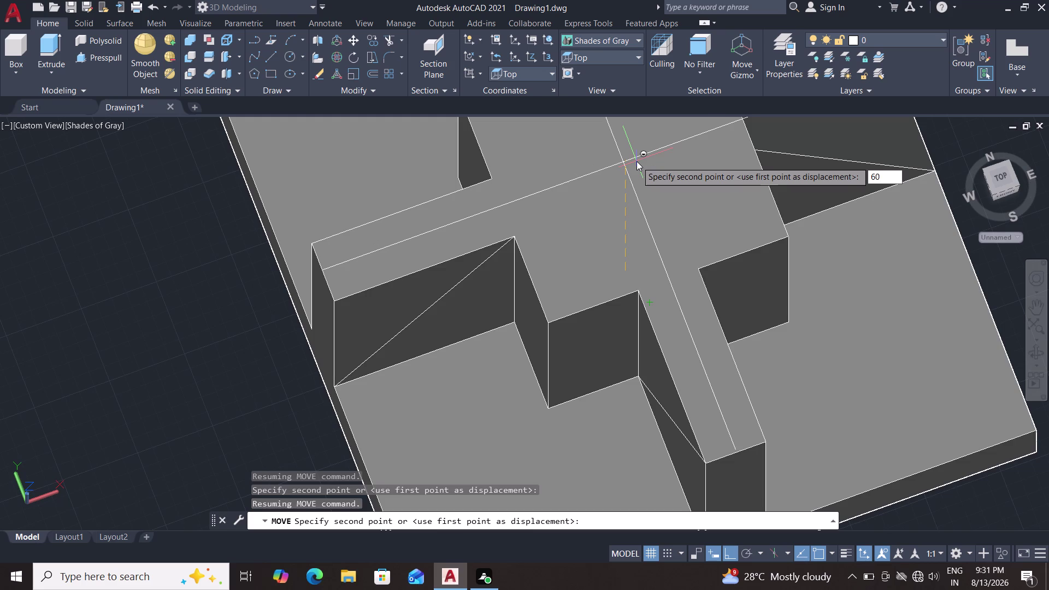
key(Return)
Zoom and orbit to inspect the raised lines from directly above the pedestal.
scroll(up, 3)
scroll(down, 3)
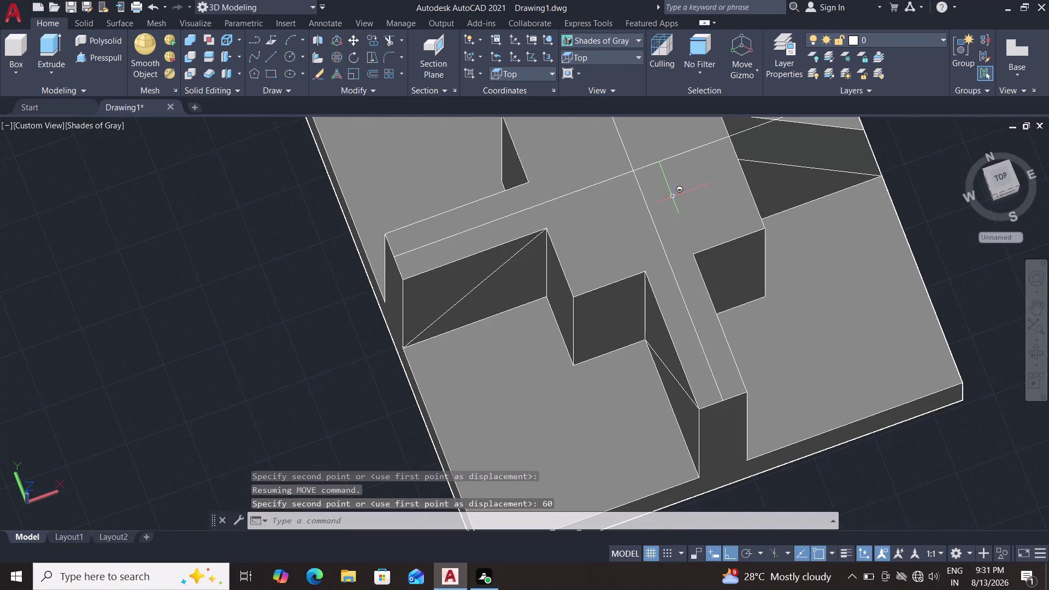
scroll(down, 3)
scroll(up, 3)
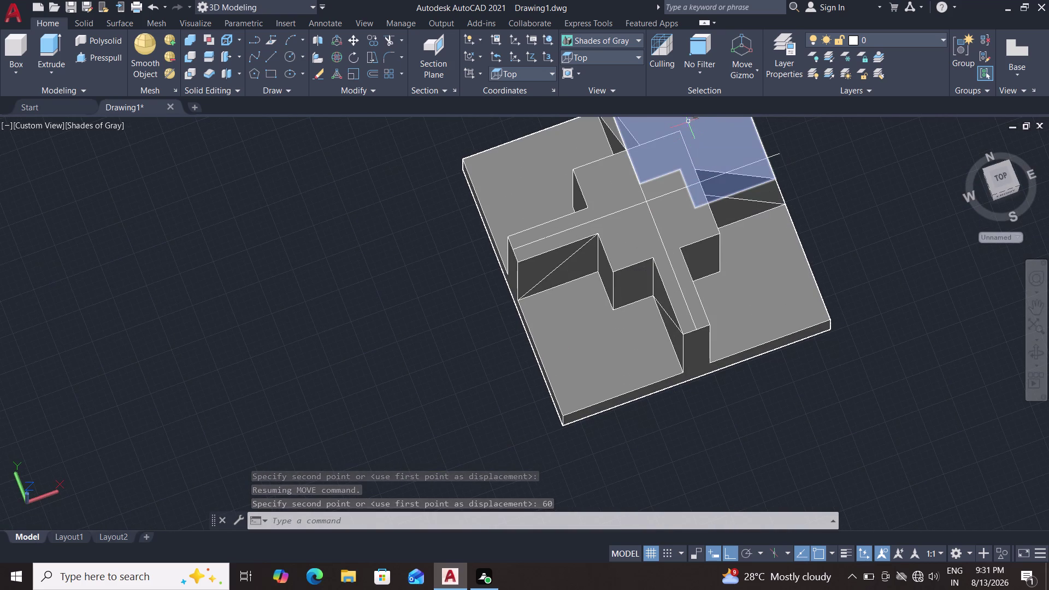
middle_drag(869, 215, 841, 281)
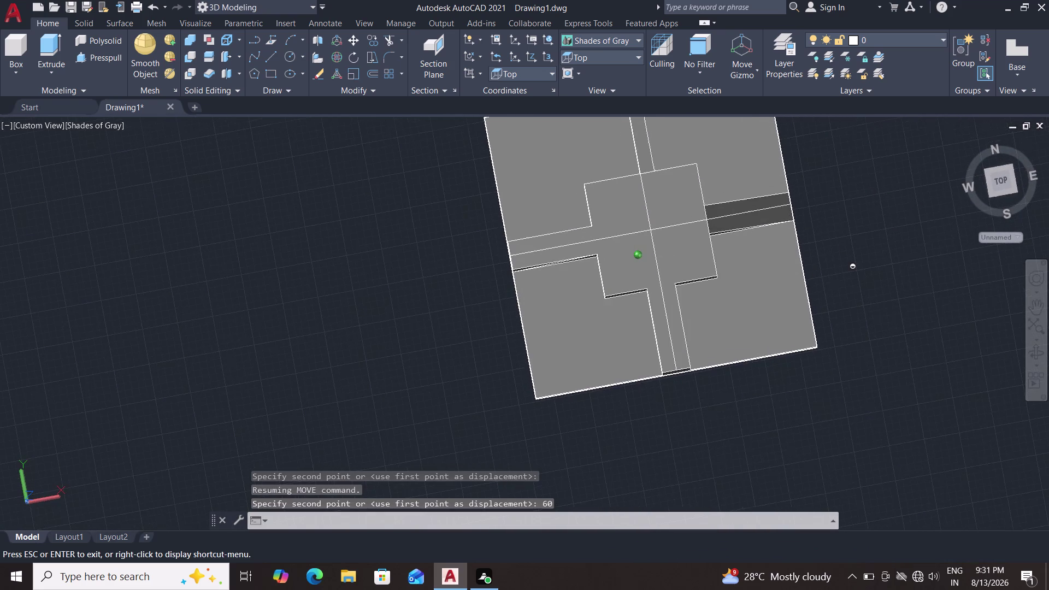
middle_drag(841, 281, 840, 291)
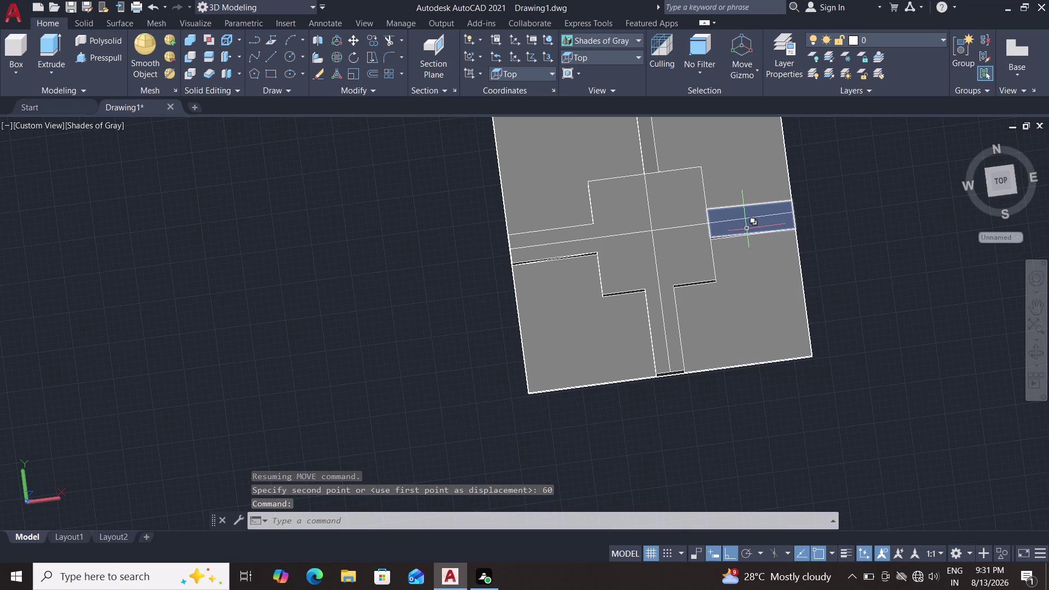
Try picking the thin strip and sloped triangular regions, orbiting to view them at an angle.
key(Escape)
double_click(747, 229)
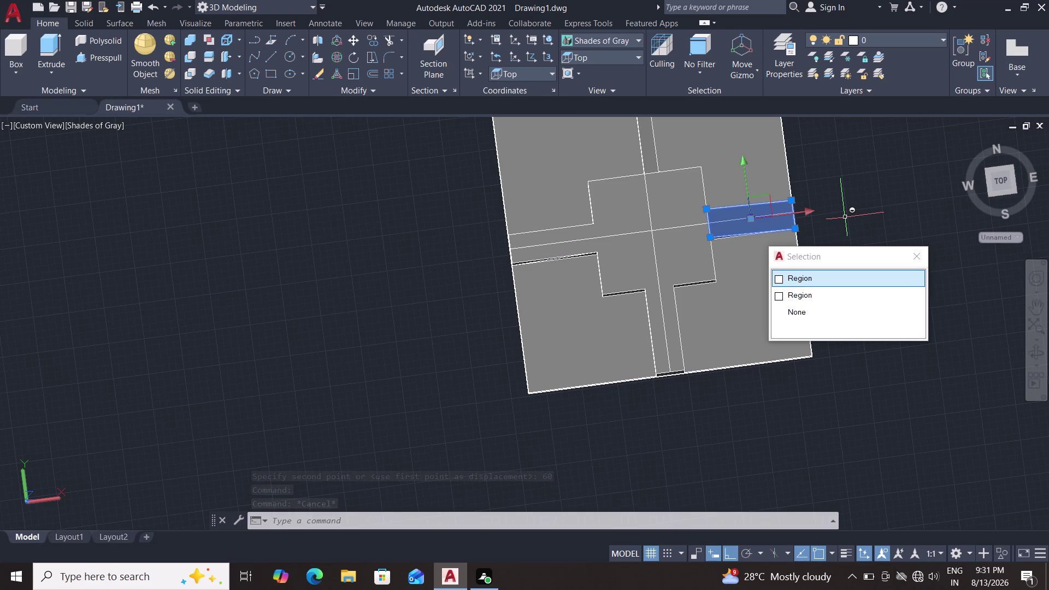
middle_drag(845, 217, 837, 178)
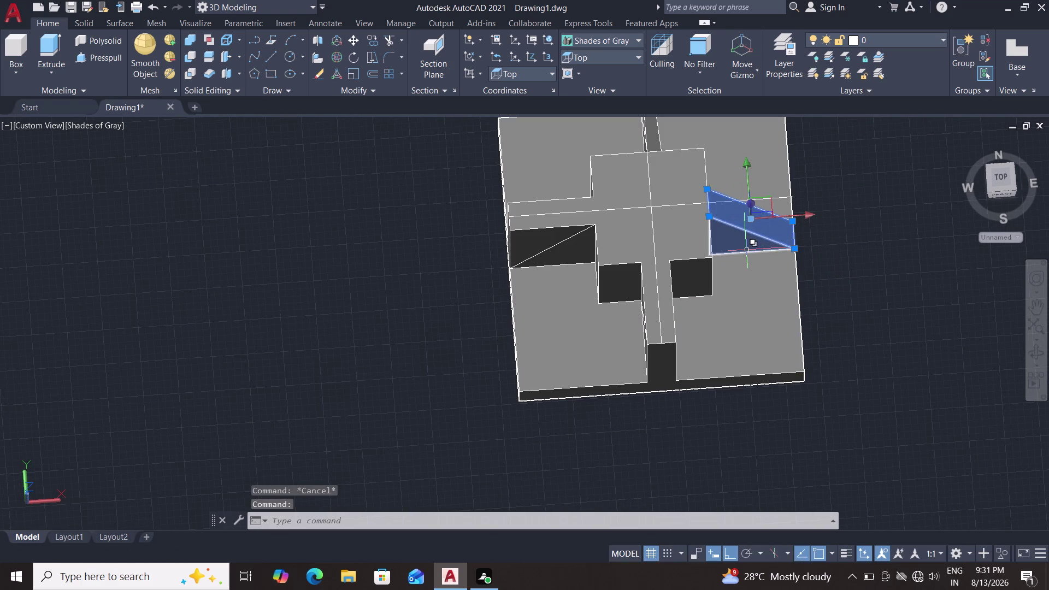
double_click(743, 245)
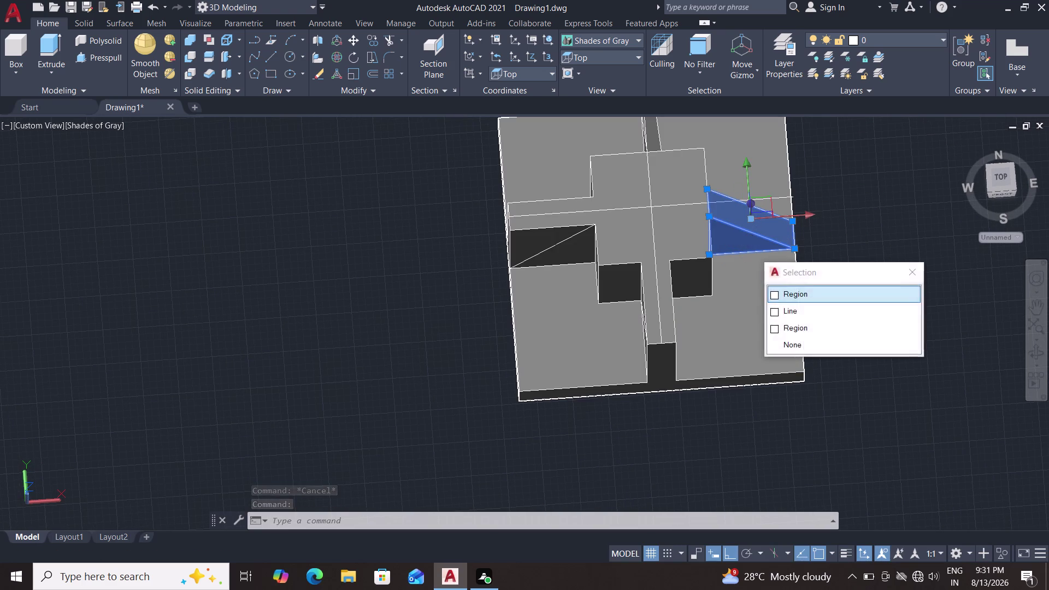
Orbit around the column and select the triangular rib region from the overlapping candidates.
middle_drag(830, 247, 838, 316)
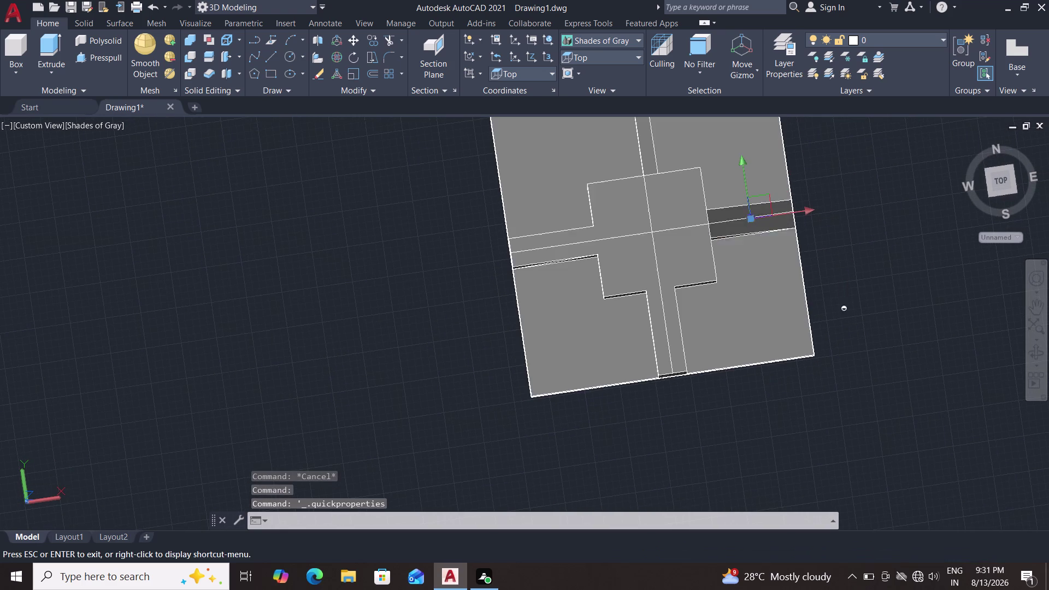
middle_drag(848, 203, 1048, 251)
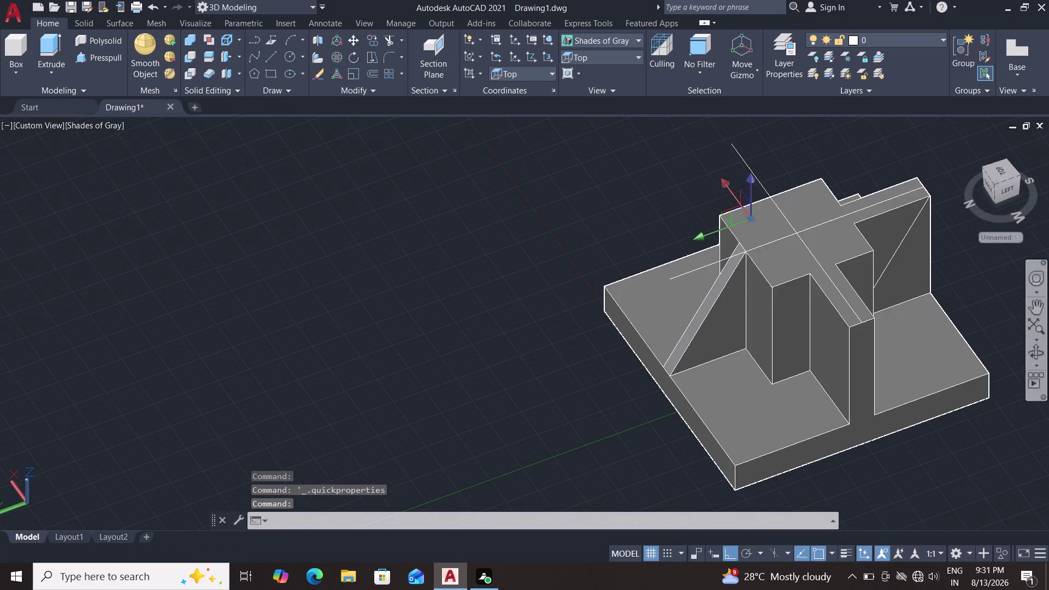
middle_drag(634, 242, 682, 264)
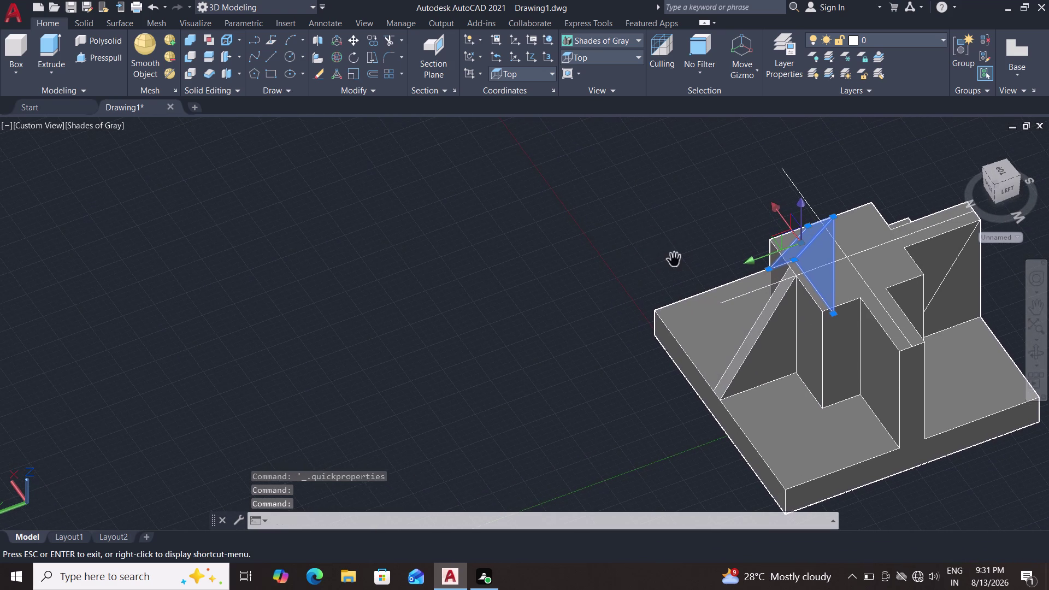
middle_drag(686, 259, 757, 310)
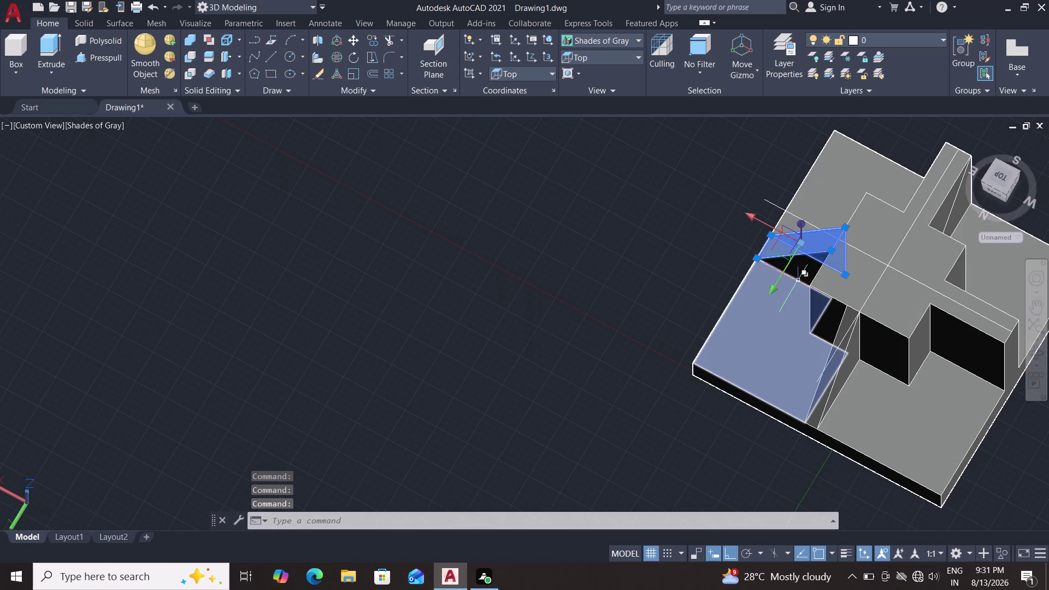
click(798, 277)
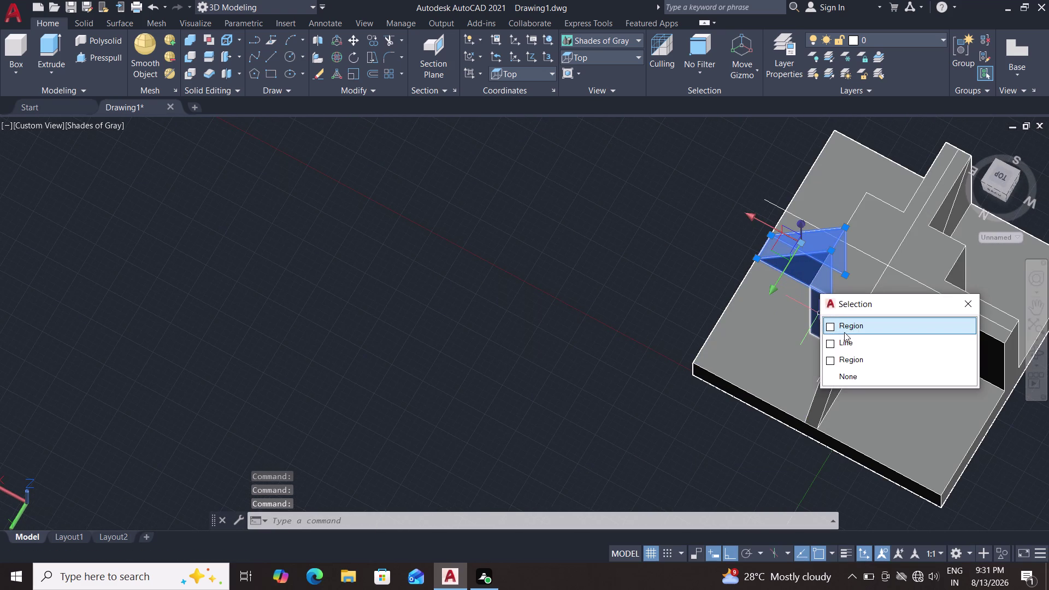
click(844, 333)
middle_drag(657, 310, 719, 370)
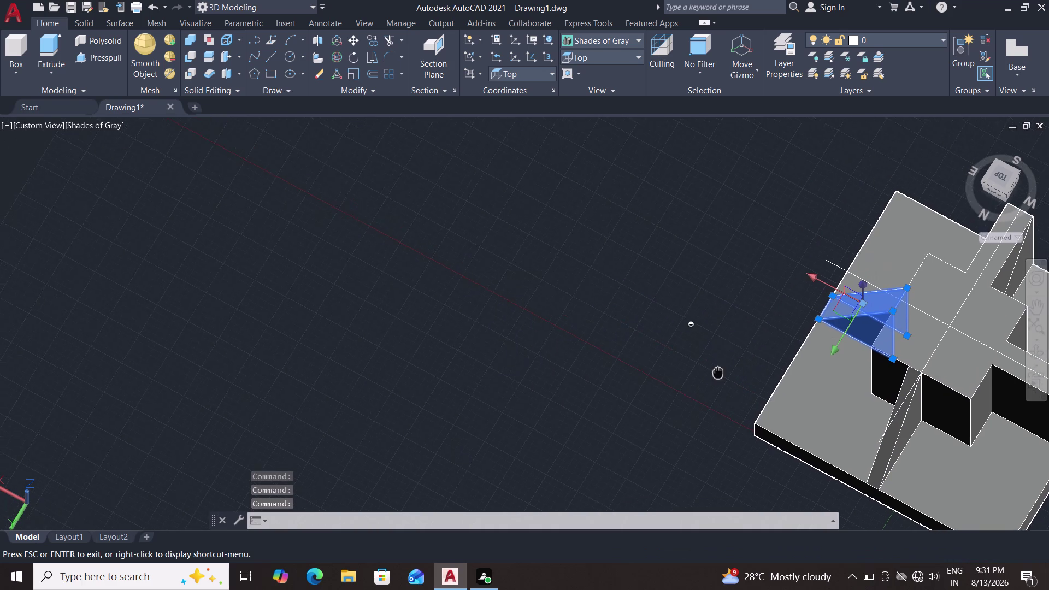
middle_drag(719, 371, 489, 304)
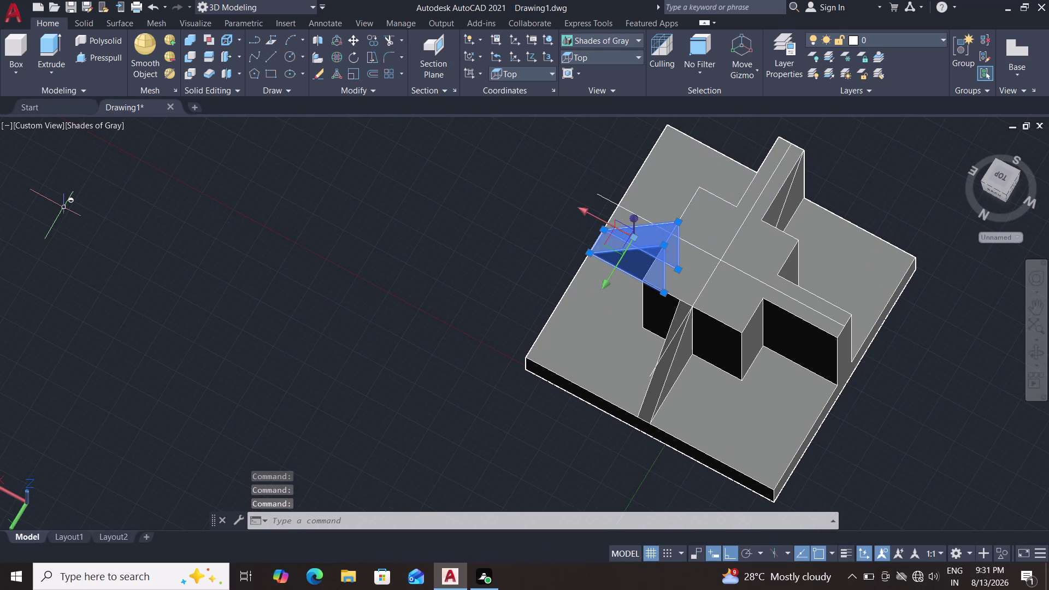
click(379, 90)
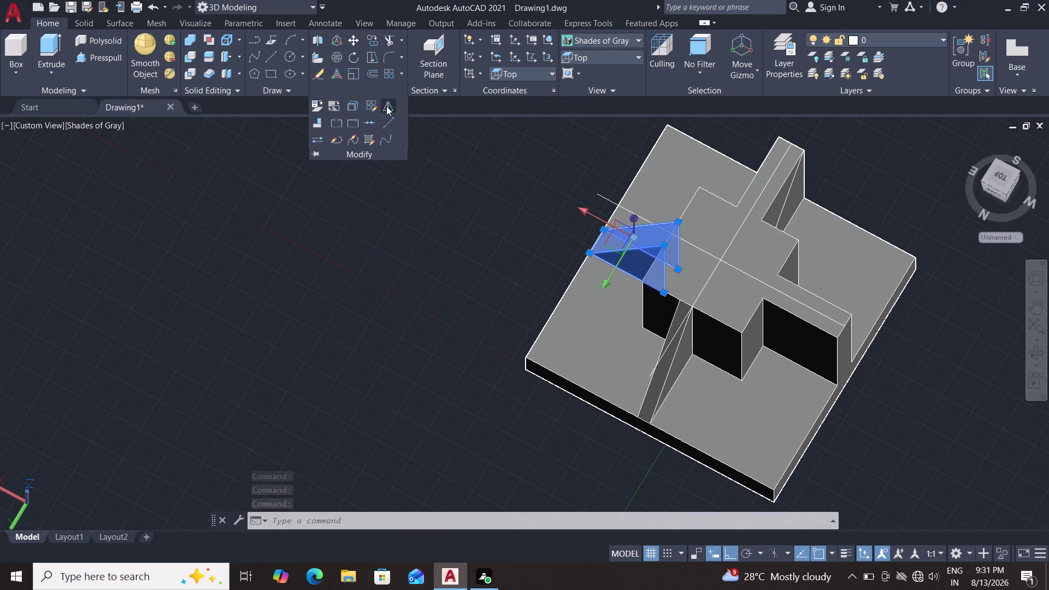
click(387, 105)
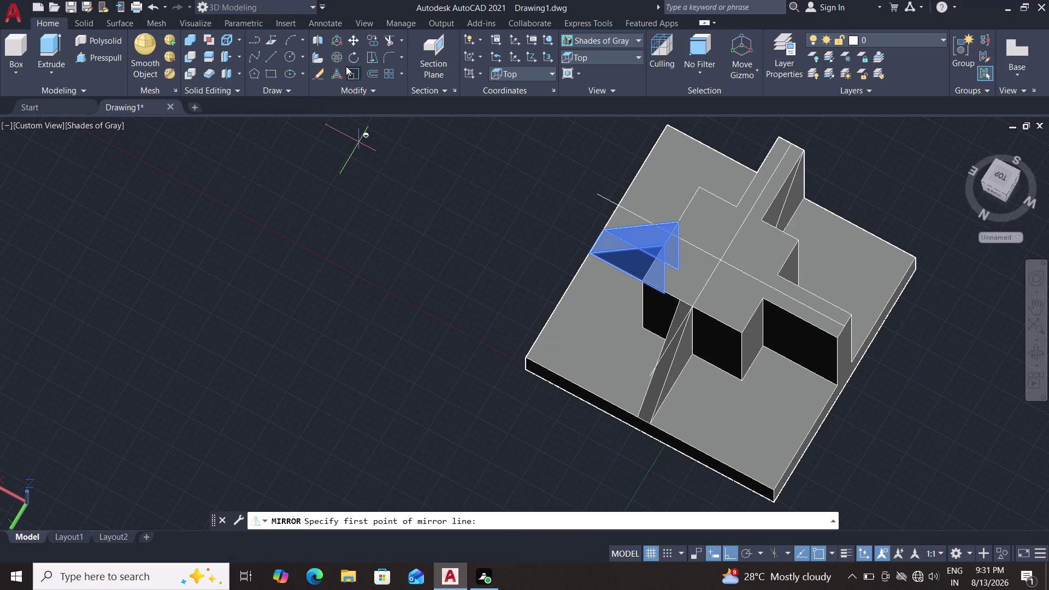
click(364, 87)
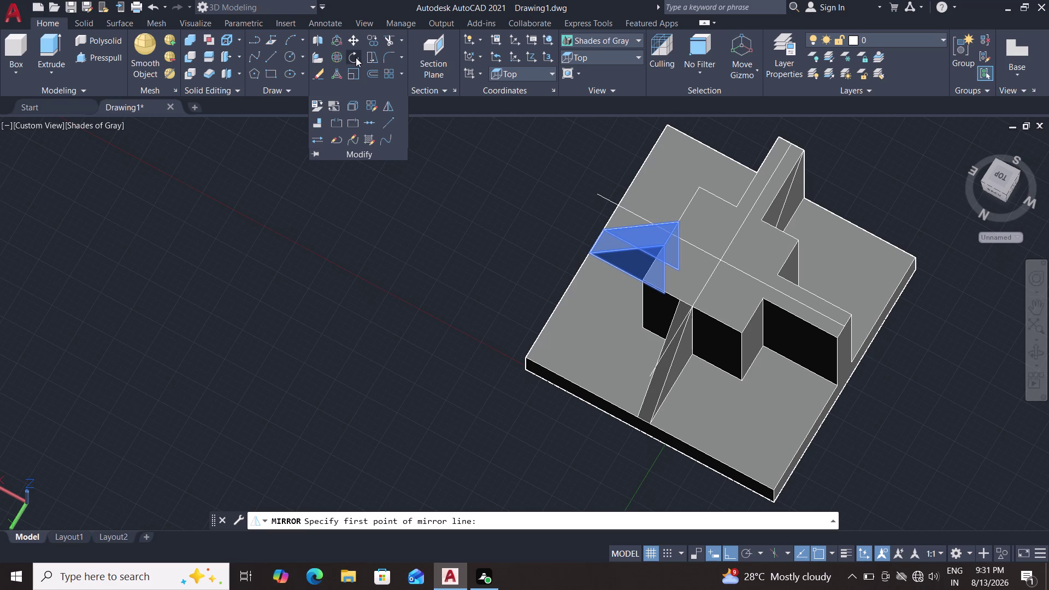
click(336, 58)
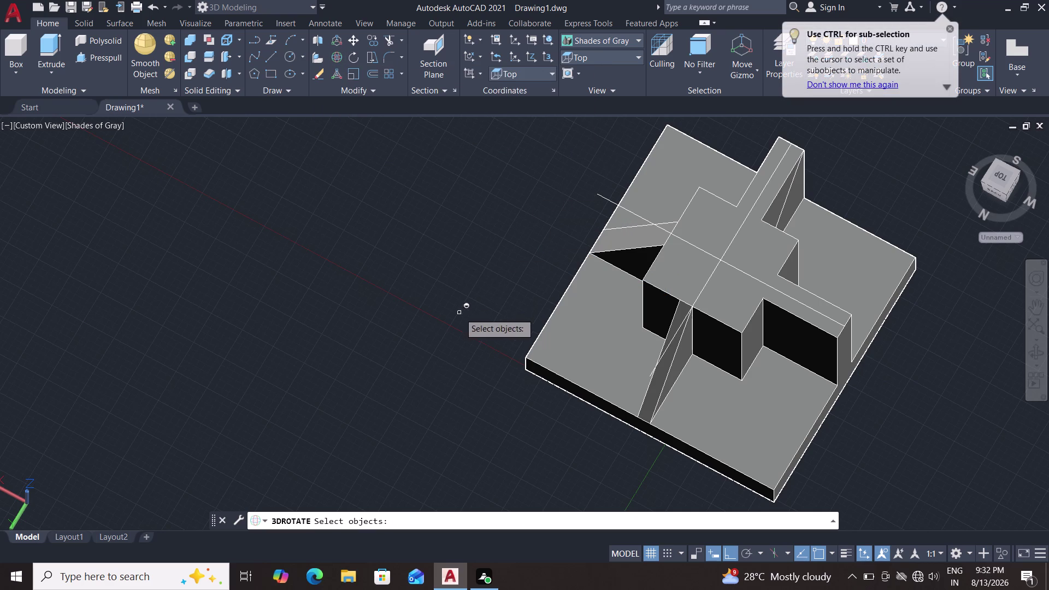
click(341, 41)
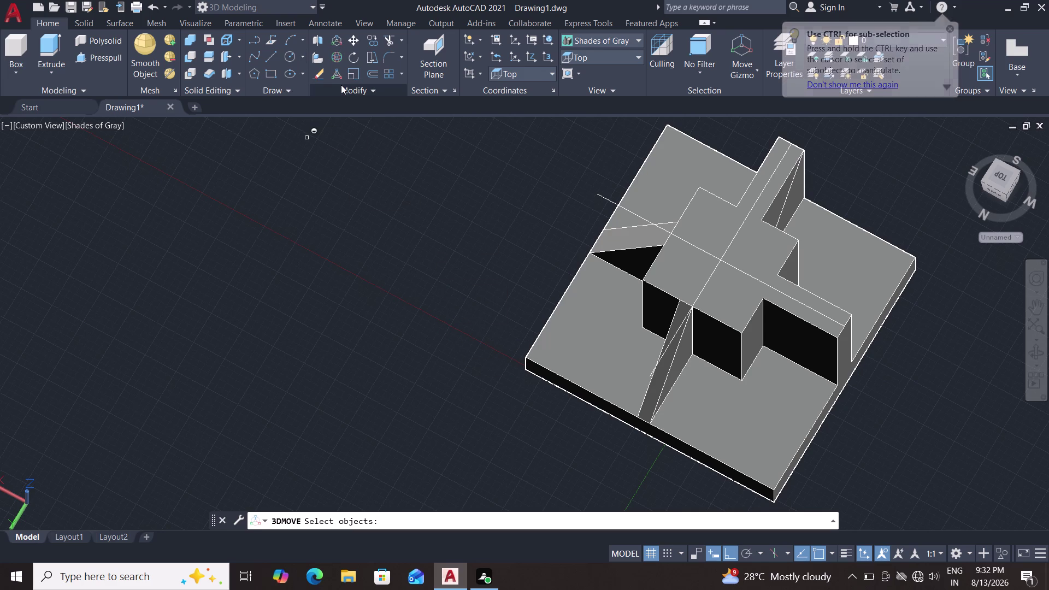
click(333, 73)
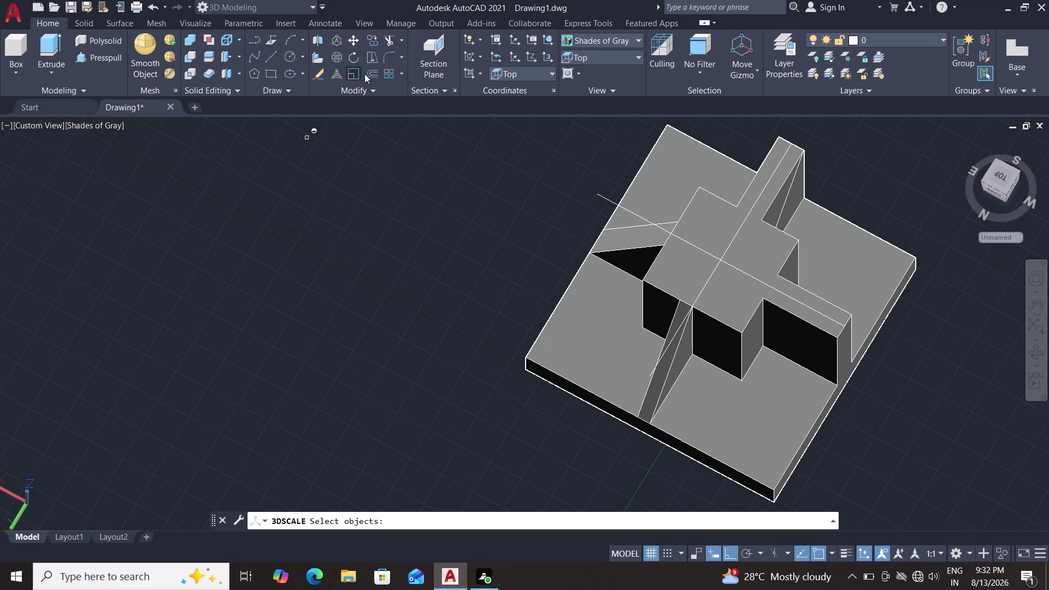
key(Escape)
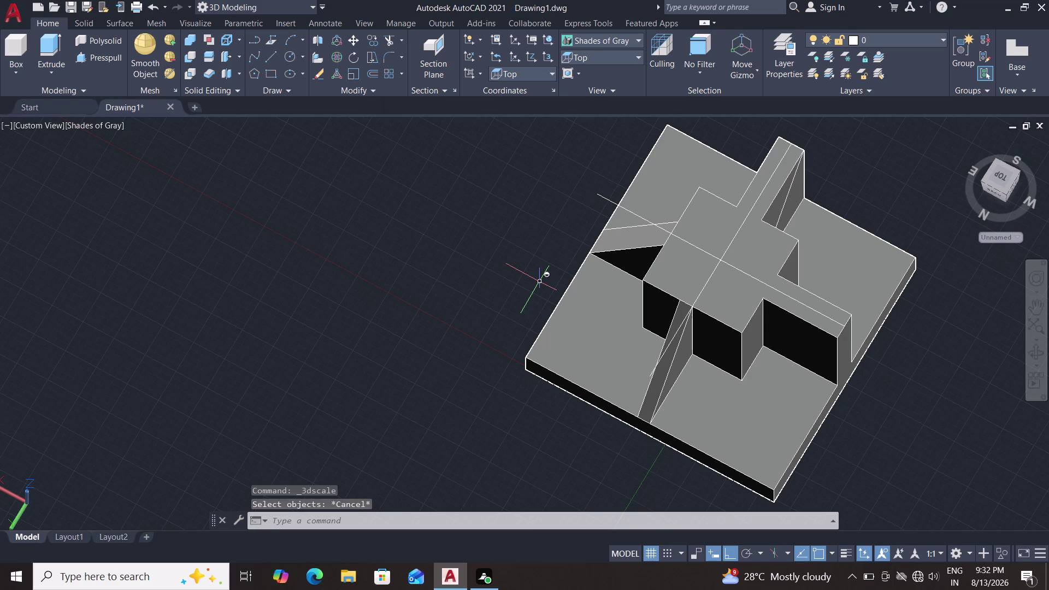
text(3d)
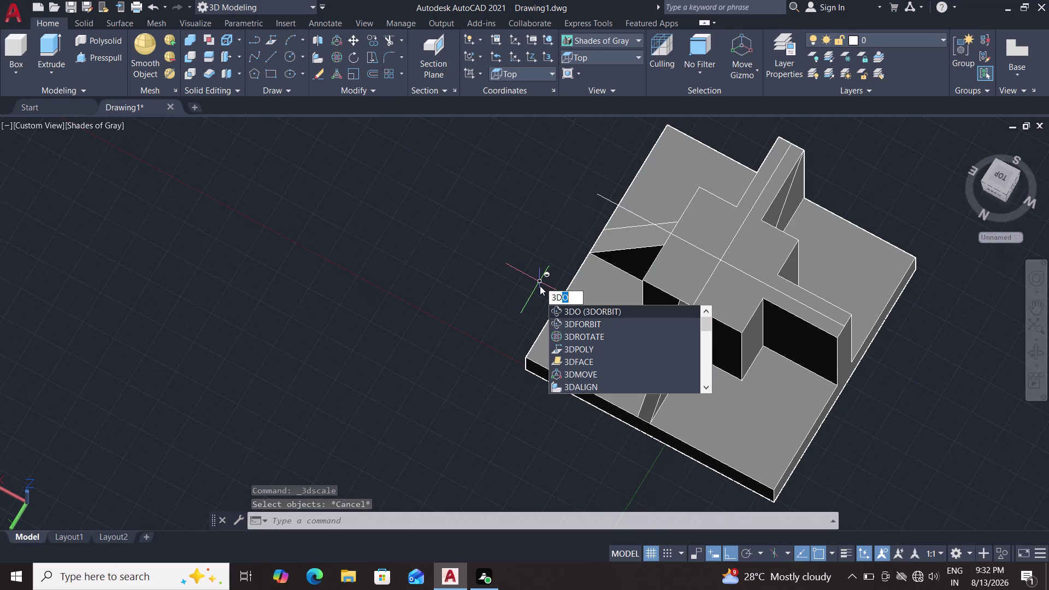
text(mi)
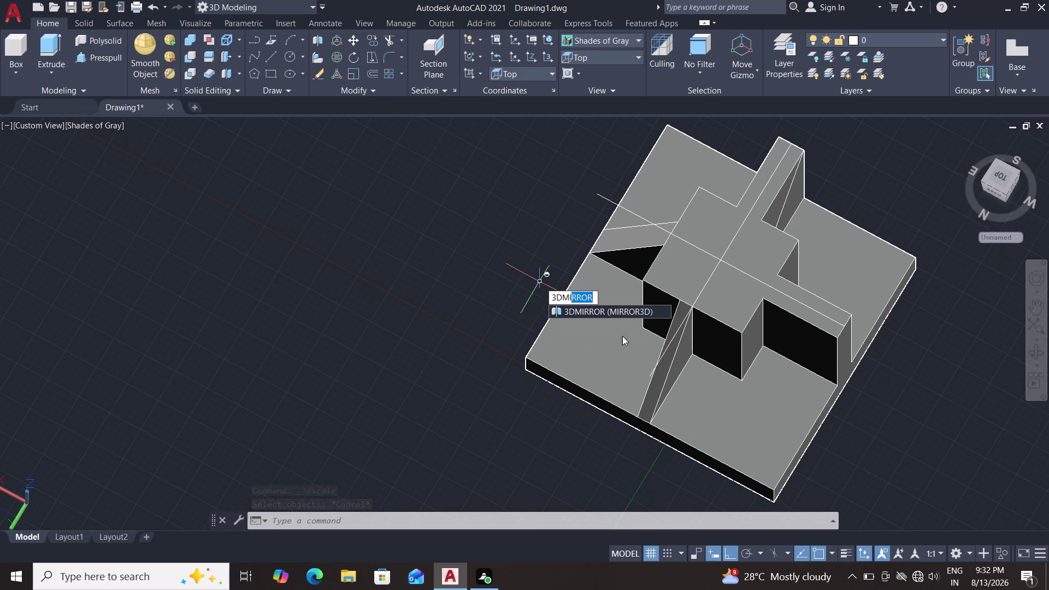
click(617, 310)
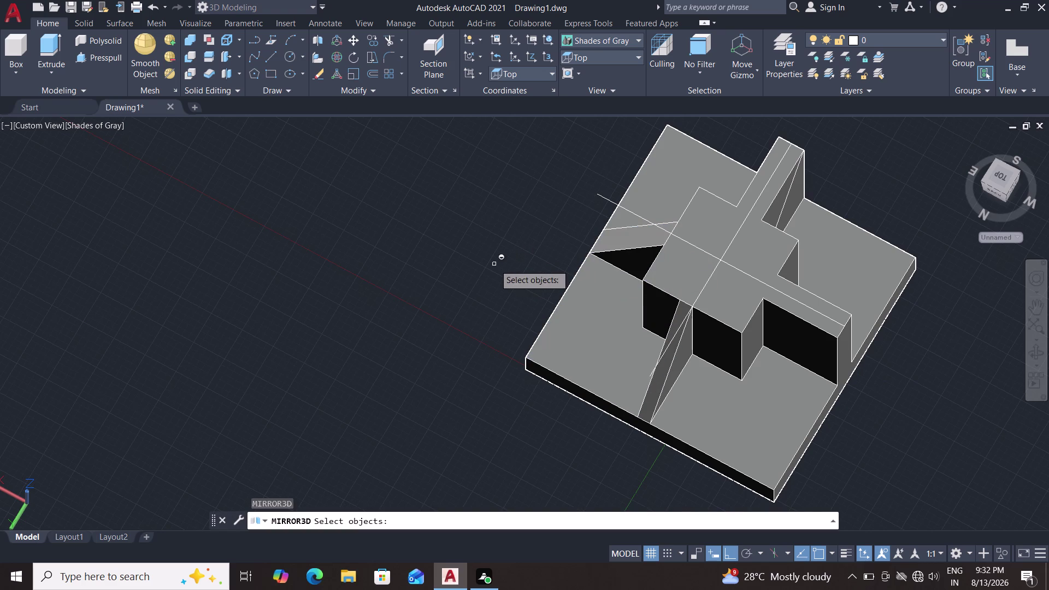
middle_drag(520, 267, 560, 290)
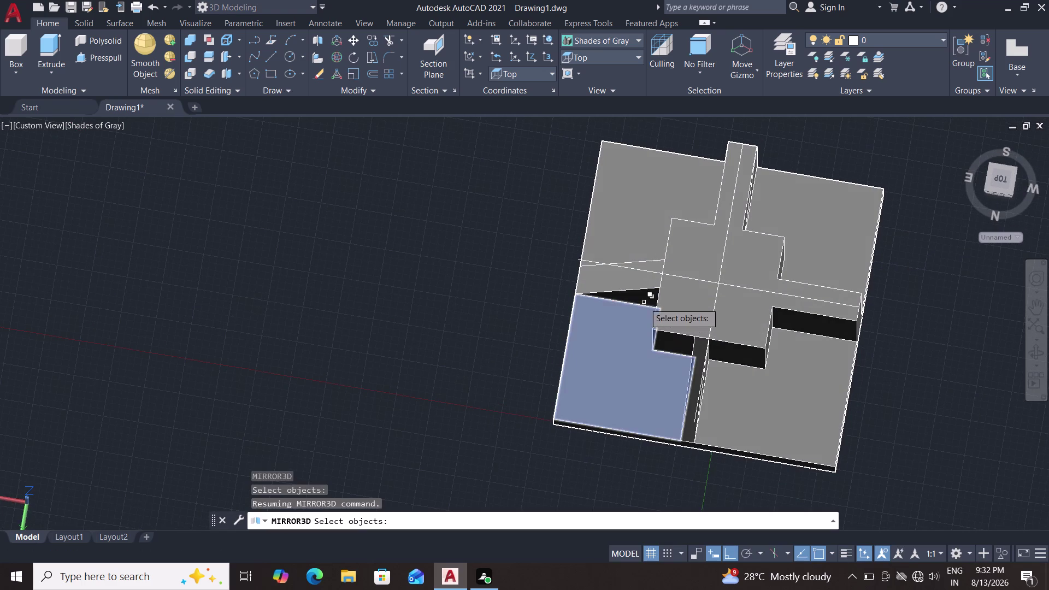
click(646, 280)
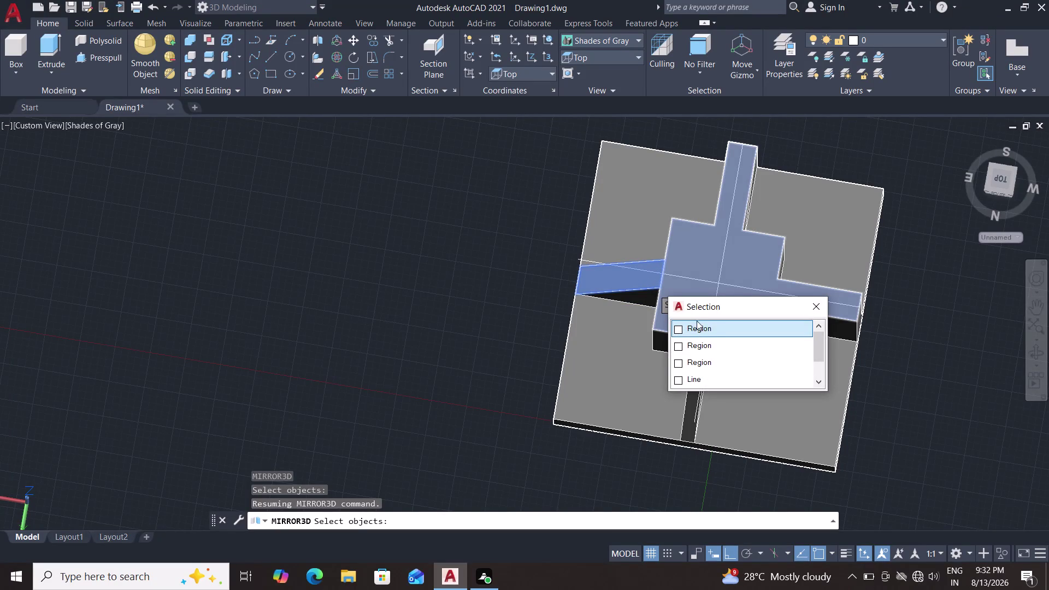
double_click(704, 332)
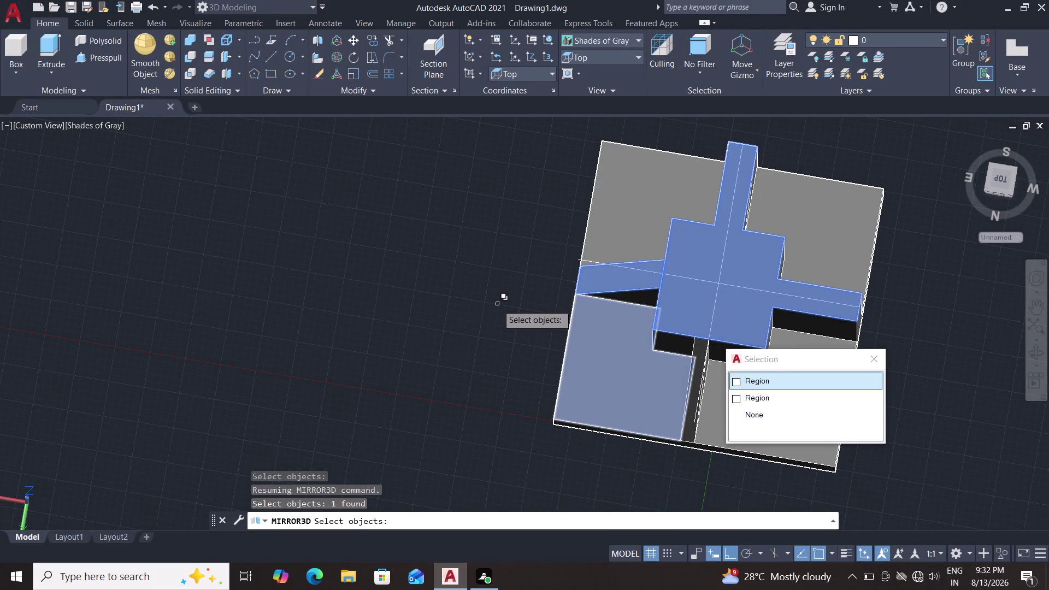
middle_drag(497, 304, 509, 404)
middle_drag(521, 466, 521, 464)
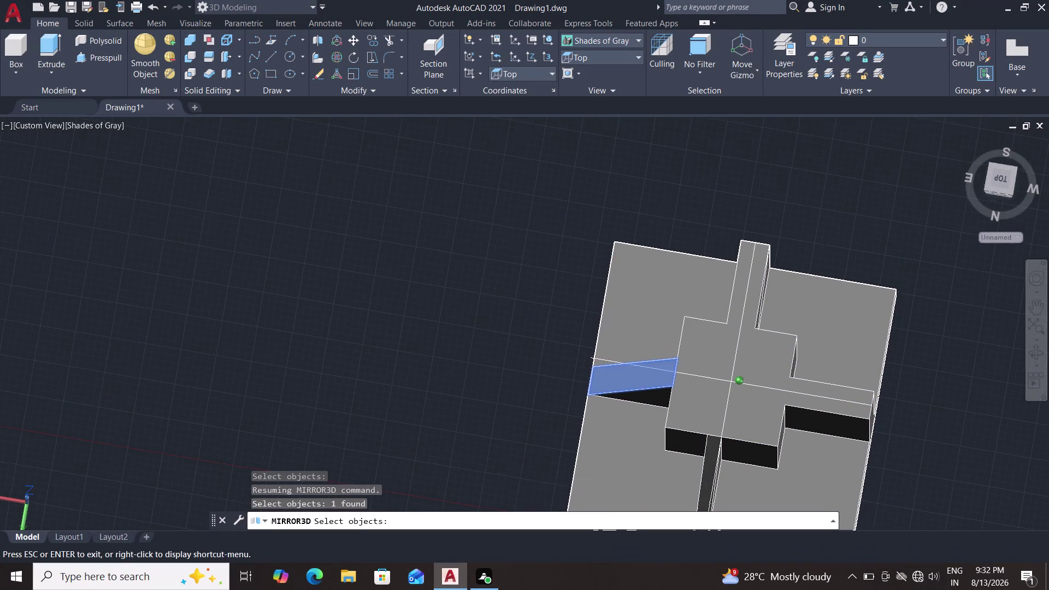
middle_drag(521, 464, 528, 397)
double_click(648, 397)
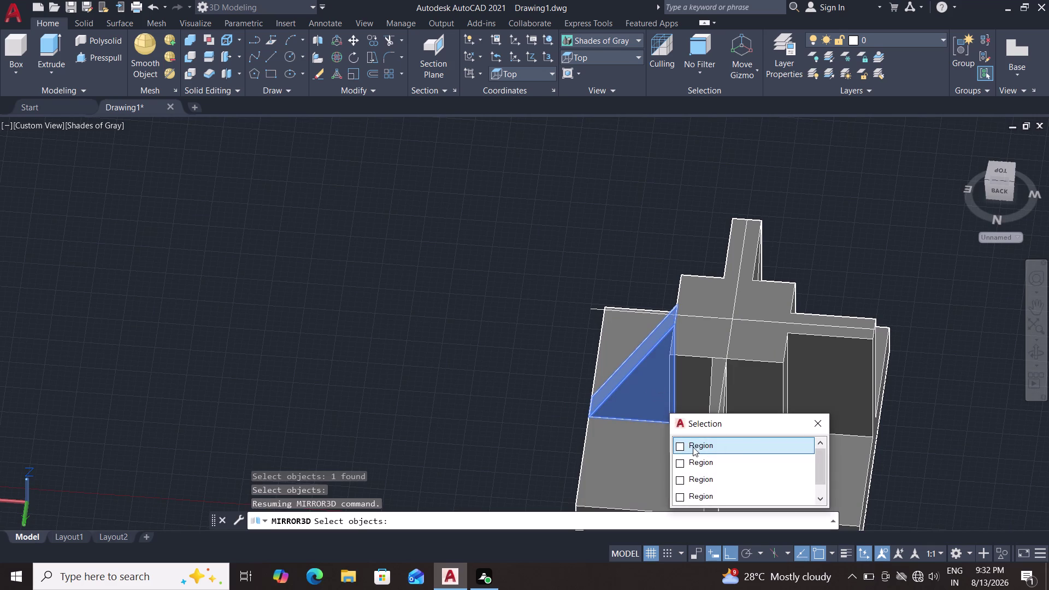
click(696, 453)
middle_drag(437, 401, 629, 450)
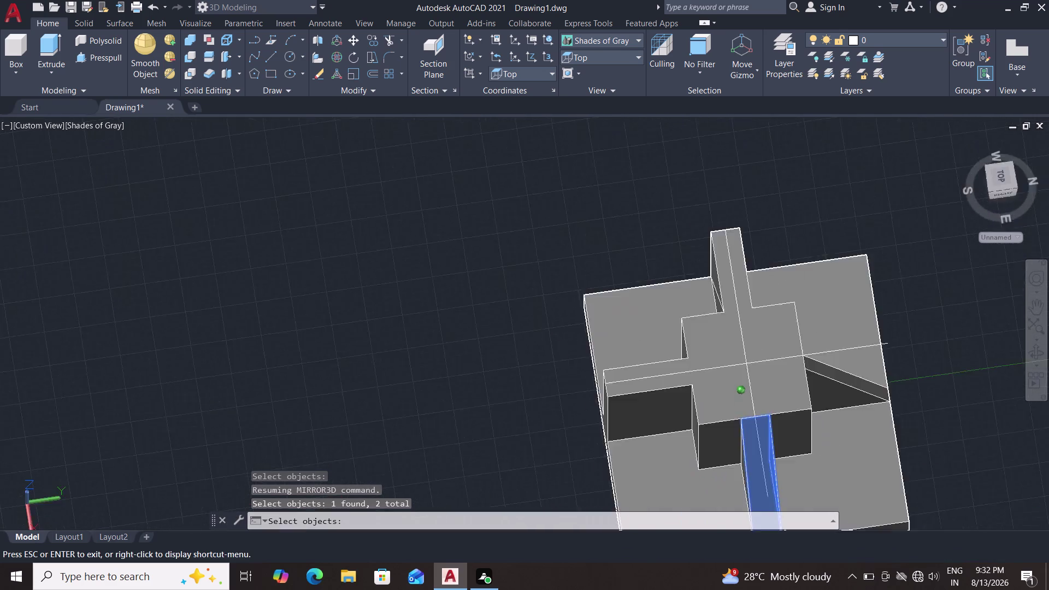
middle_drag(629, 450, 740, 405)
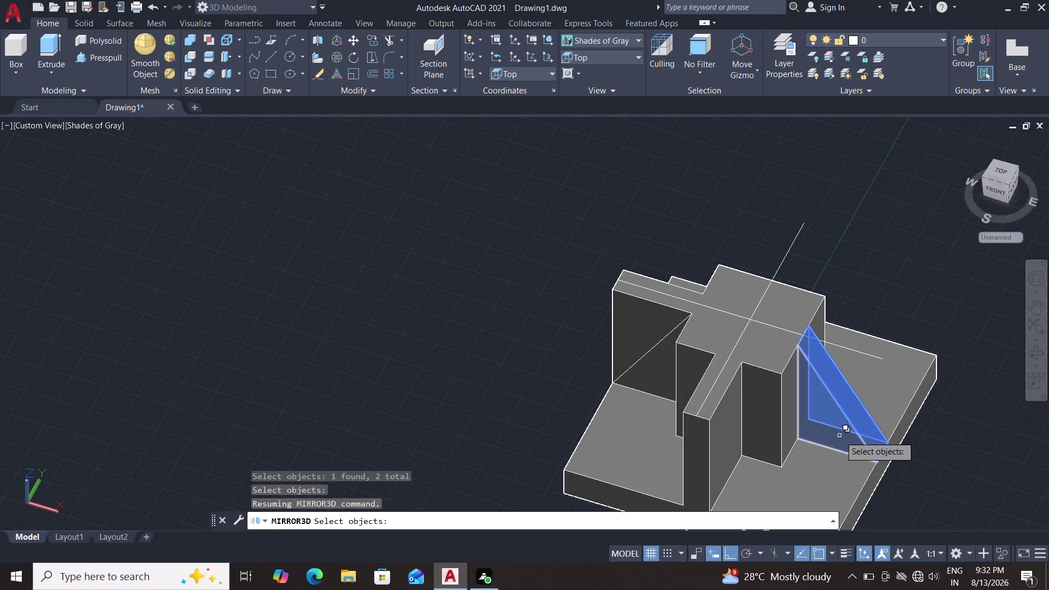
click(840, 436)
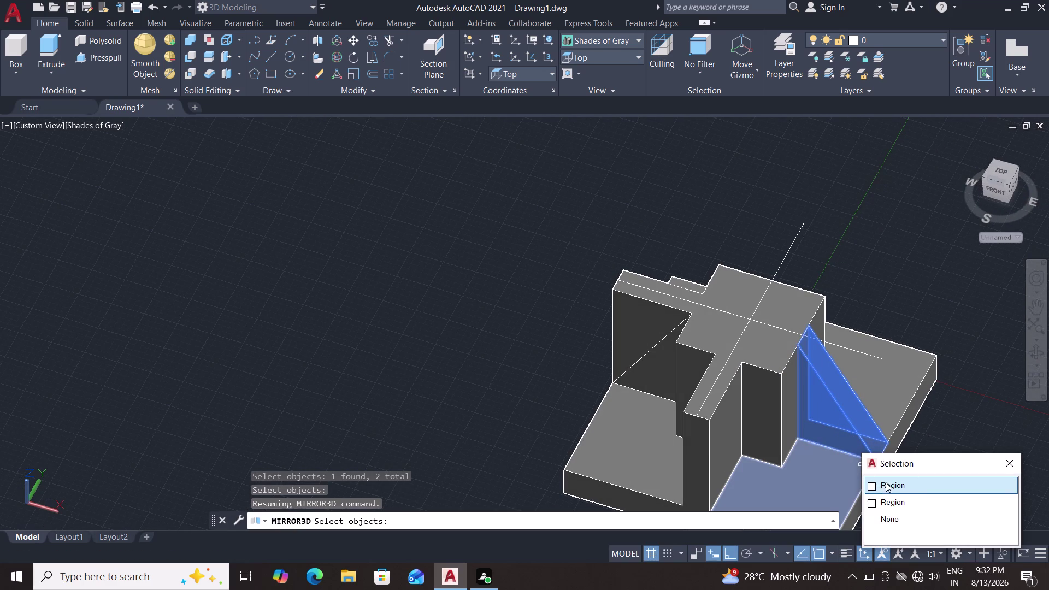
double_click(891, 485)
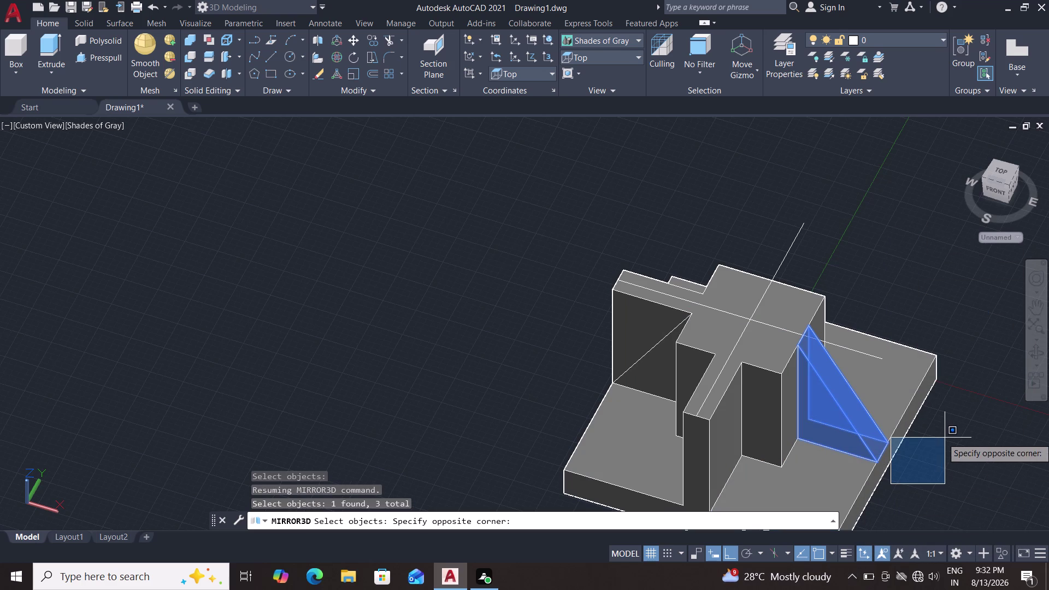
key(Return)
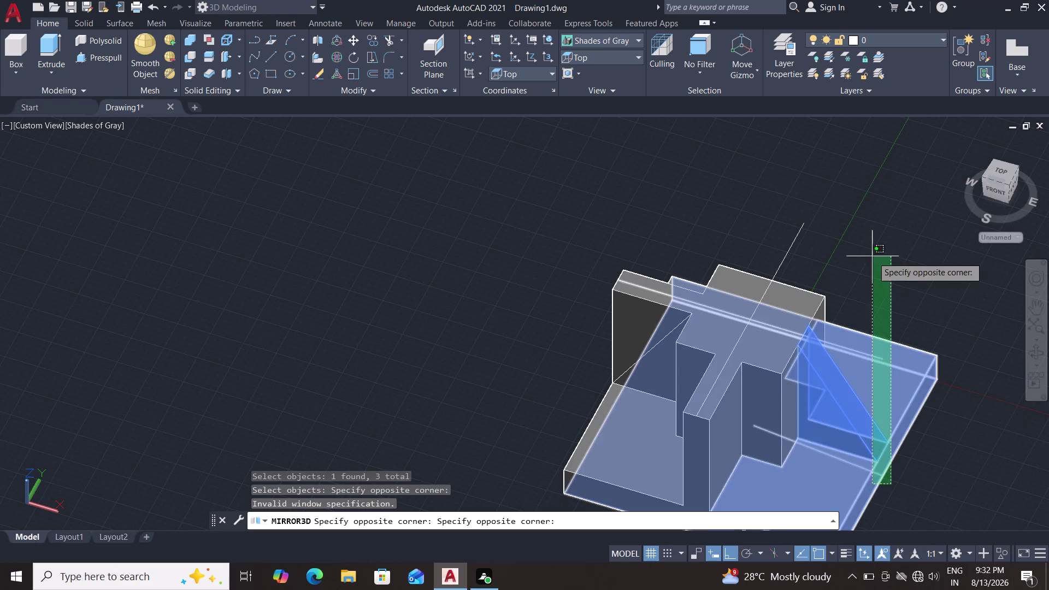
middle_drag(892, 281, 826, 374)
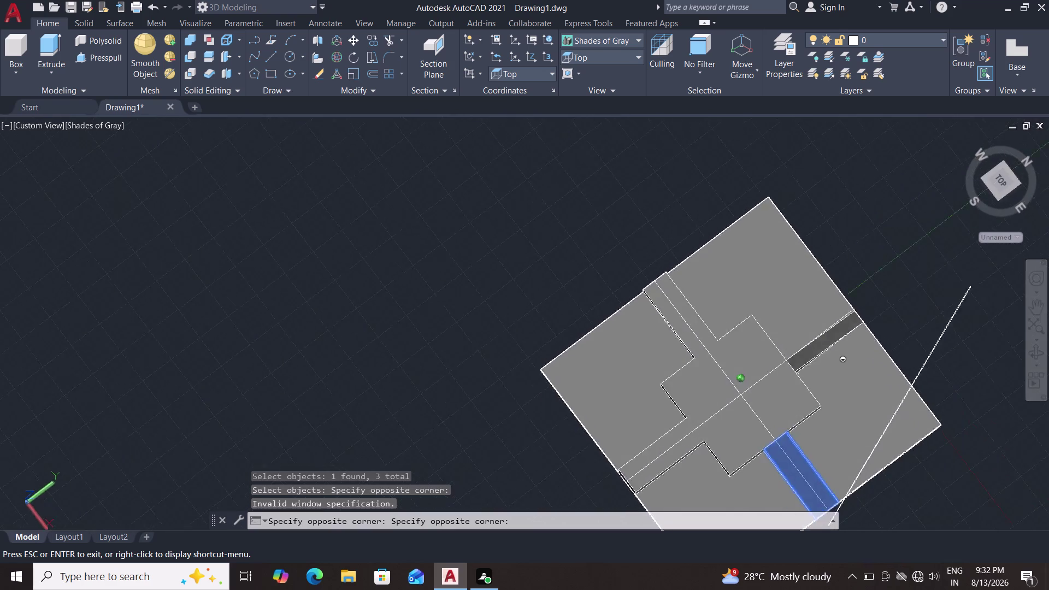
middle_drag(826, 375, 579, 432)
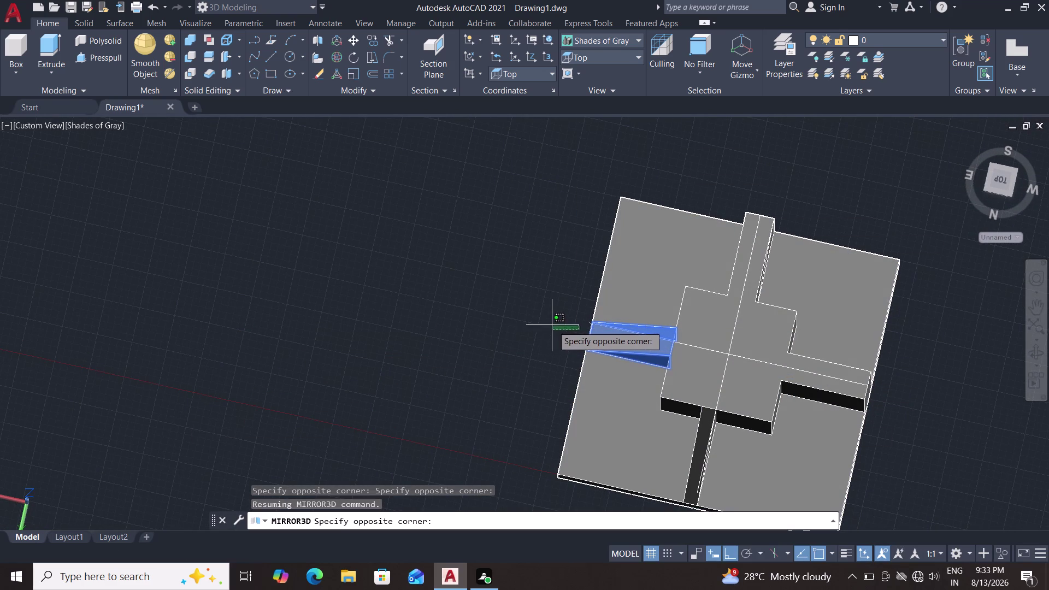
key(Return)
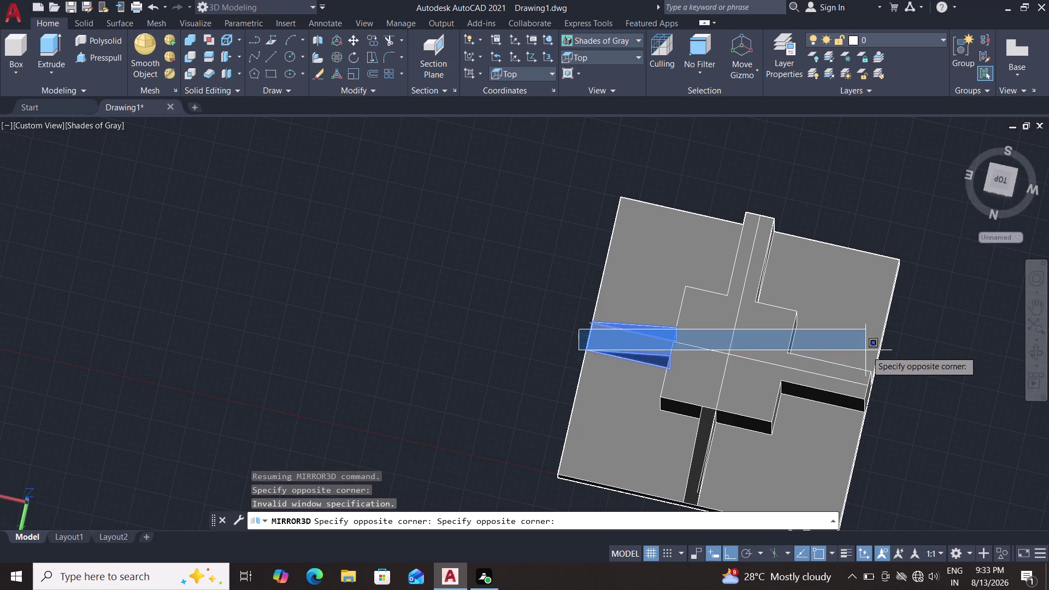
triple_click(838, 384)
key(grave)
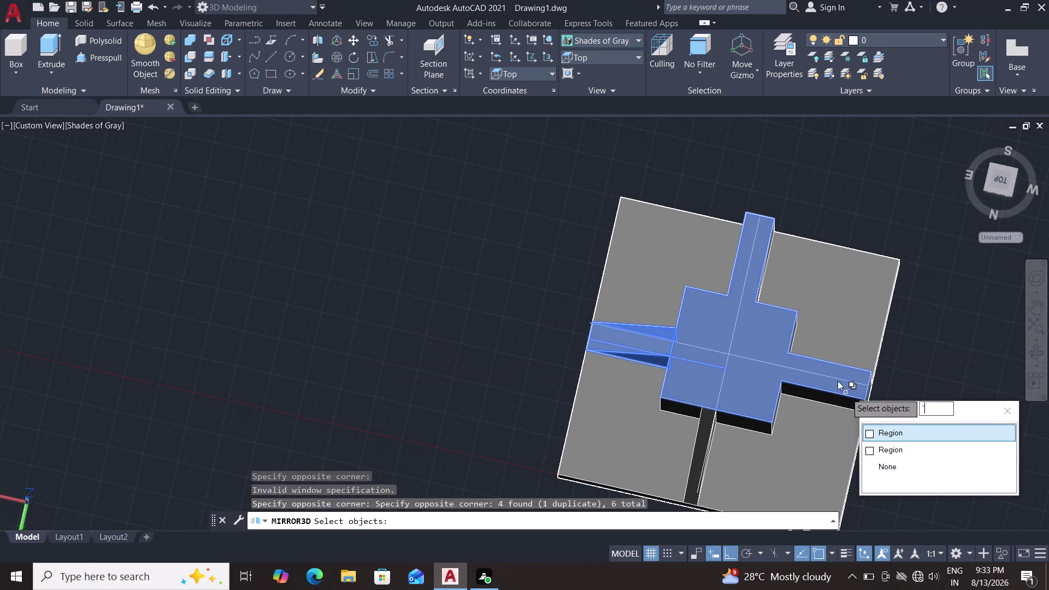
key(grave)
key(Escape)
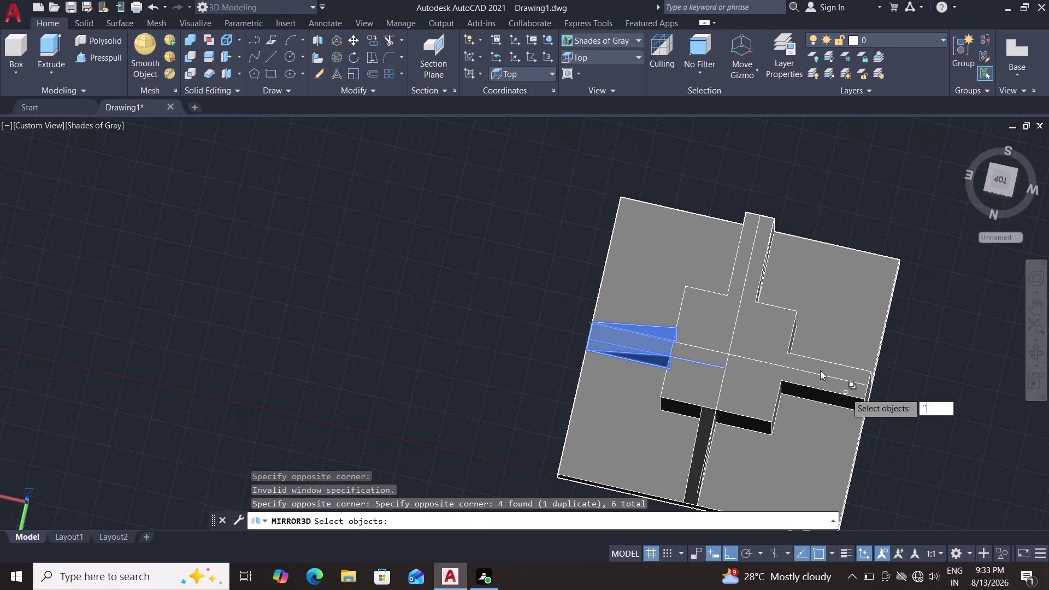
triple_click(823, 375)
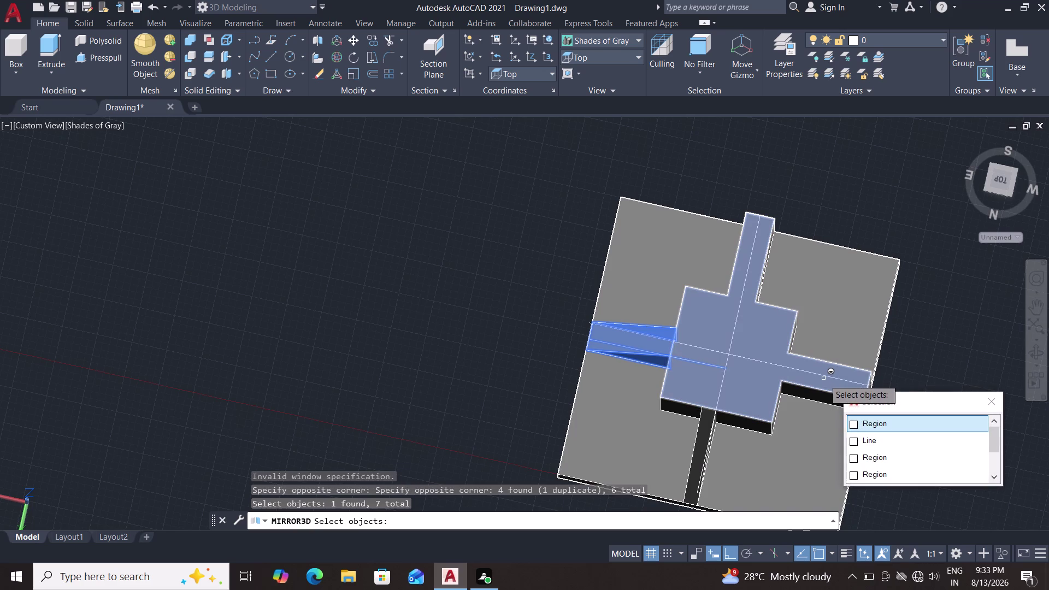
click(824, 379)
click(895, 431)
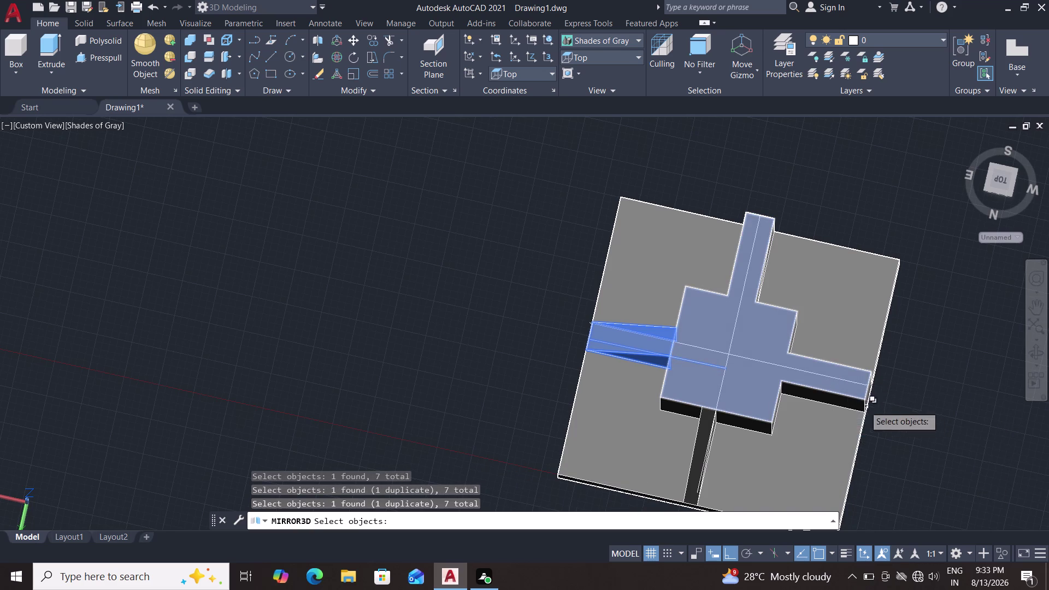
click(833, 377)
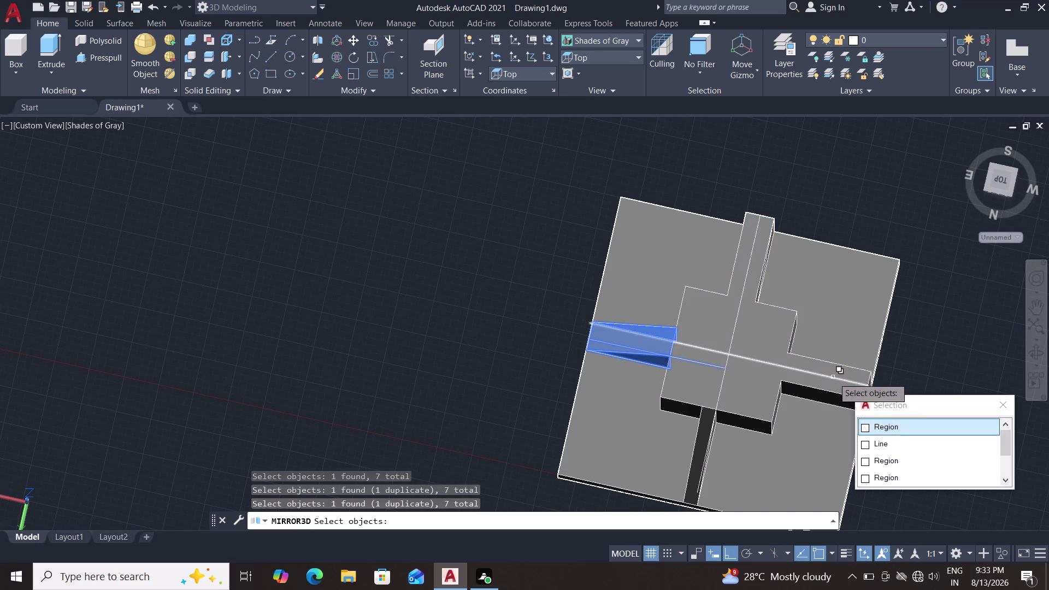
key(Escape)
key(Escape)
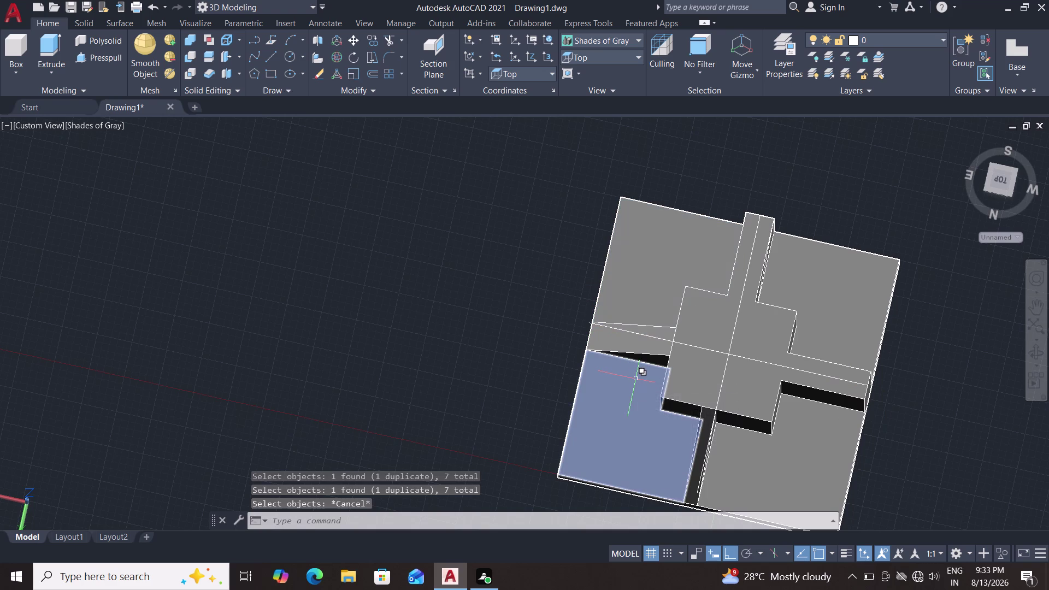
Mirror the left triangular rib with 3DMIRROR across an XY-parallel plane, keeping the original.
text(3d)
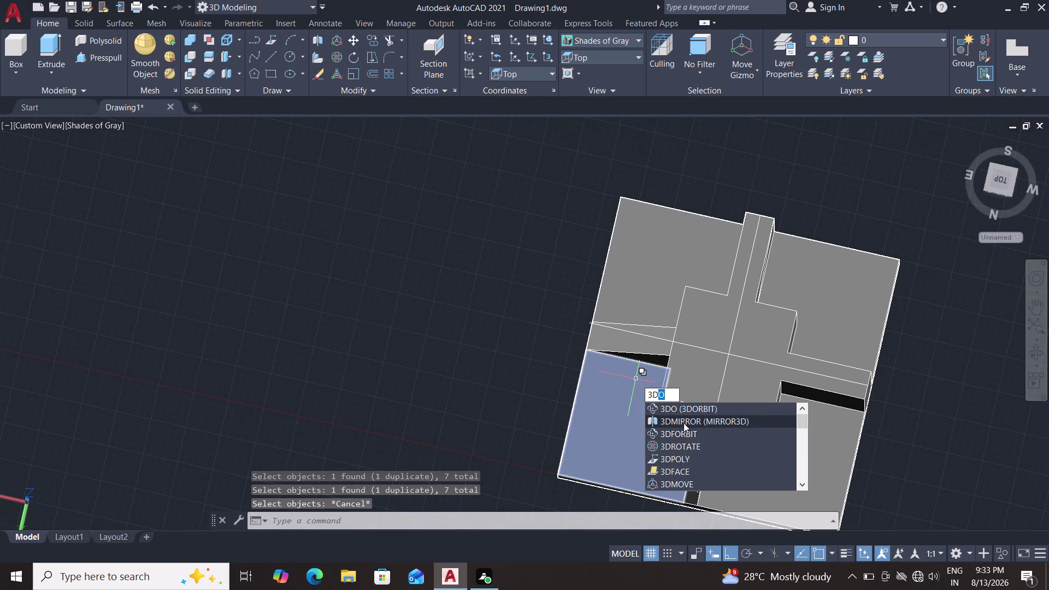
click(683, 423)
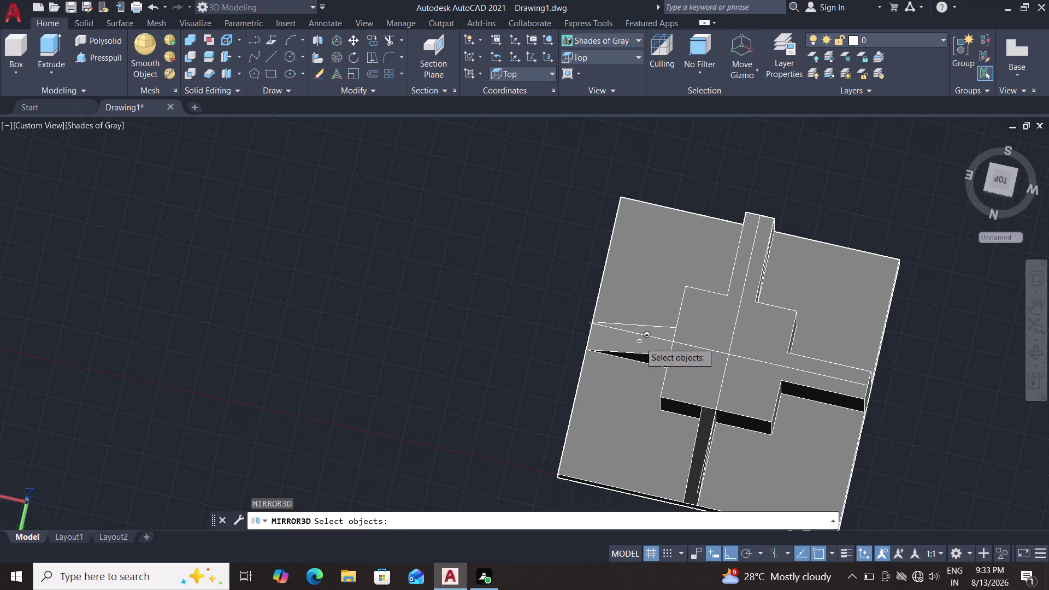
click(639, 341)
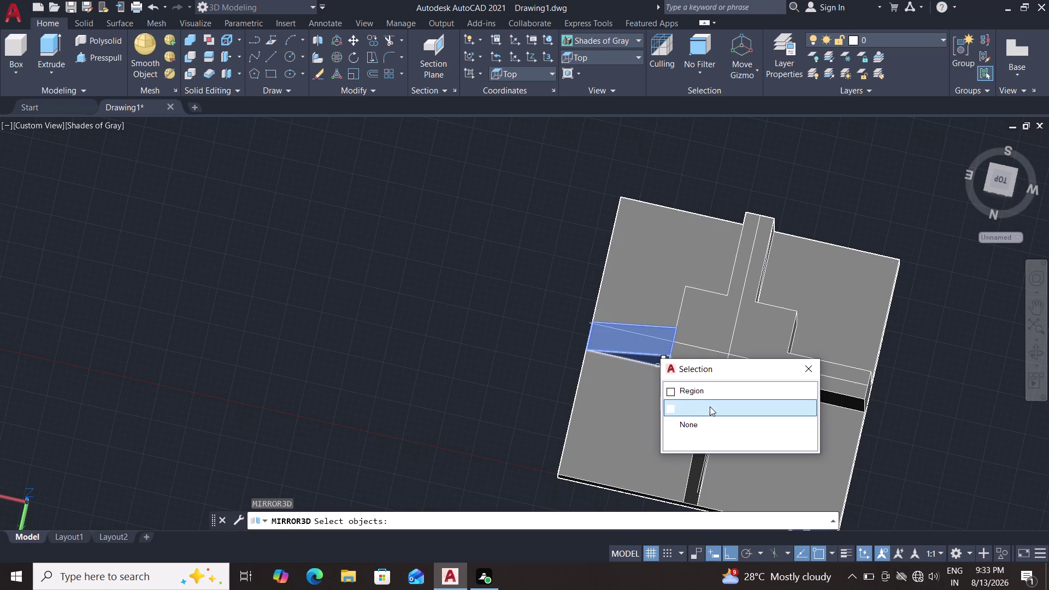
click(697, 390)
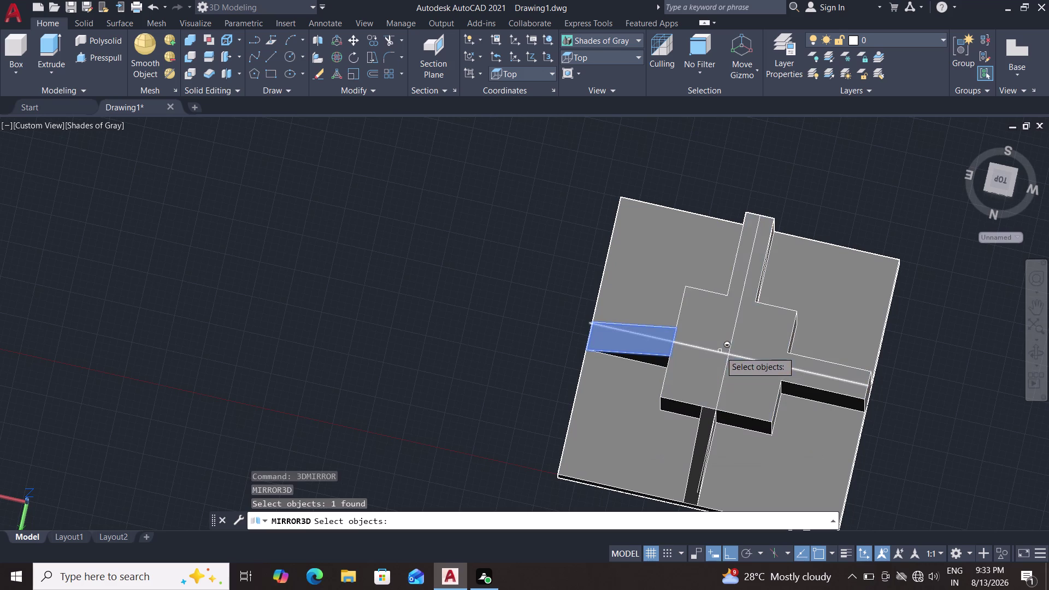
key(Return)
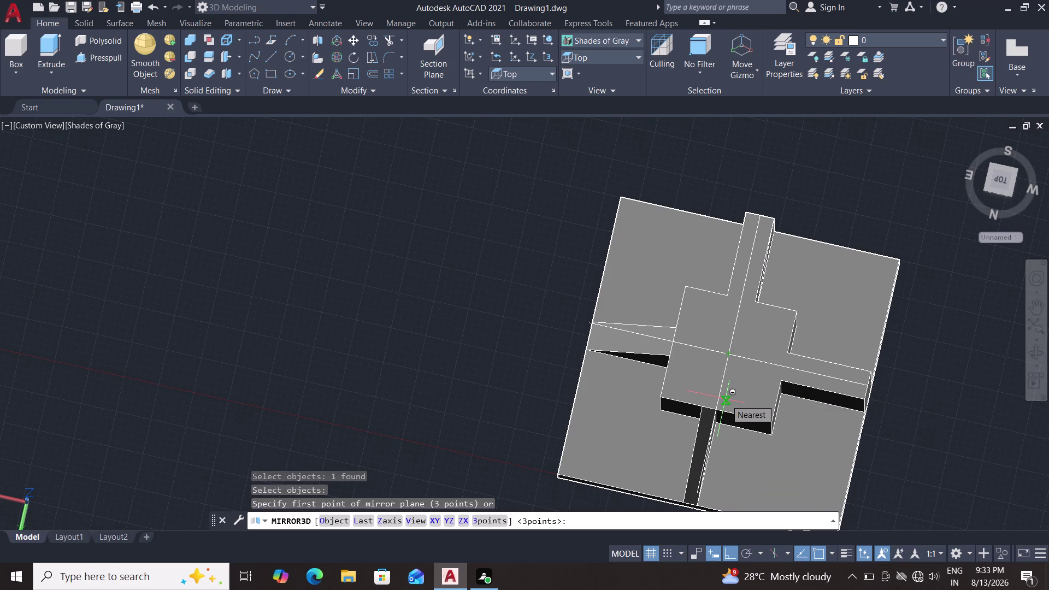
click(435, 520)
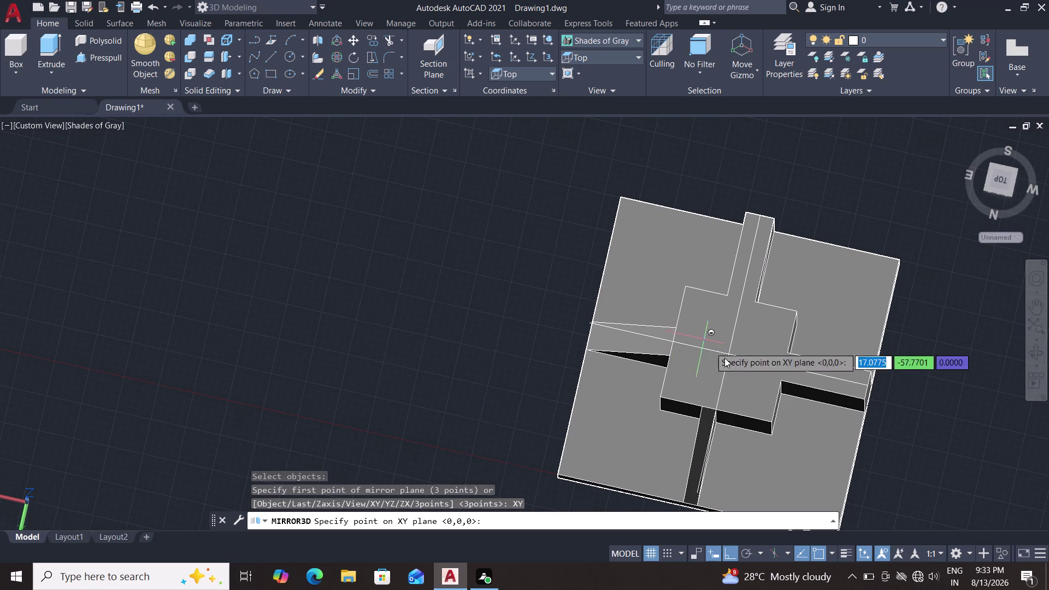
click(803, 373)
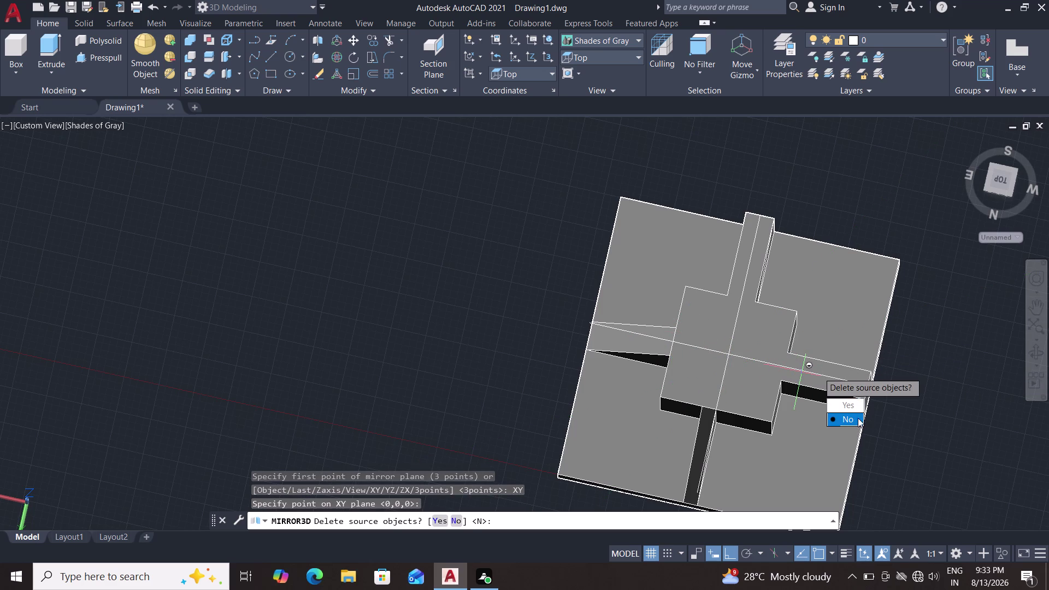
click(849, 416)
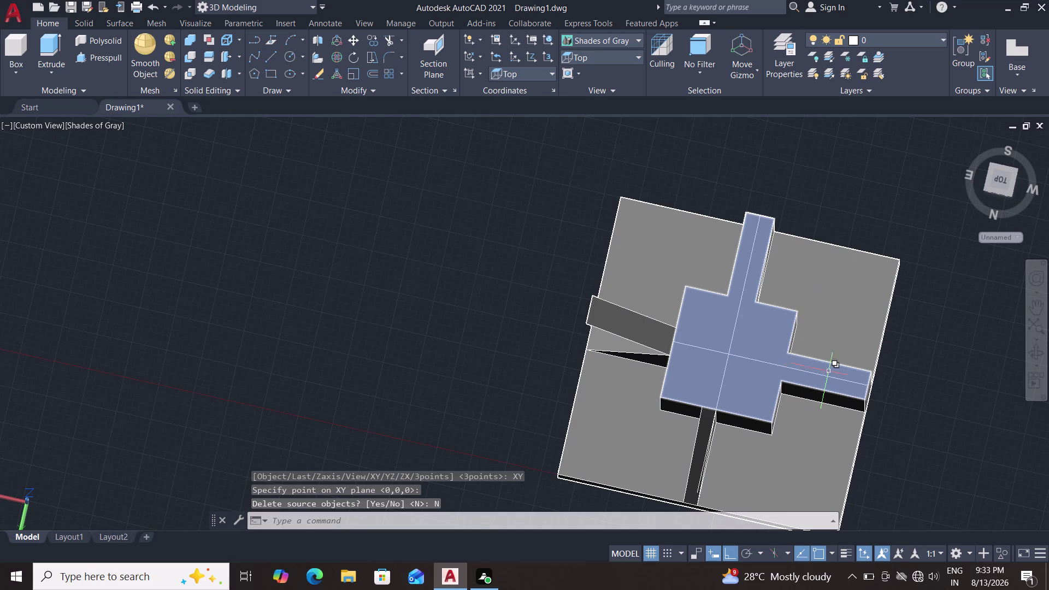
middle_drag(910, 409, 911, 378)
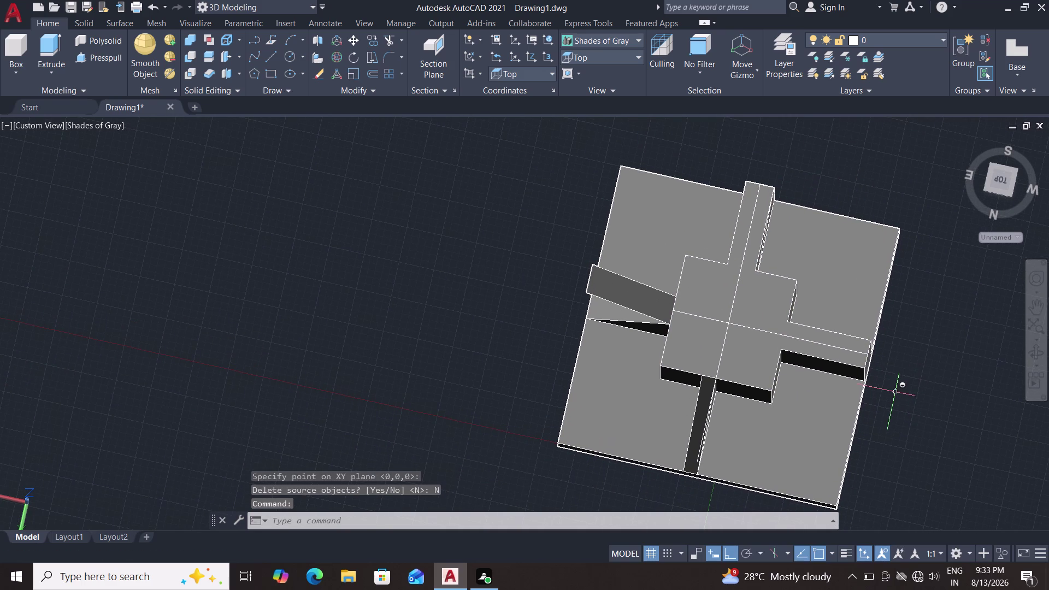
middle_drag(915, 388, 908, 300)
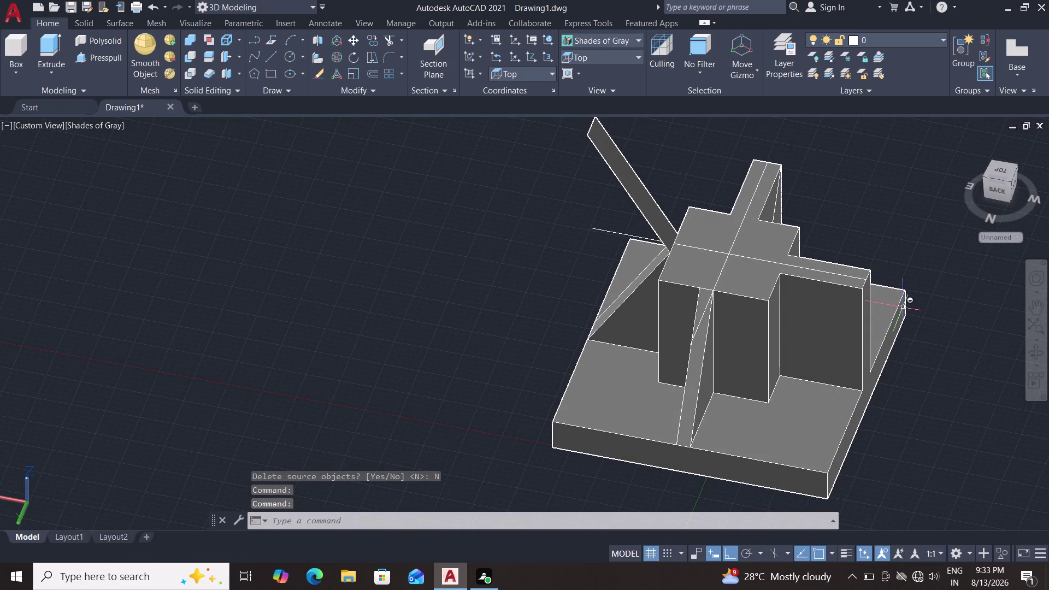
Undo four edits to remove the stray slanted plane and orbit back to an angled view.
key(ctrl+z)
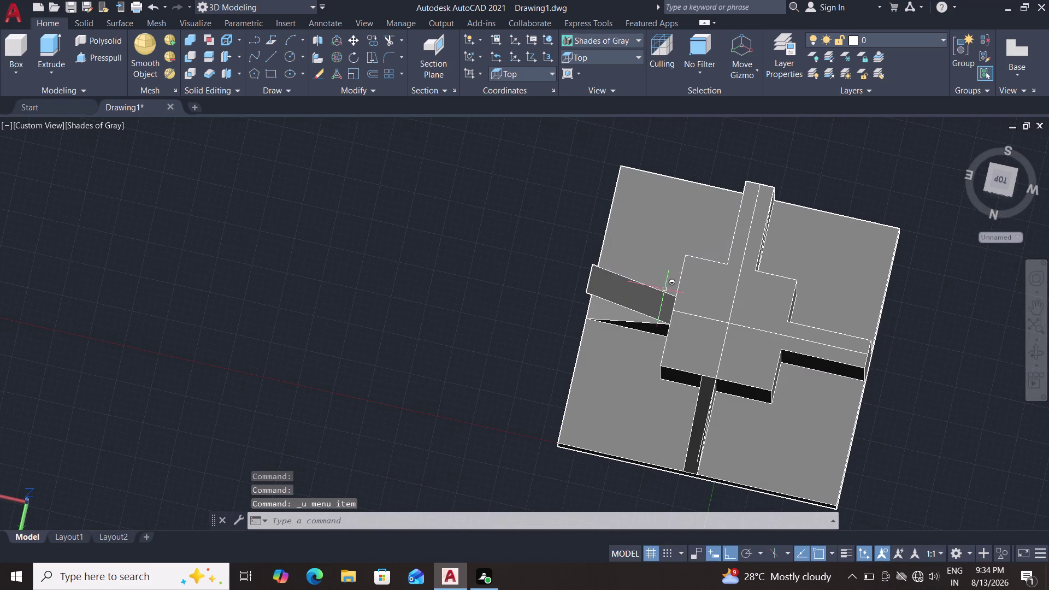
key(ctrl+z)
key(ctrl+z)
key(ctrl+z)
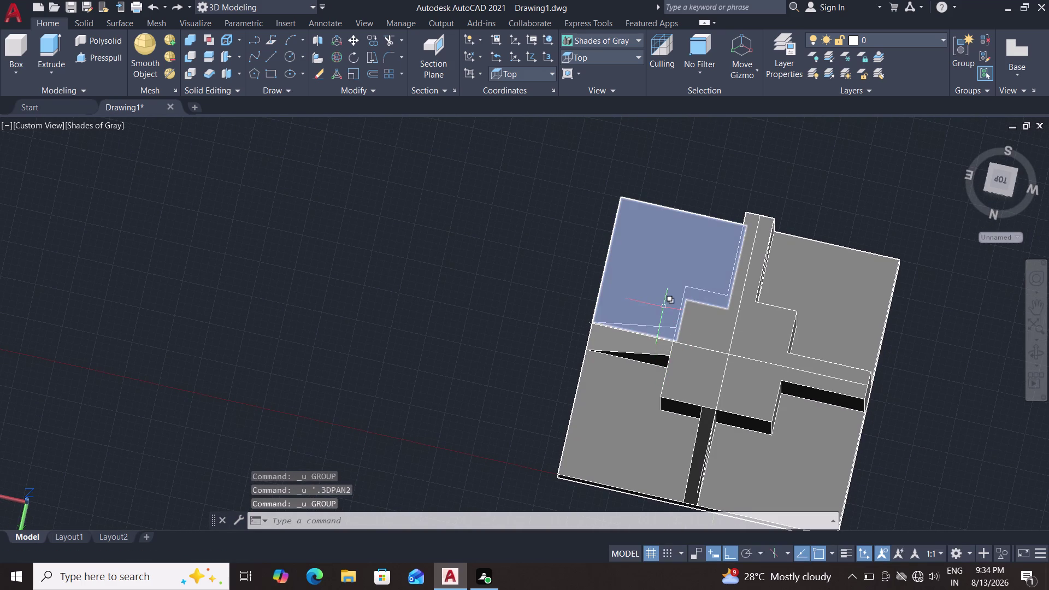
middle_drag(987, 458, 981, 386)
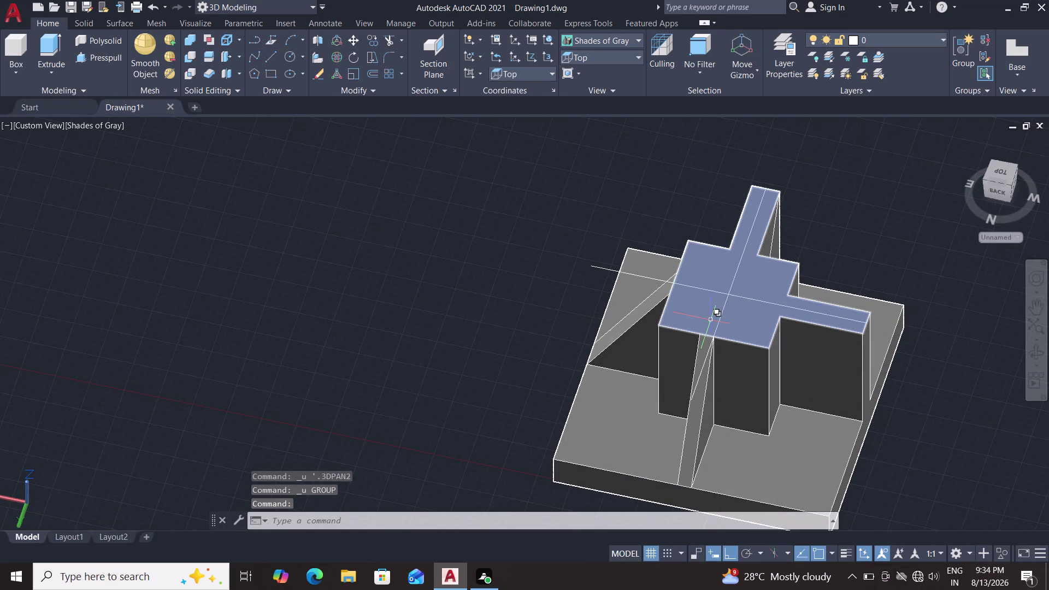
key(3)
key(d)
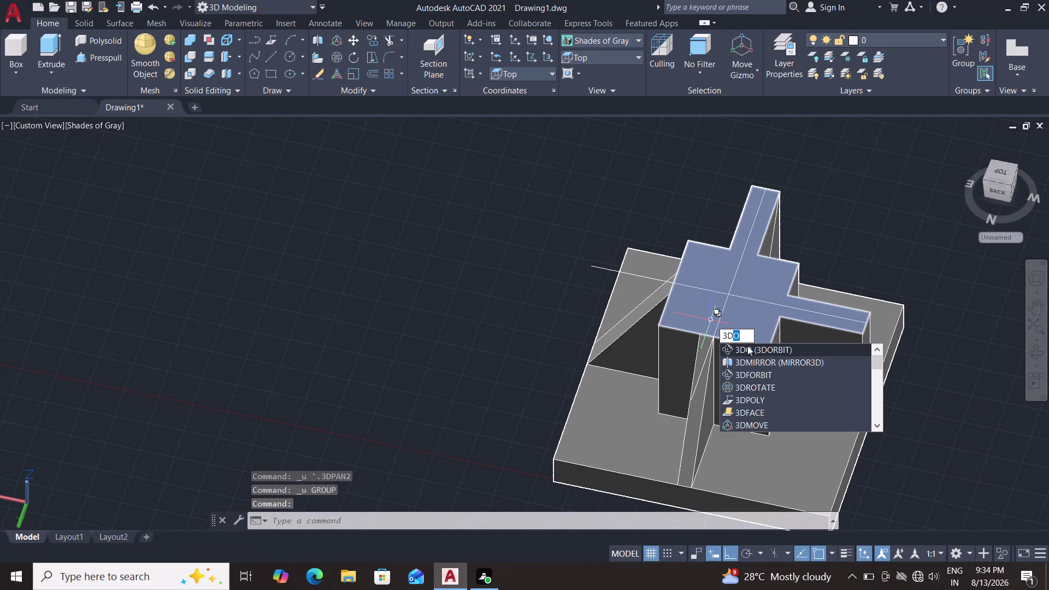
click(760, 364)
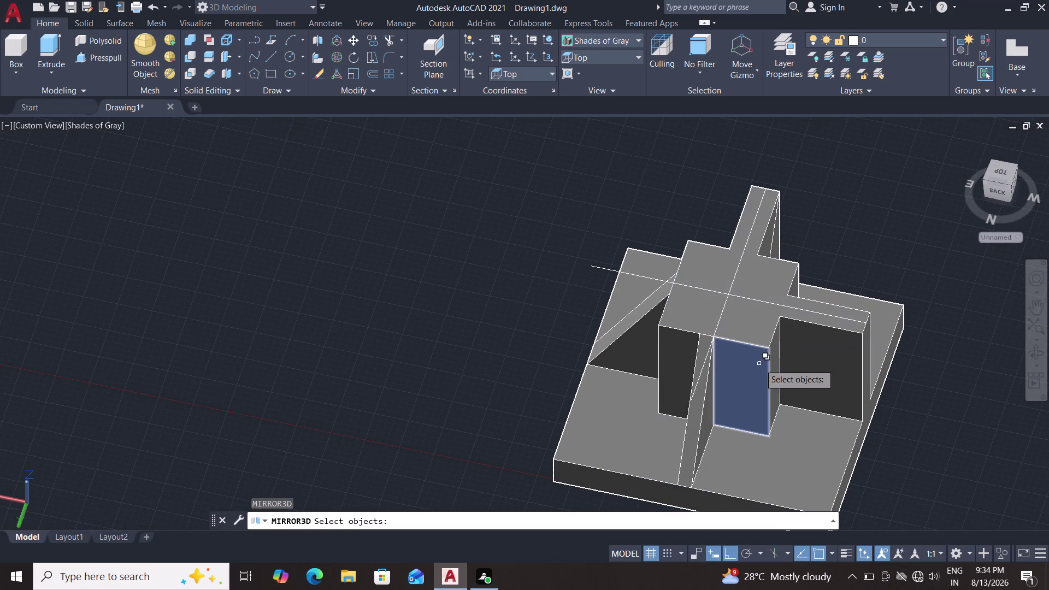
click(641, 313)
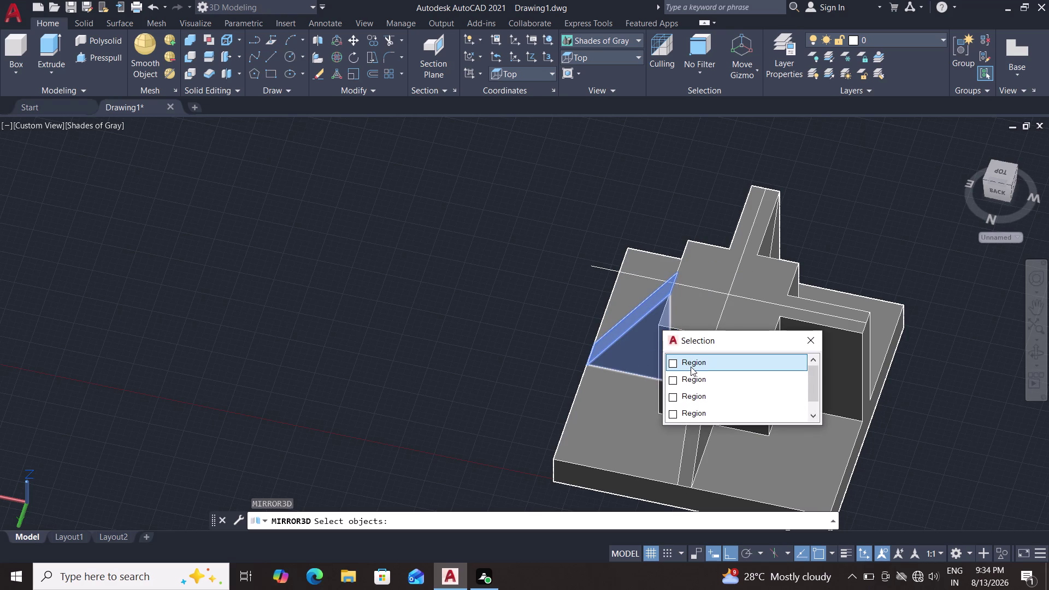
click(688, 367)
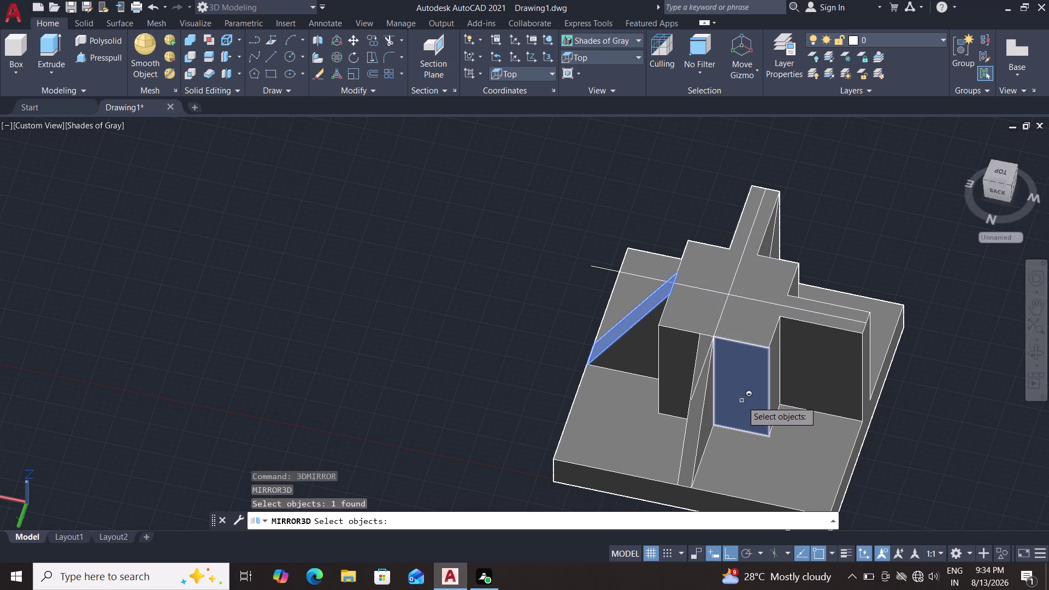
key(Return)
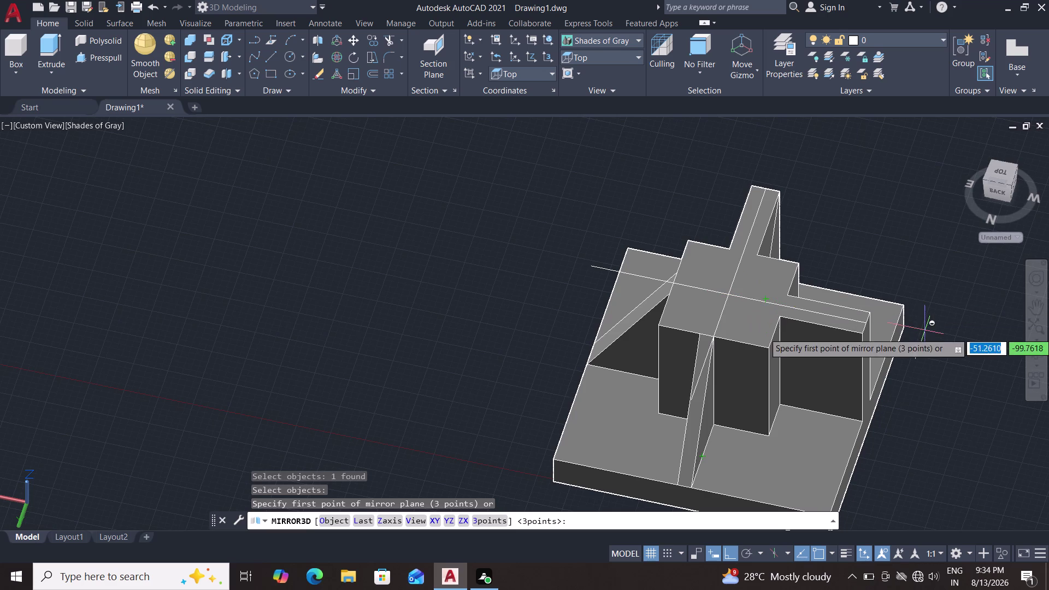
click(863, 325)
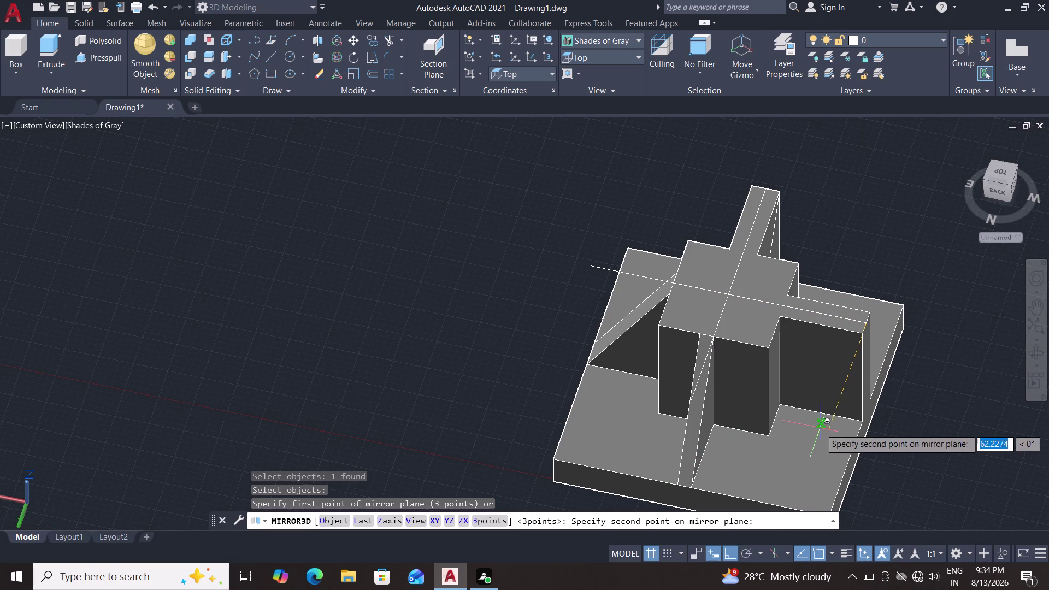
click(825, 321)
click(825, 326)
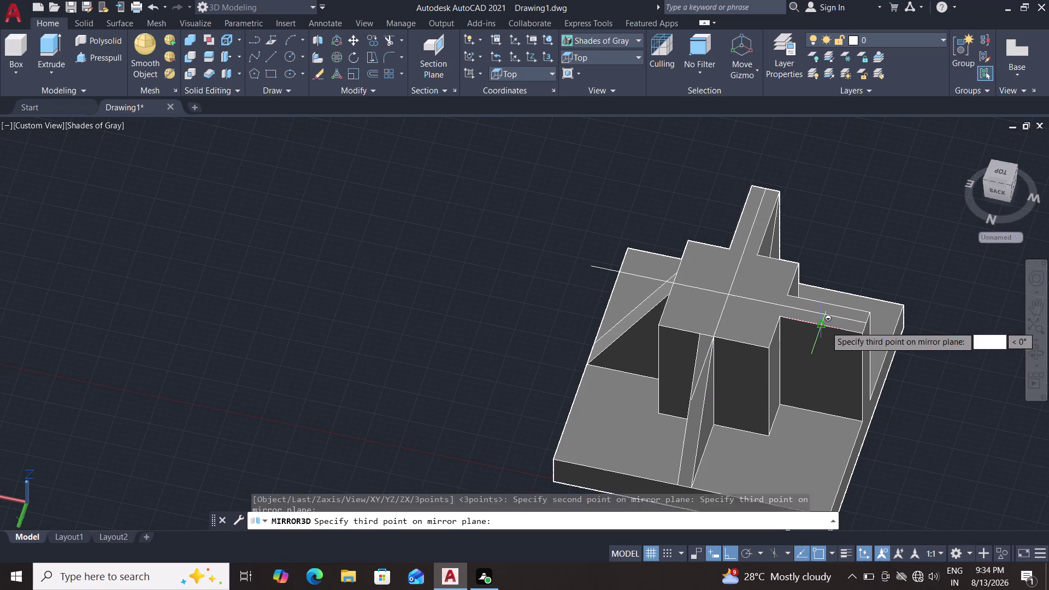
middle_drag(875, 270, 864, 324)
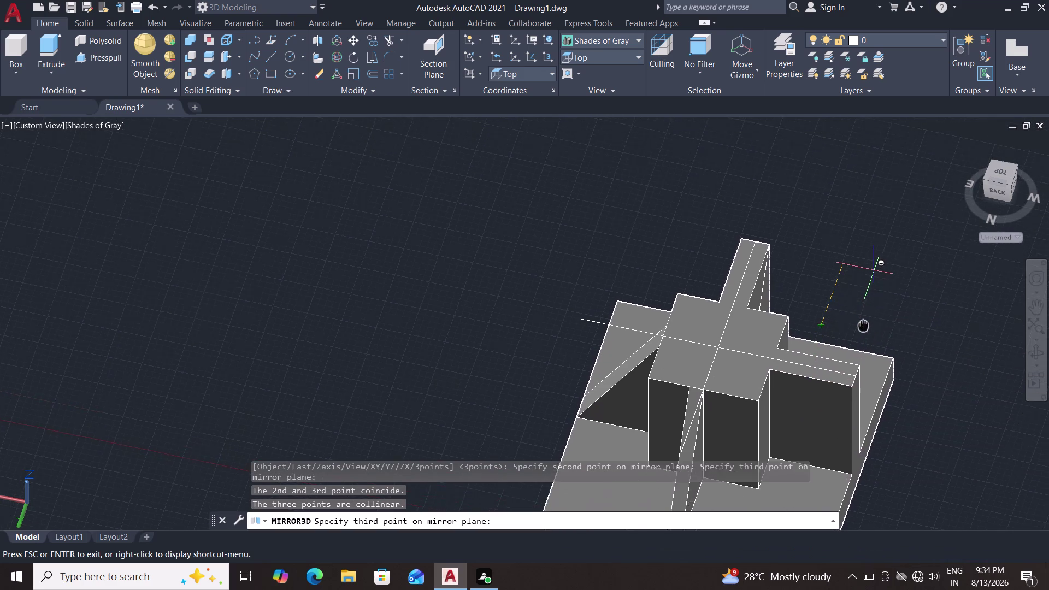
middle_drag(864, 324, 813, 131)
middle_drag(850, 192, 845, 201)
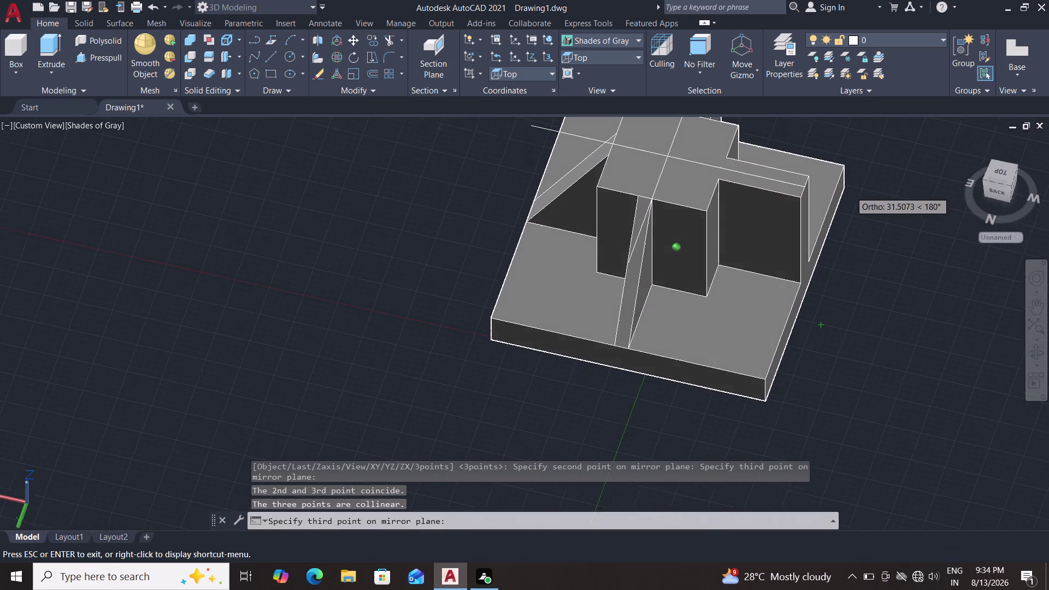
middle_drag(845, 201, 782, 254)
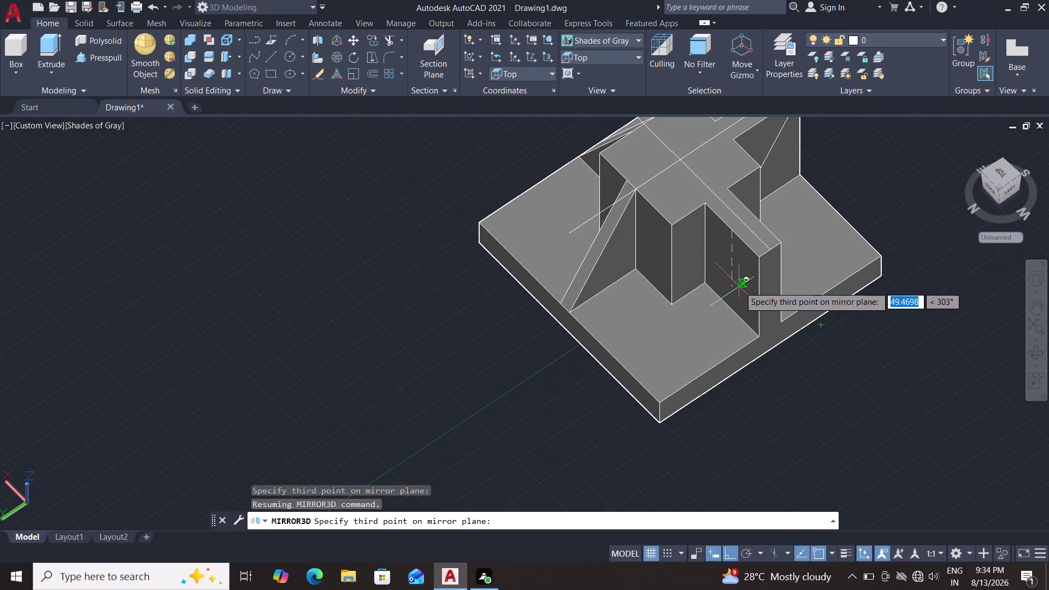
key(Escape)
double_click(691, 201)
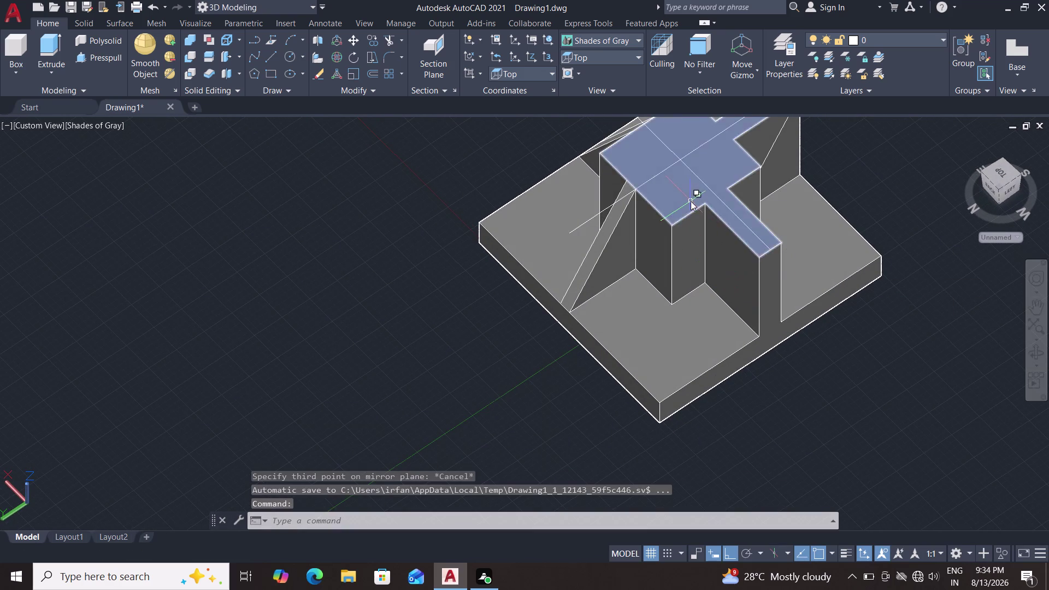
Delete several leftover regions on top of and around the column.
key(Delete)
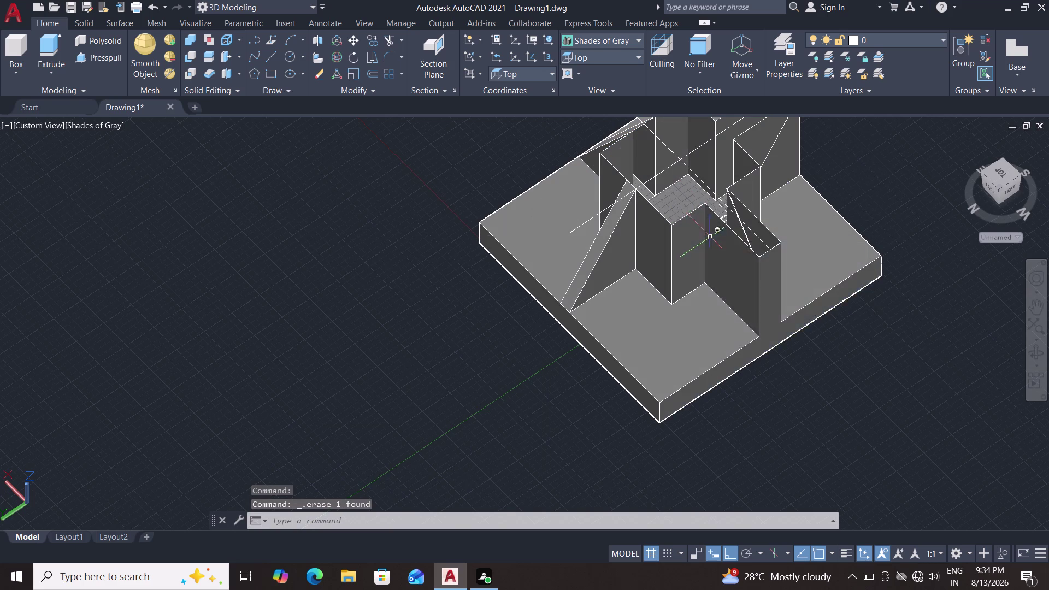
double_click(707, 244)
key(Delete)
click(691, 243)
key(Delete)
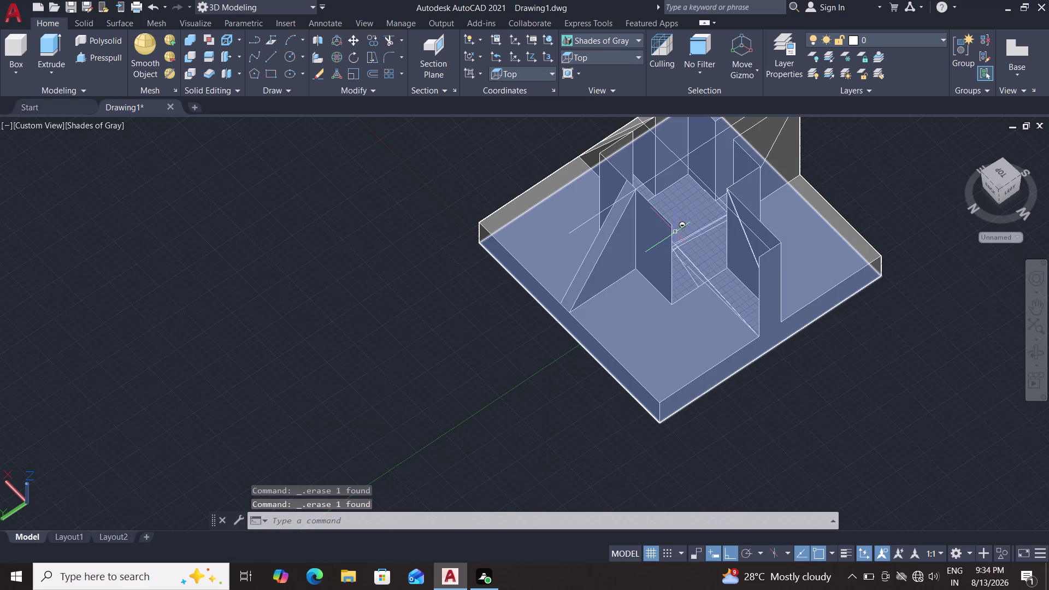
click(671, 229)
key(Delete)
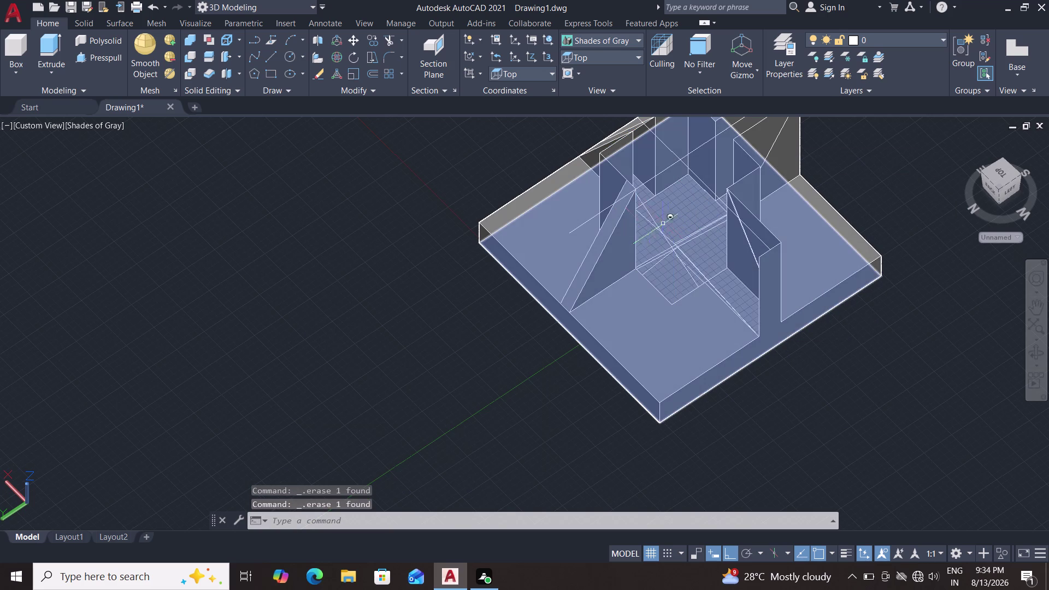
key(Delete)
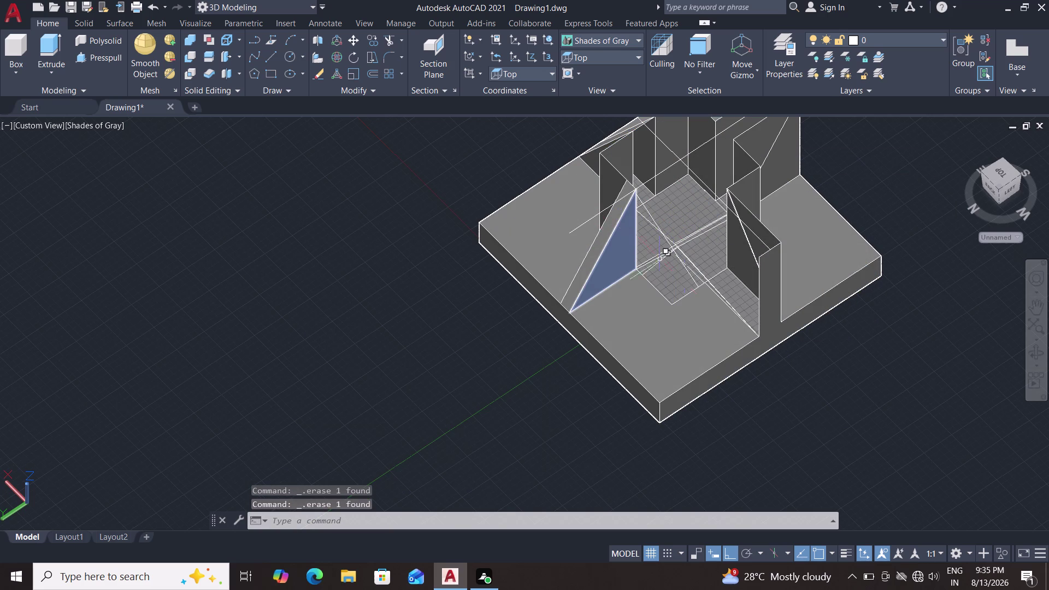
Undo five deletions to restore the column's top region.
key(ctrl+z)
key(ctrl+z)
key(ctrl+z)
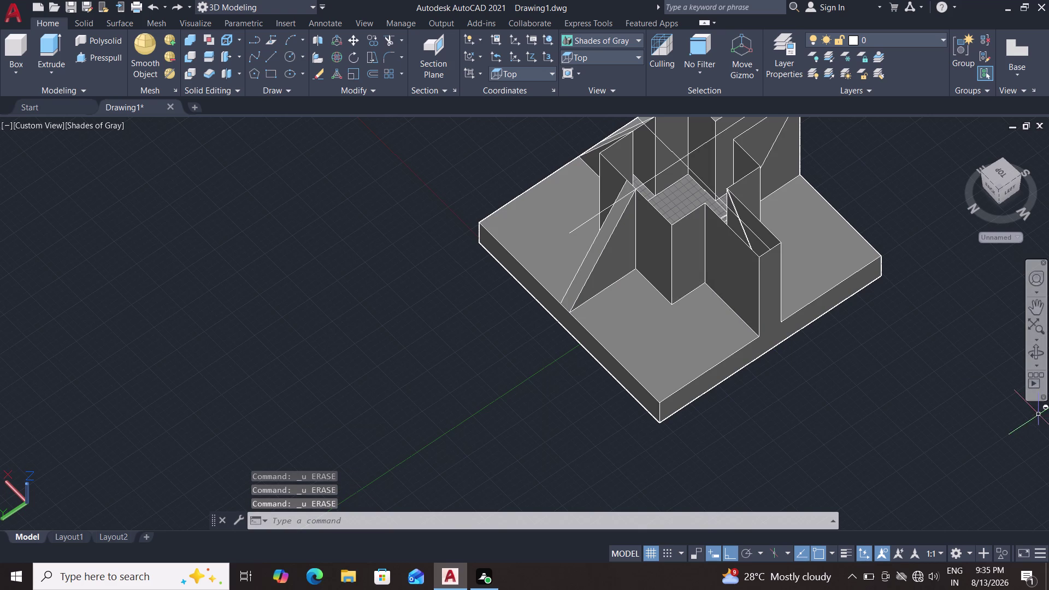
key(ctrl+z)
key(ctrl+z)
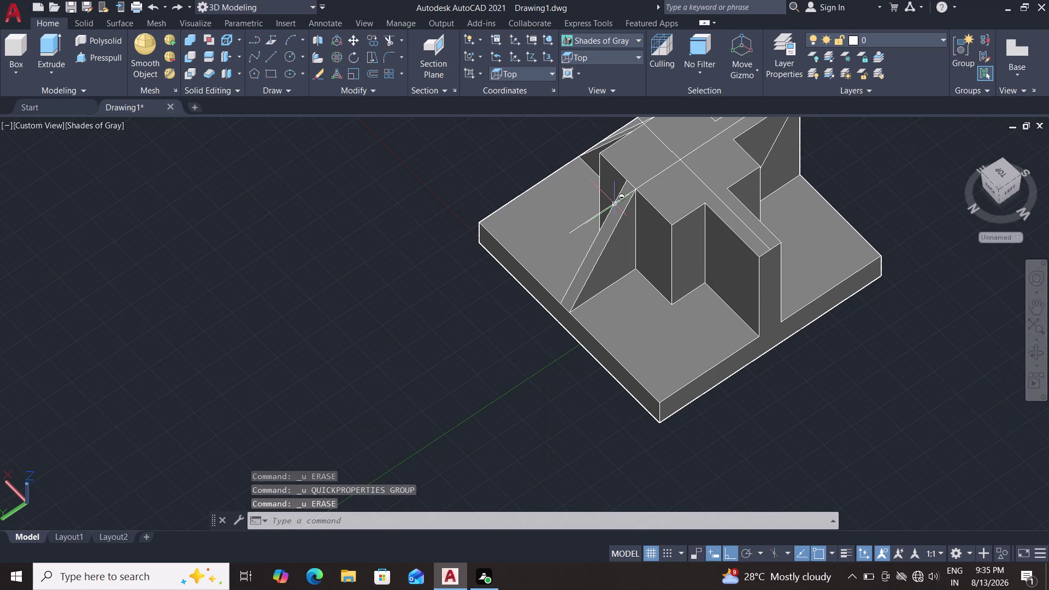
Erase the vertical rib face and other regions beside the column.
click(715, 257)
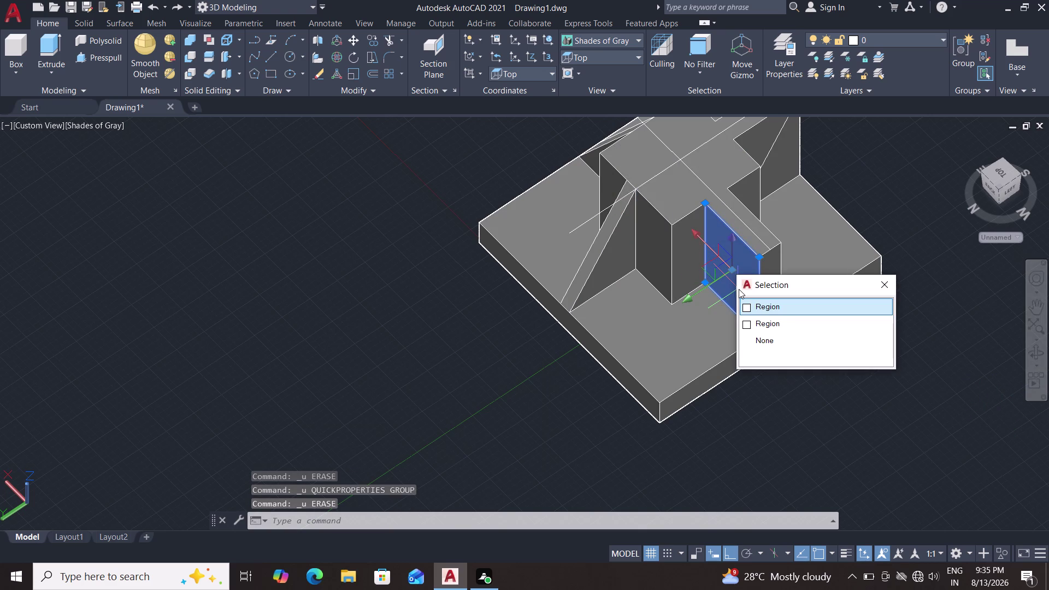
key(Delete)
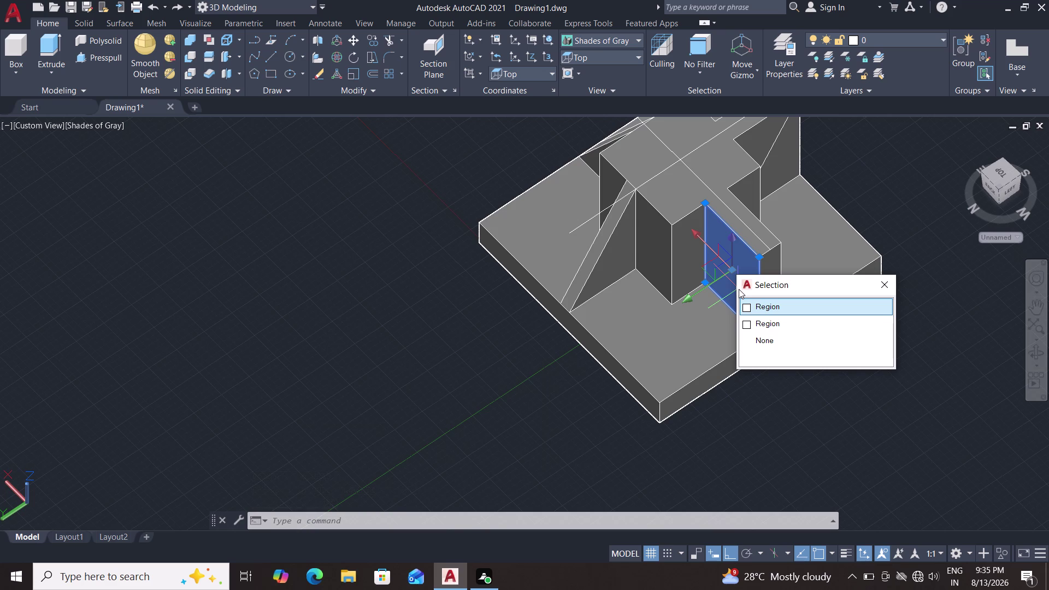
key(Delete)
double_click(878, 283)
key(Delete)
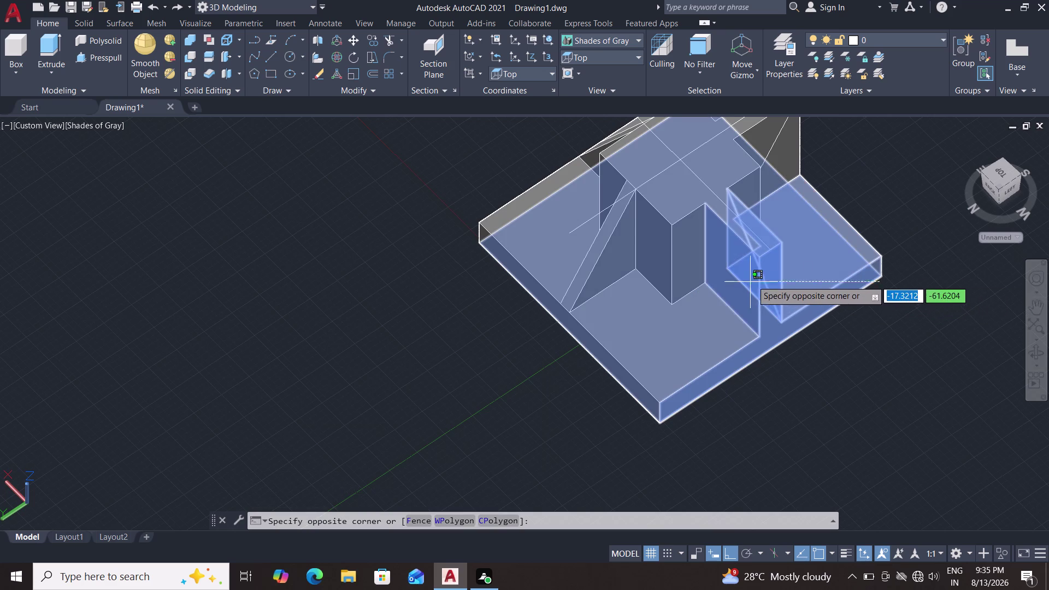
key(Escape)
click(744, 276)
key(Delete)
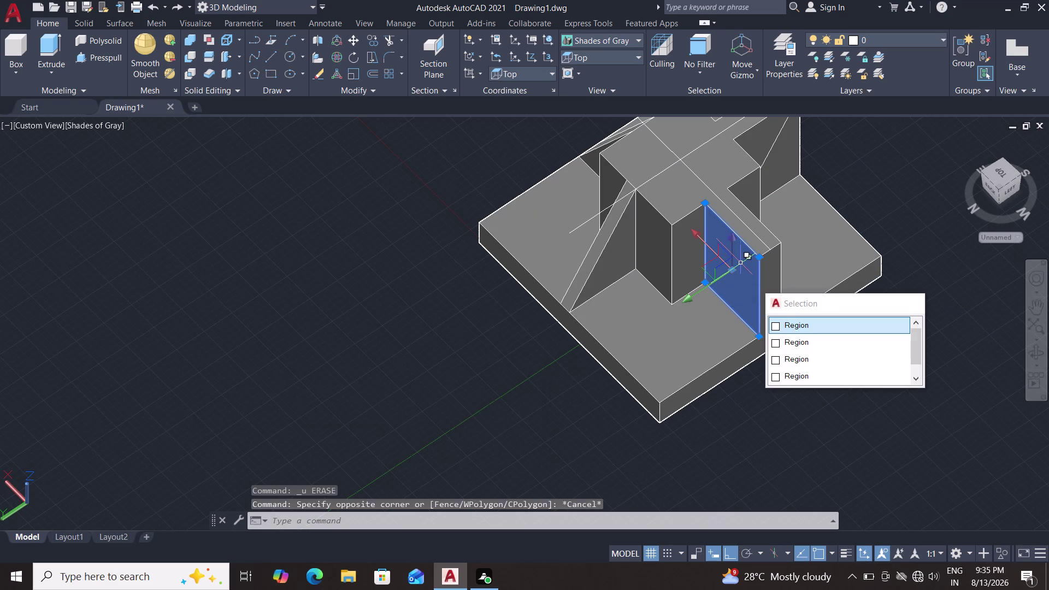
Delete the remaining leftover regions on top of and beside the column.
click(761, 248)
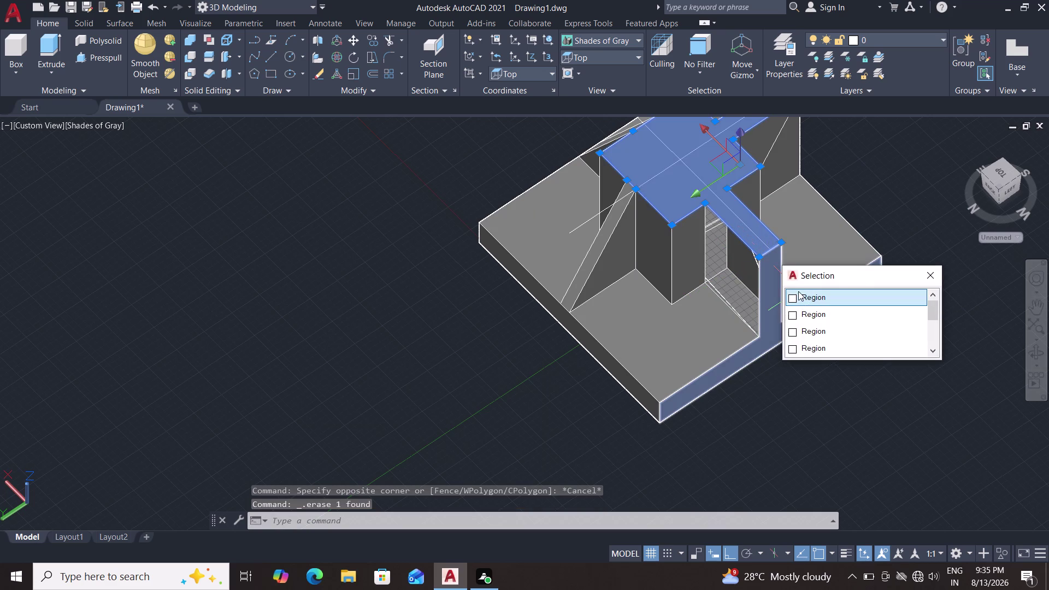
key(Delete)
key(Delete)
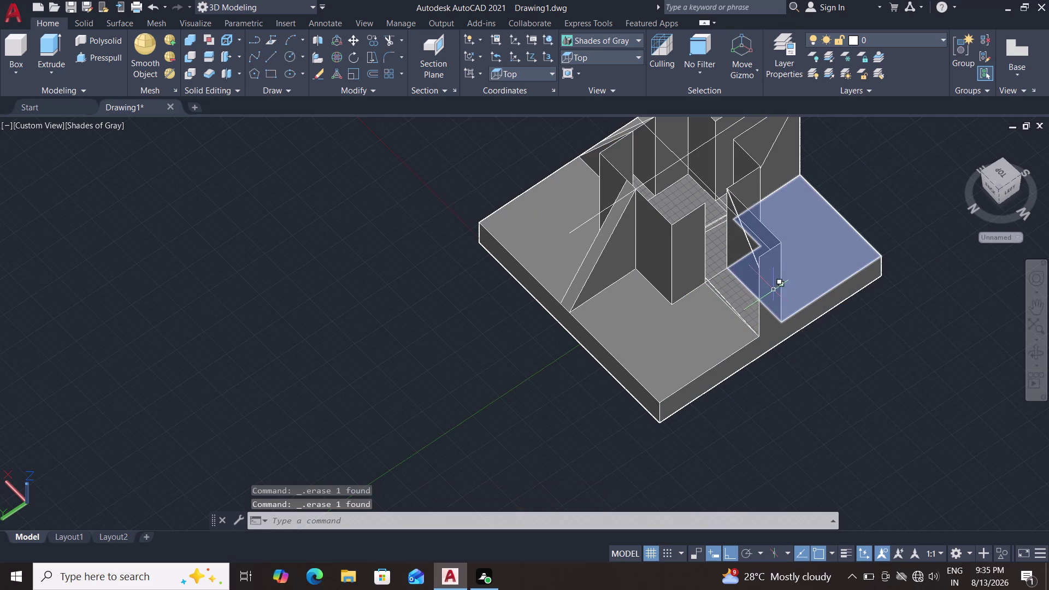
click(769, 294)
key(Delete)
click(775, 286)
key(Delete)
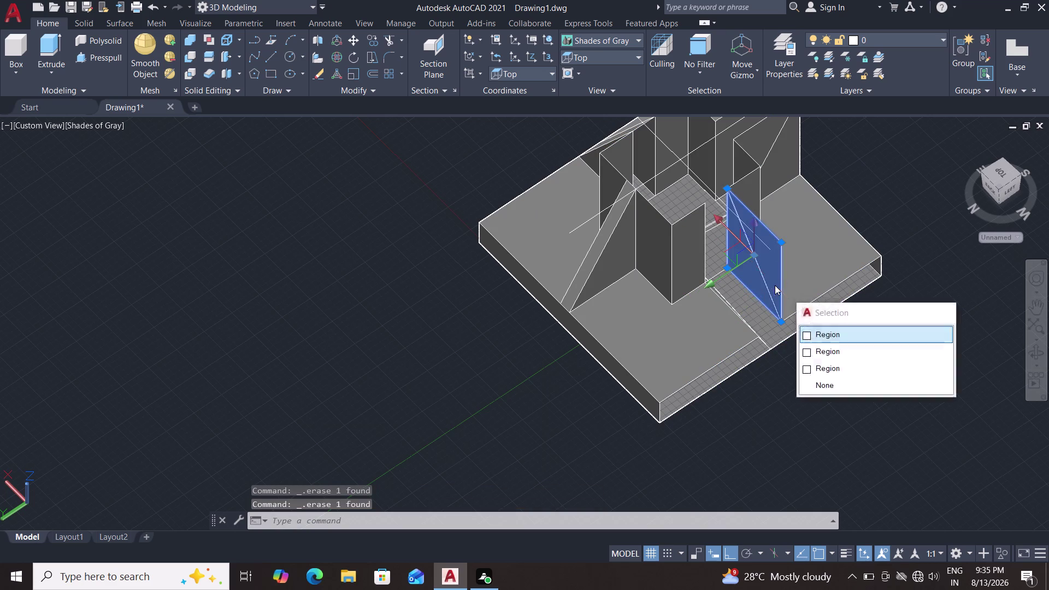
click(754, 259)
key(Delete)
click(777, 250)
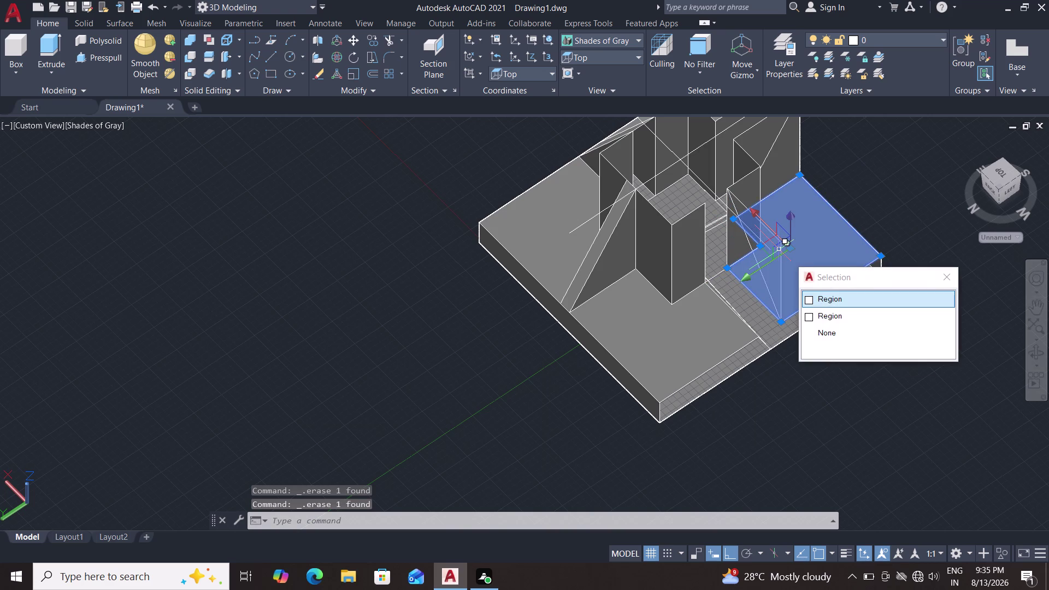
Erase the leftover polyline in the base's right corner.
click(862, 203)
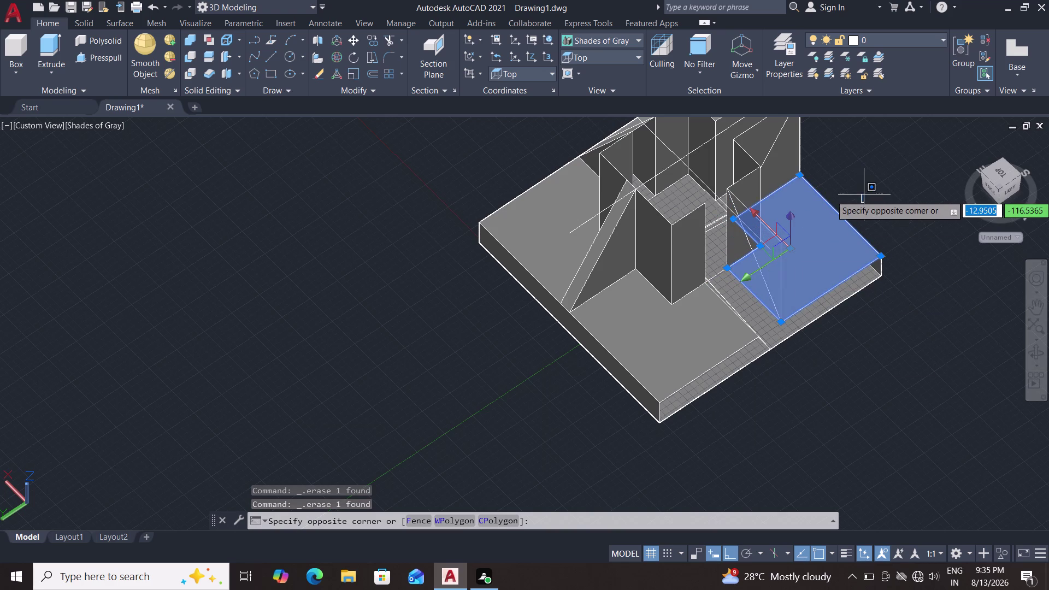
key(Escape)
key(Escape)
click(783, 267)
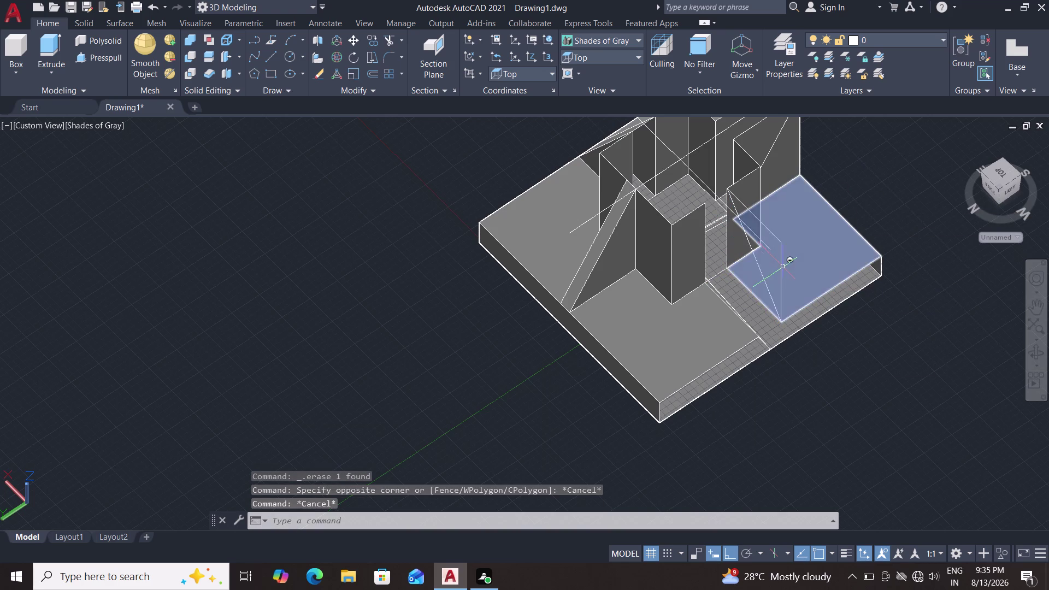
key(Escape)
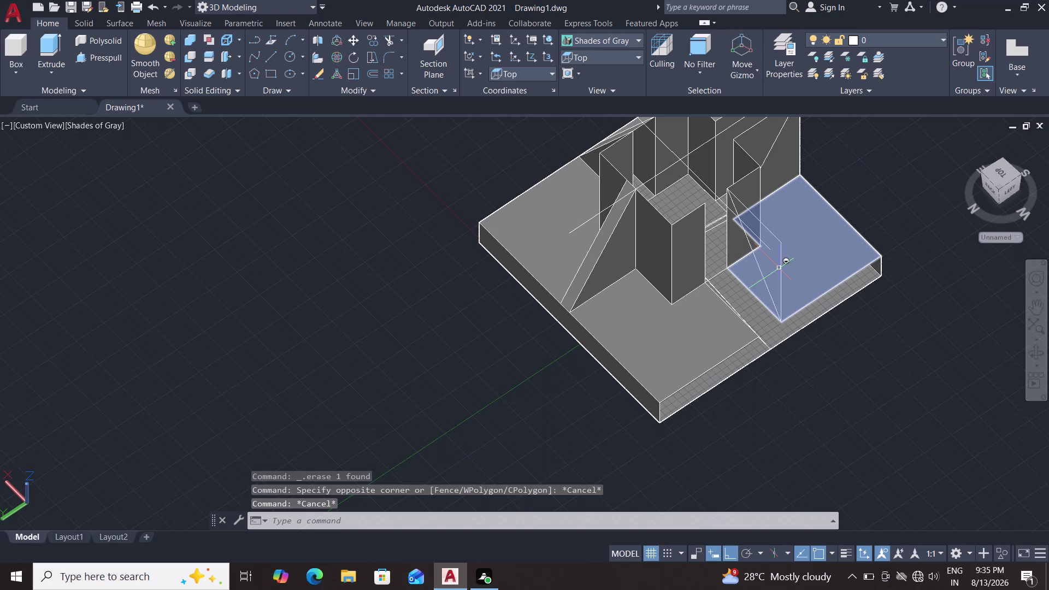
key(Escape)
click(780, 268)
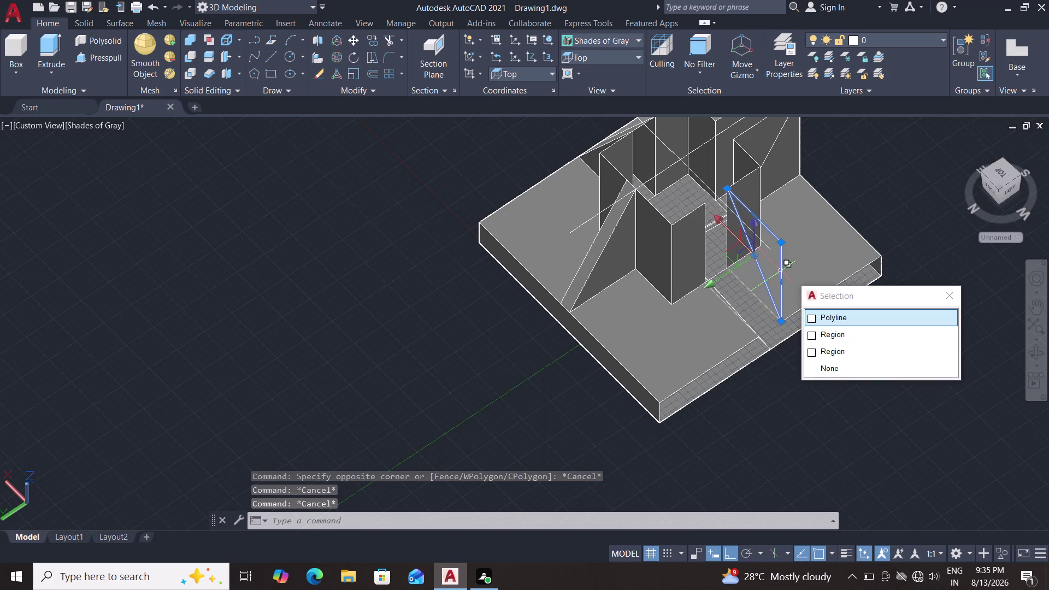
key(Delete)
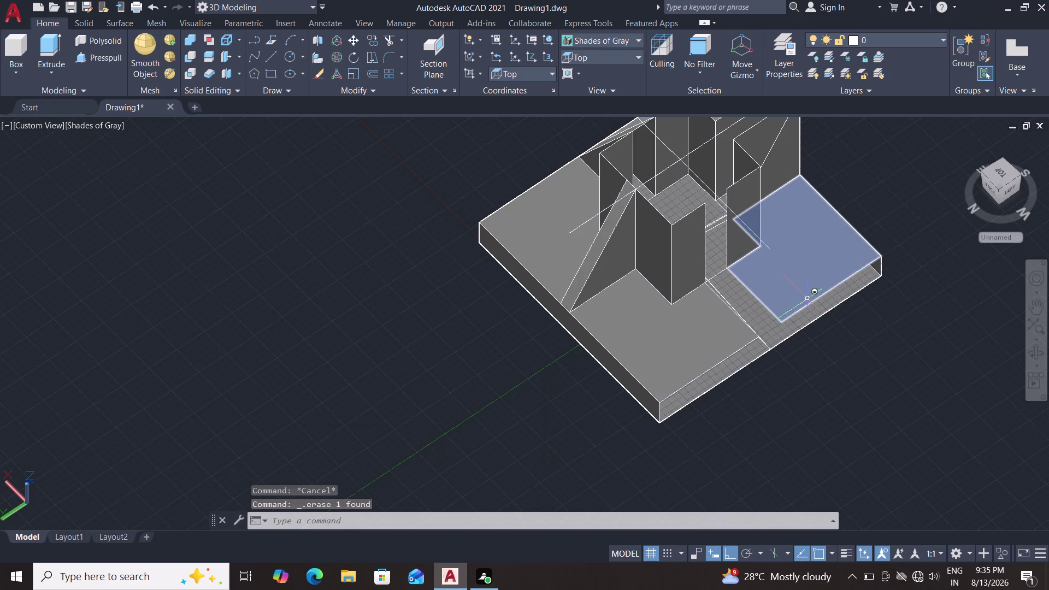
Orbit around the base, then view it from Bottom and back from Top.
middle_drag(870, 193, 858, 241)
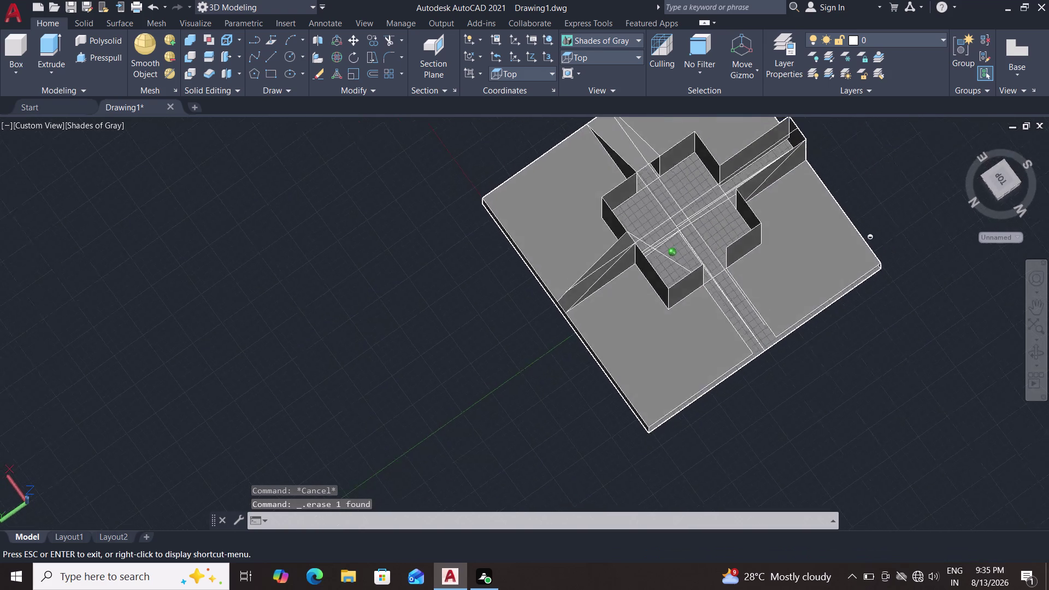
middle_drag(858, 242, 834, 192)
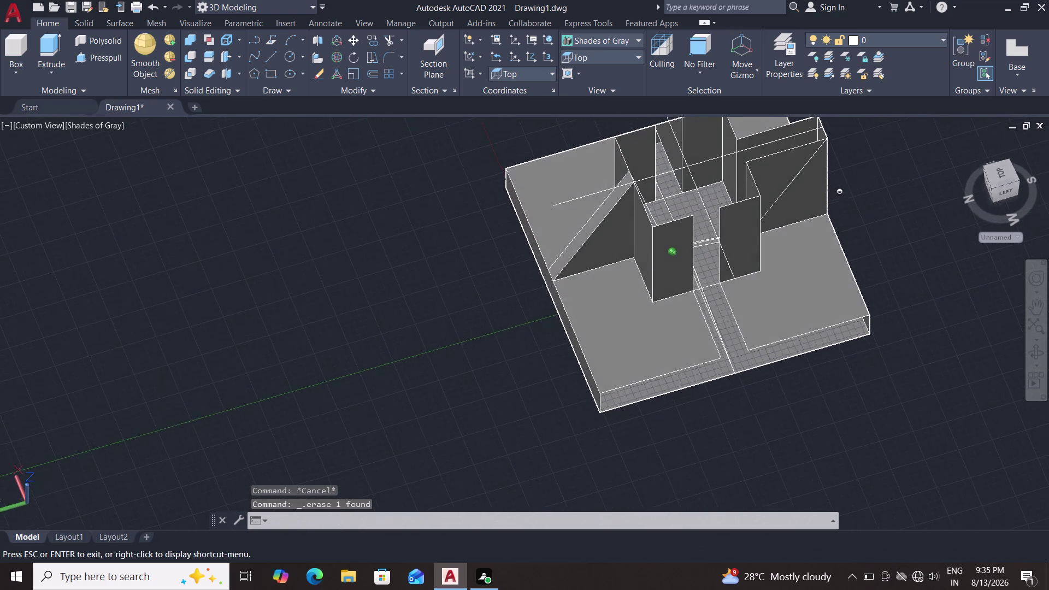
middle_drag(833, 192, 837, 202)
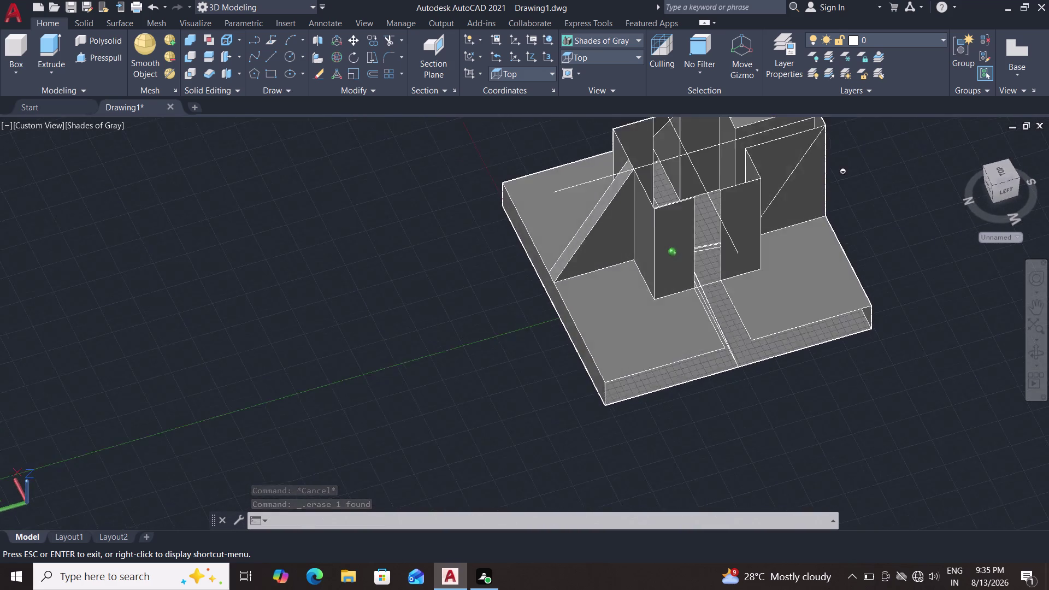
middle_drag(836, 202, 838, 258)
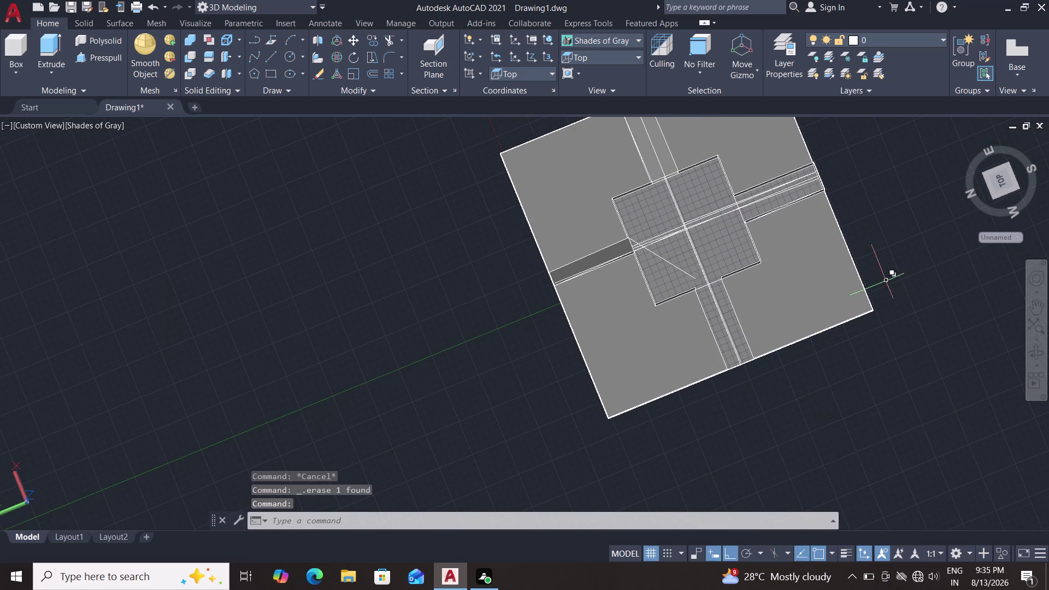
click(624, 60)
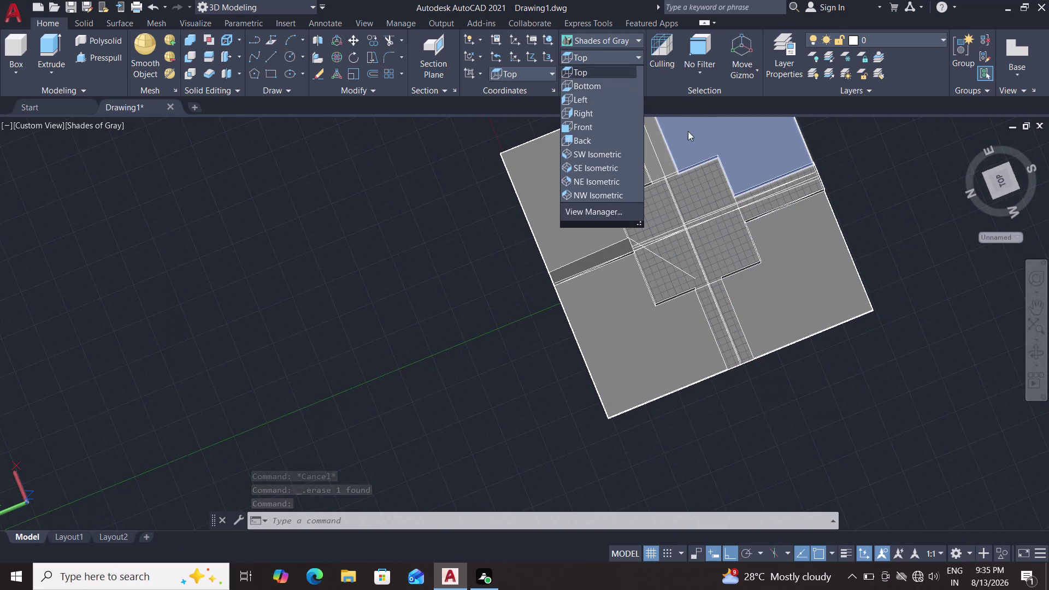
click(598, 85)
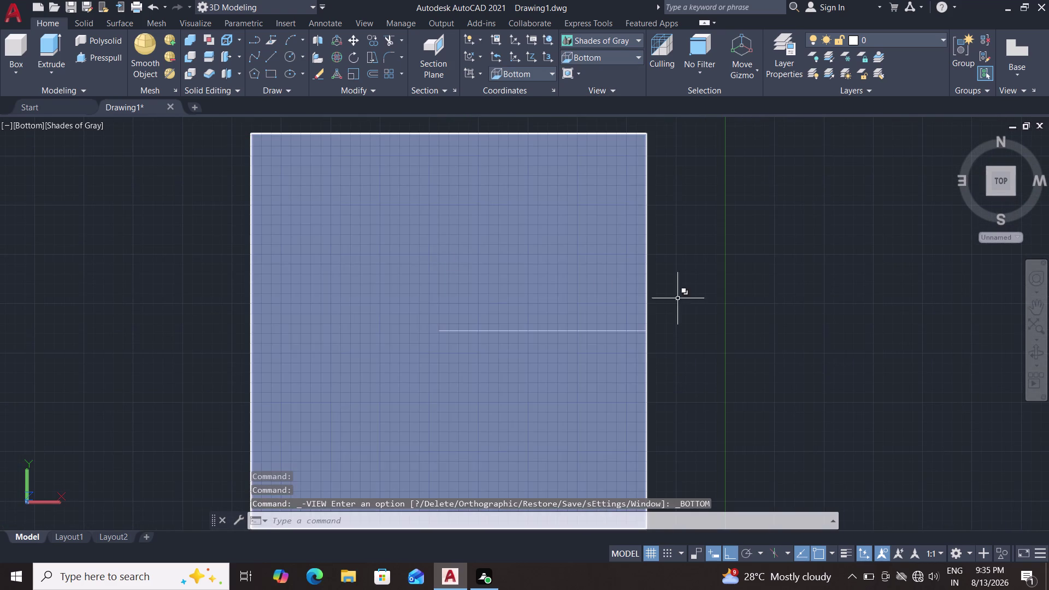
double_click(584, 57)
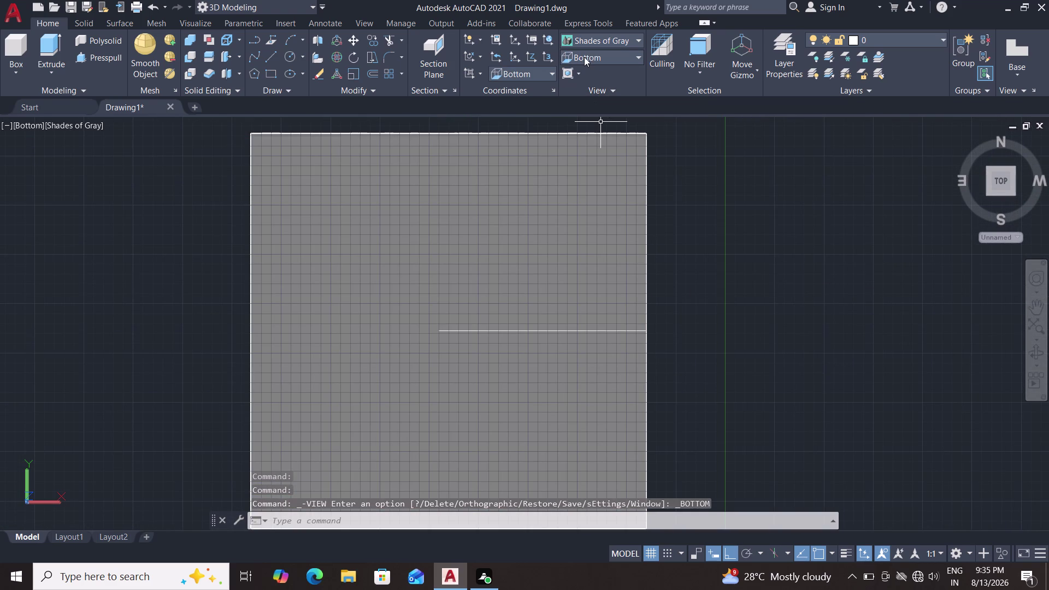
click(586, 57)
click(595, 72)
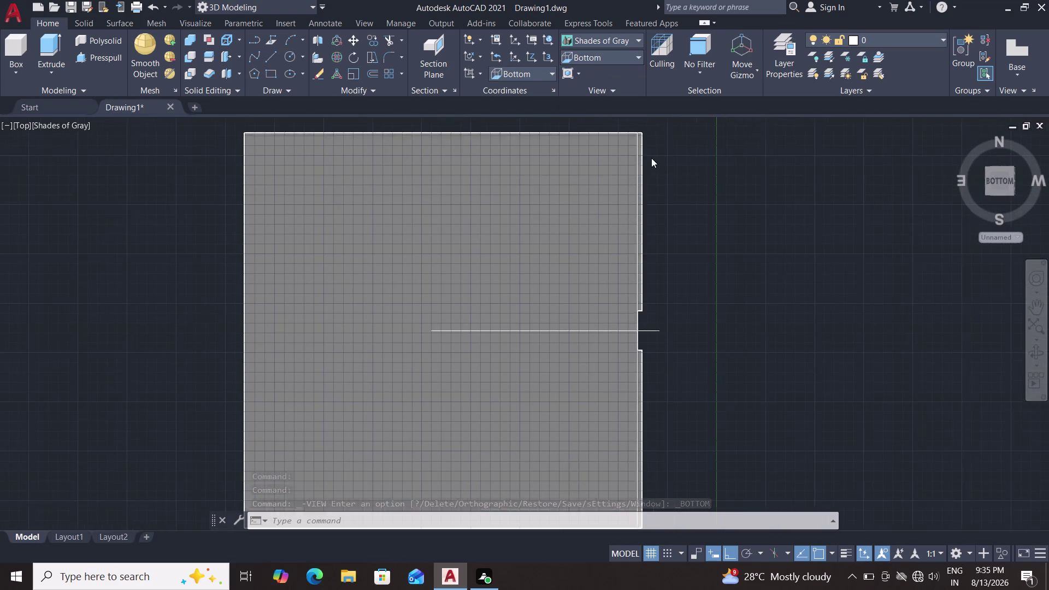
Reframe the top view, orbit to an angled view and start the Rectangle tool.
scroll(up, 3)
scroll(down, 3)
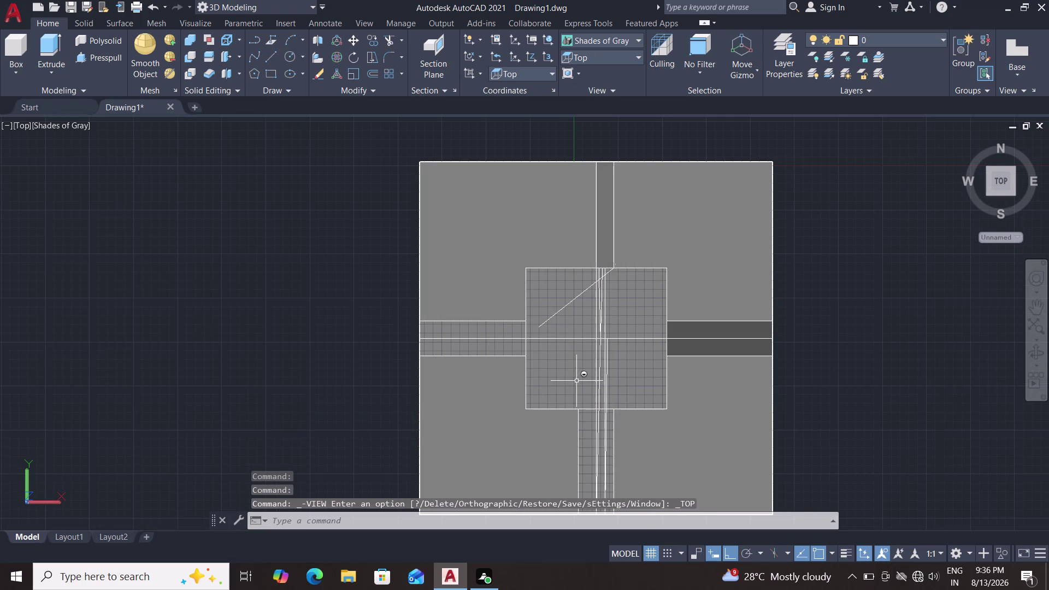
middle_drag(282, 398, 373, 388)
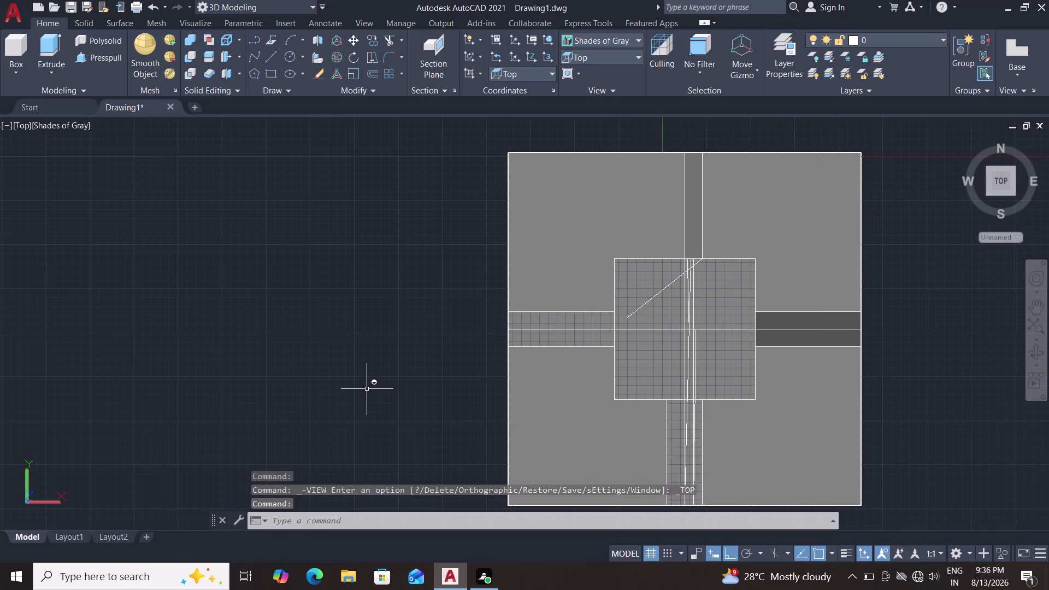
middle_drag(385, 379, 506, 327)
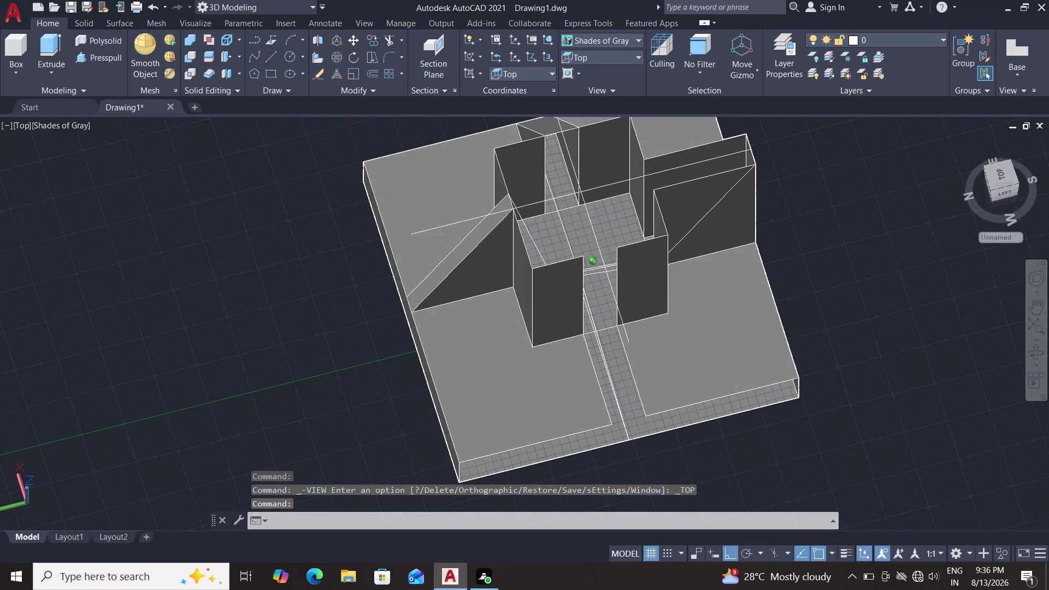
click(263, 75)
click(274, 77)
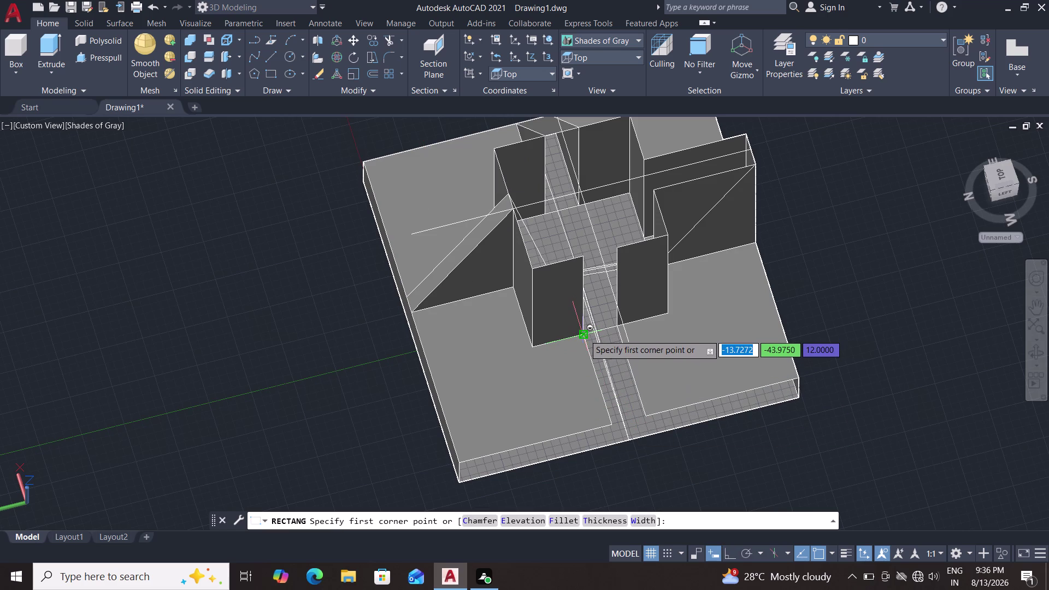
Pick two rectangle corners beside the front column, then abandon the rectangle.
click(584, 334)
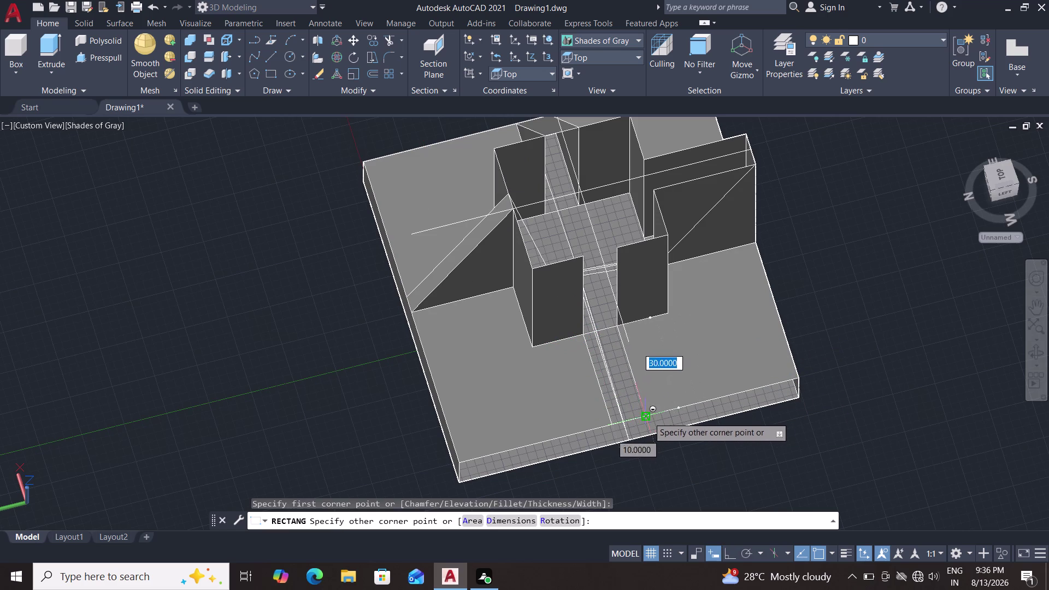
click(645, 419)
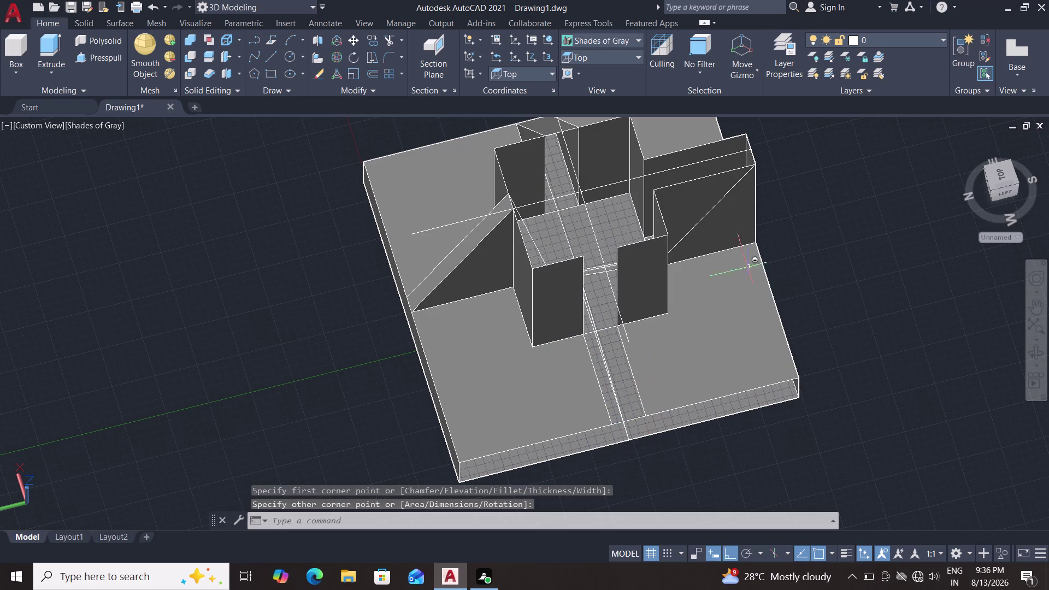
key(Escape)
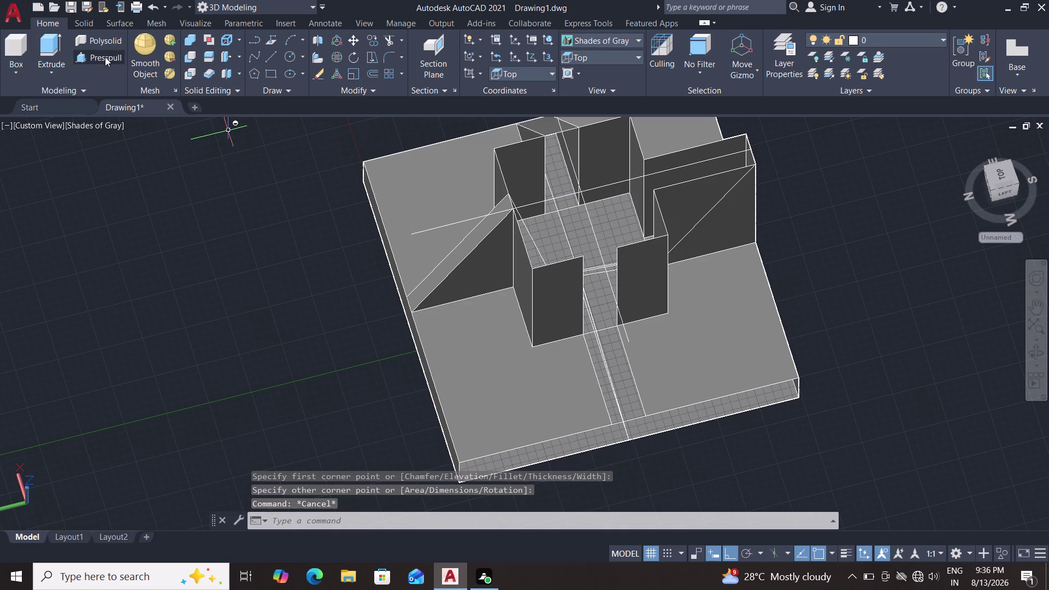
Press-pull the narrow front strip up into a tall wall against the column.
click(105, 56)
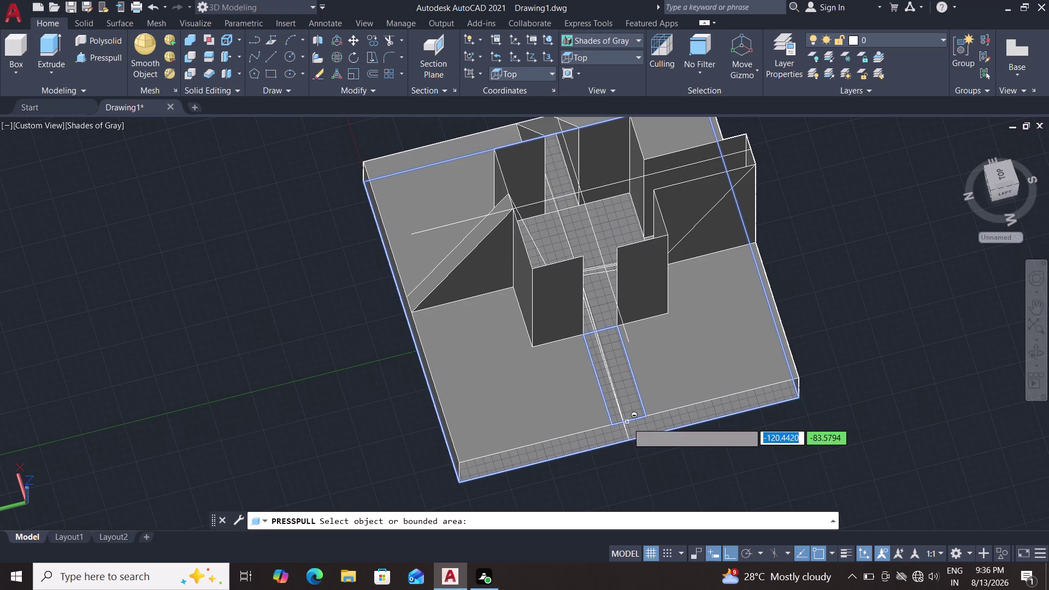
double_click(627, 422)
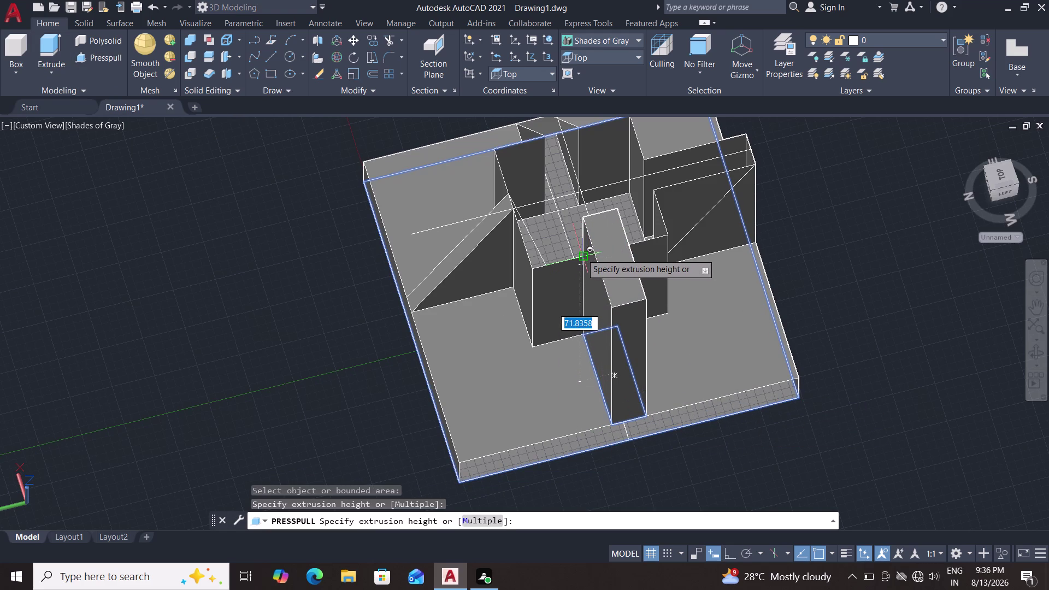
click(585, 254)
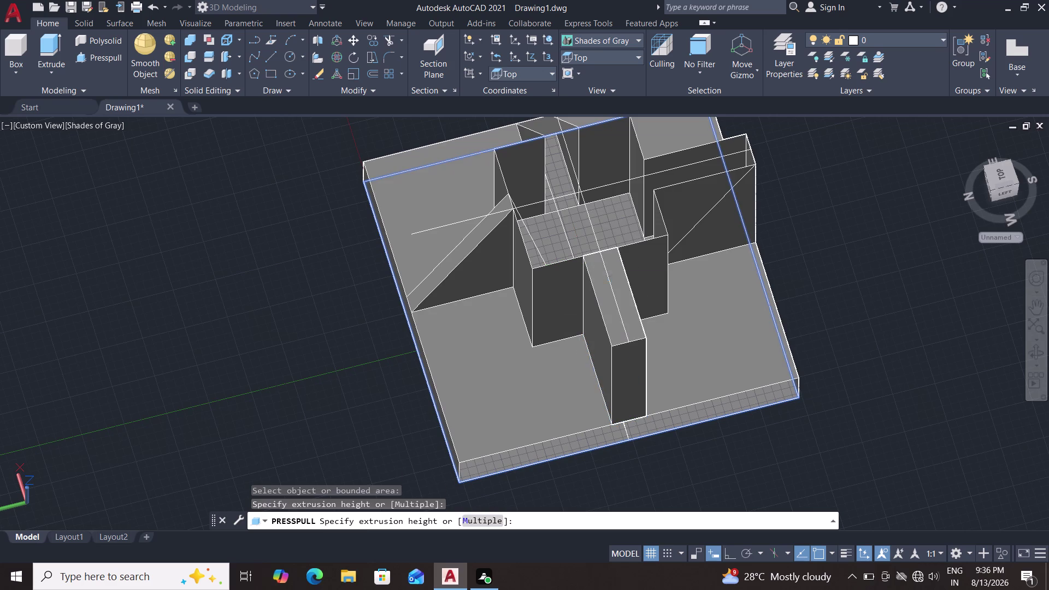
middle_drag(811, 332, 850, 306)
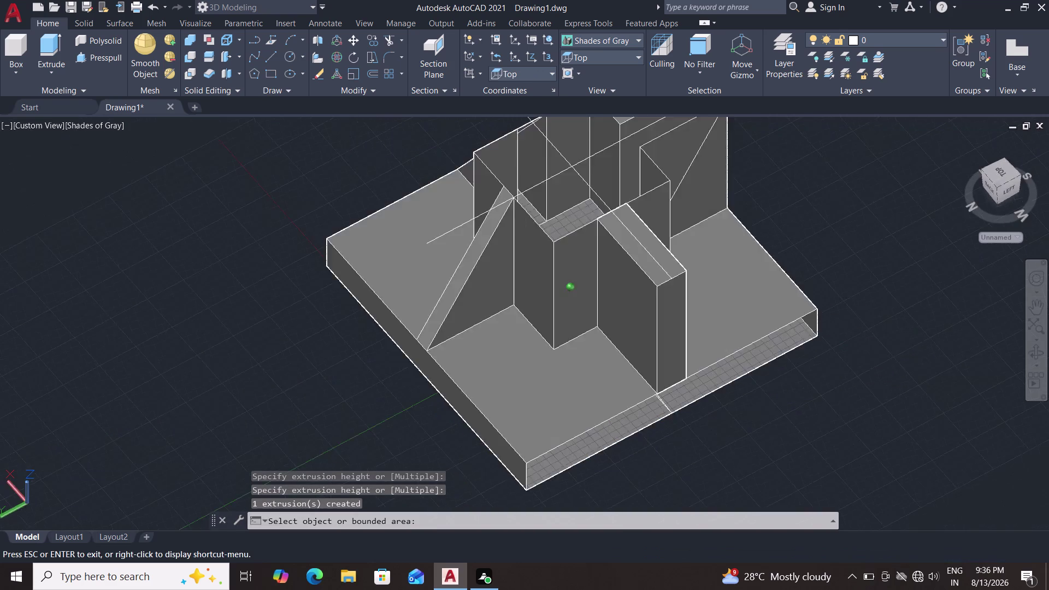
middle_drag(851, 306, 875, 291)
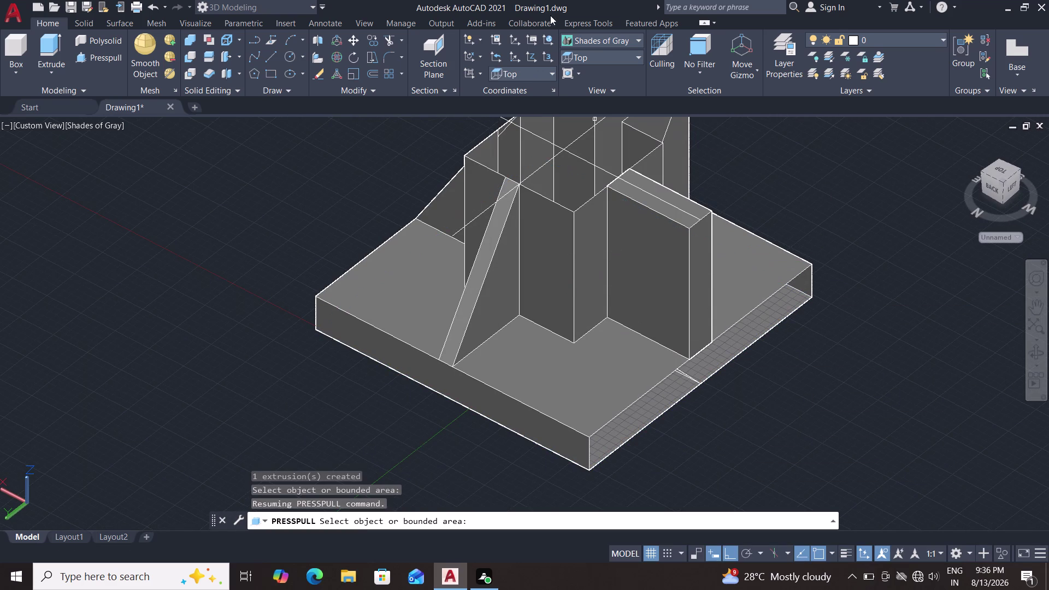
double_click(607, 59)
Switch the preset view to Left, then to Front.
click(607, 60)
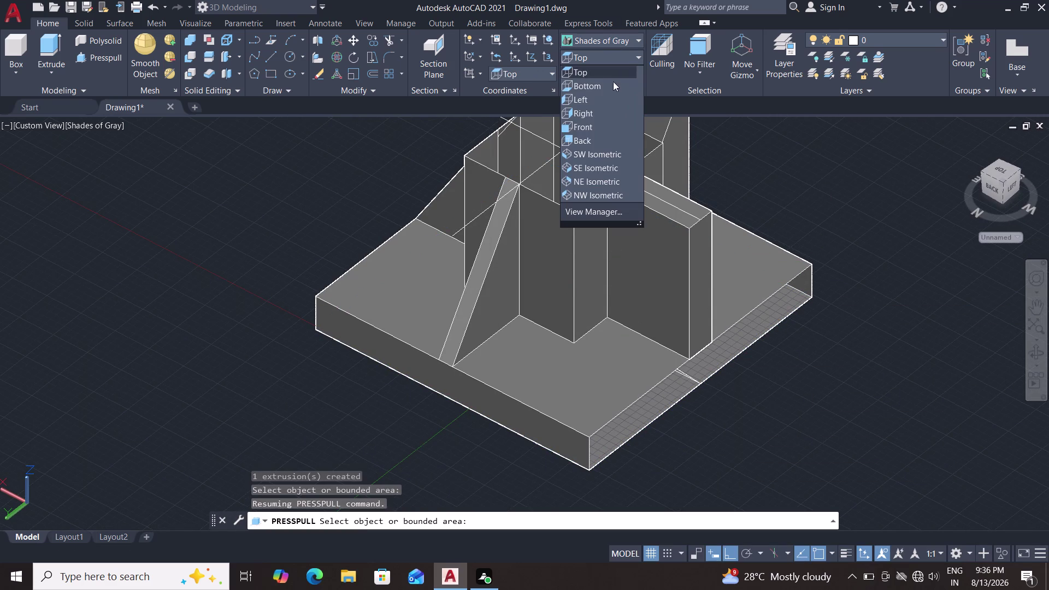
click(604, 99)
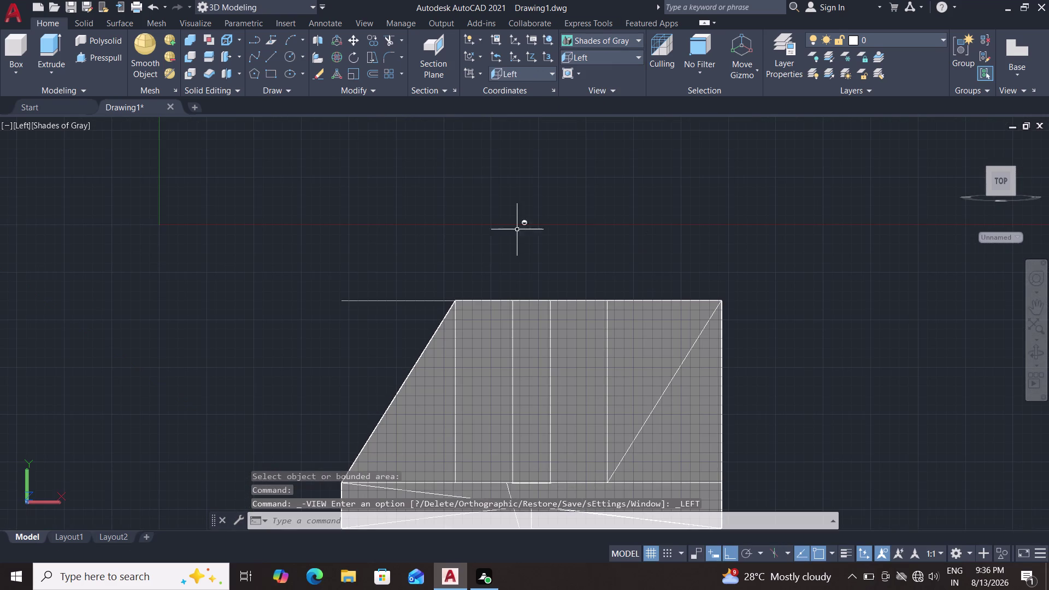
click(592, 60)
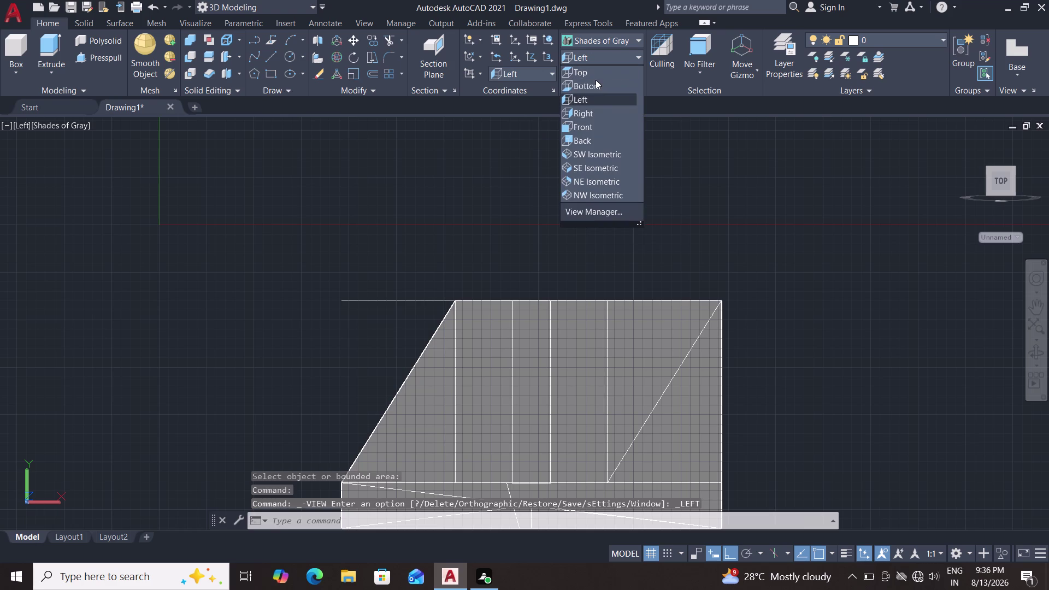
double_click(598, 127)
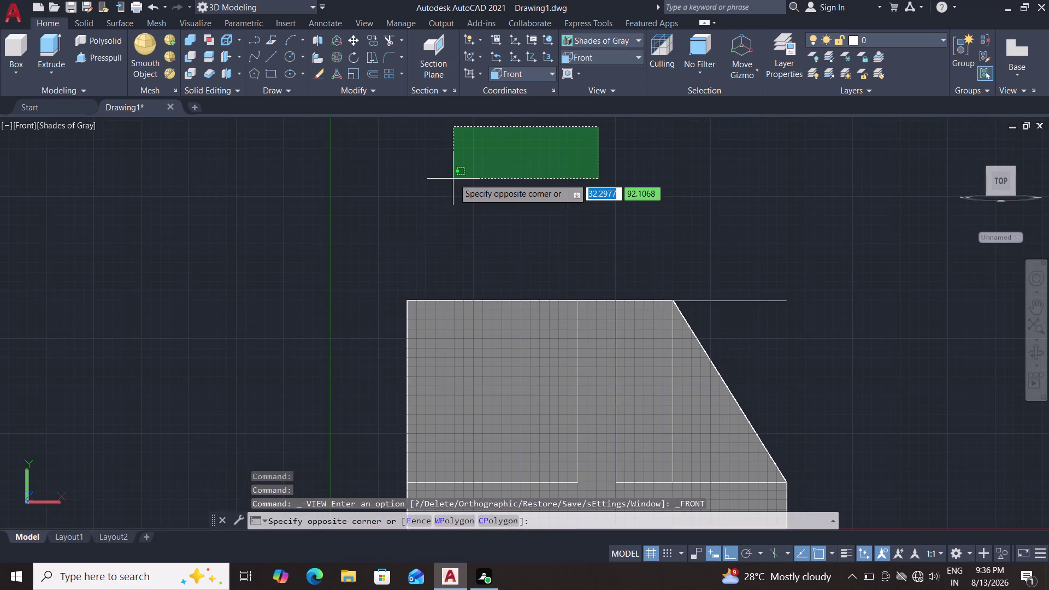
click(443, 198)
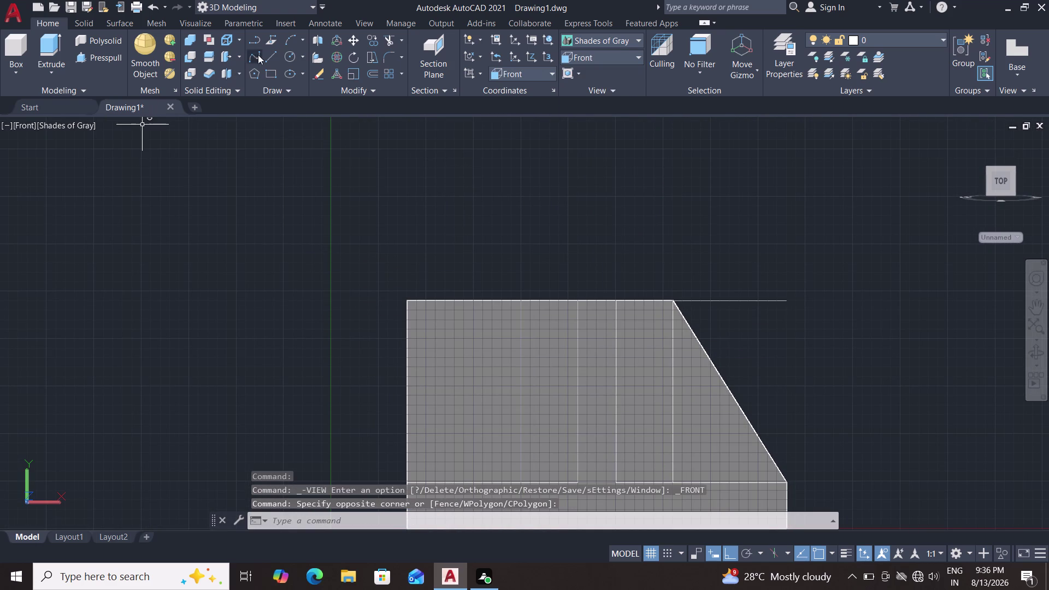
Draw a sloping line from the base's lower-left corner to its top edge, then exit LINE.
click(271, 59)
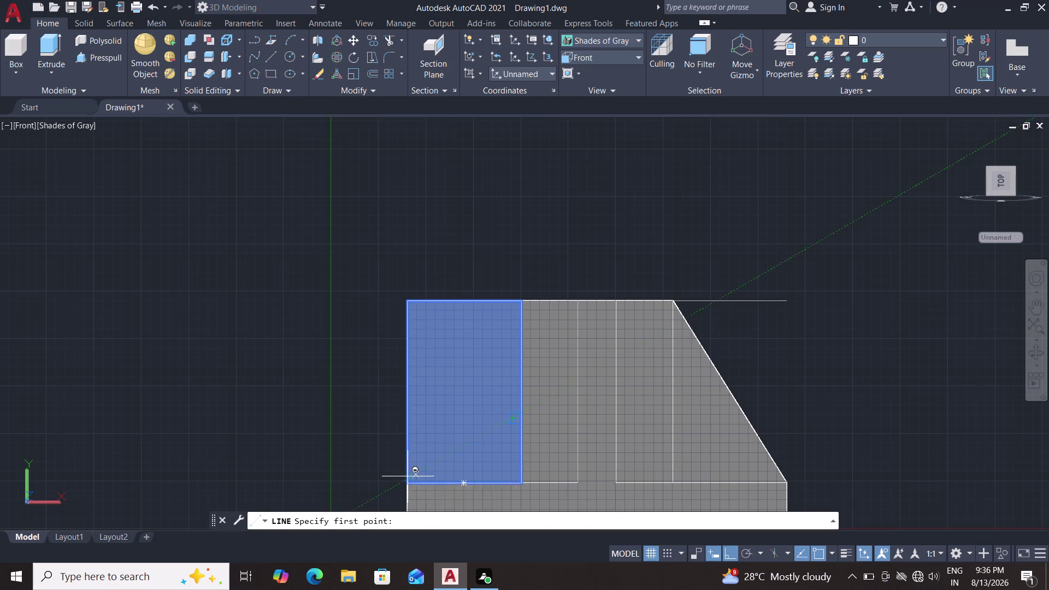
click(406, 487)
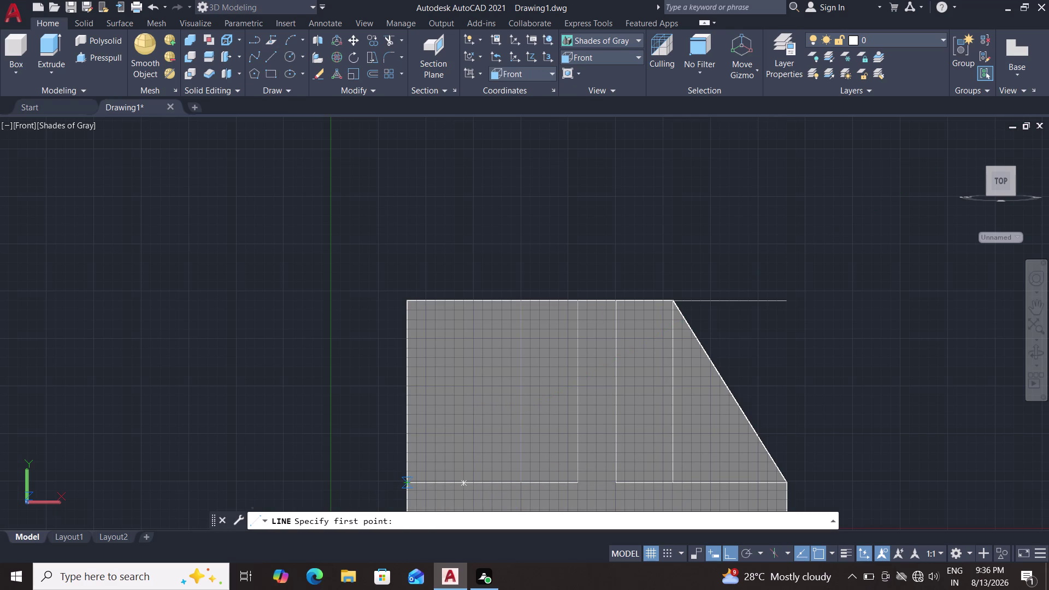
double_click(521, 299)
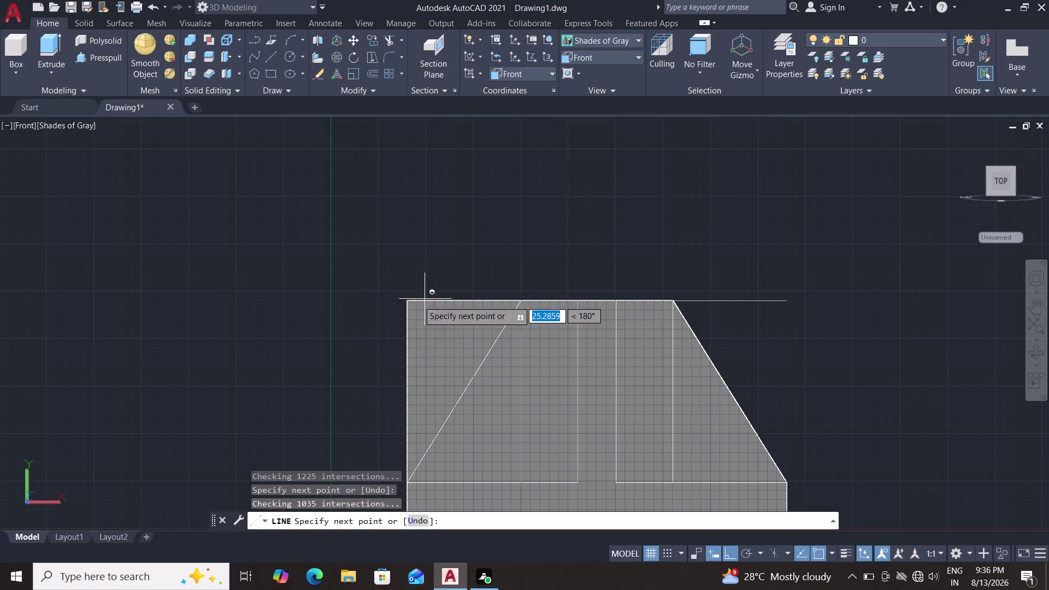
click(407, 302)
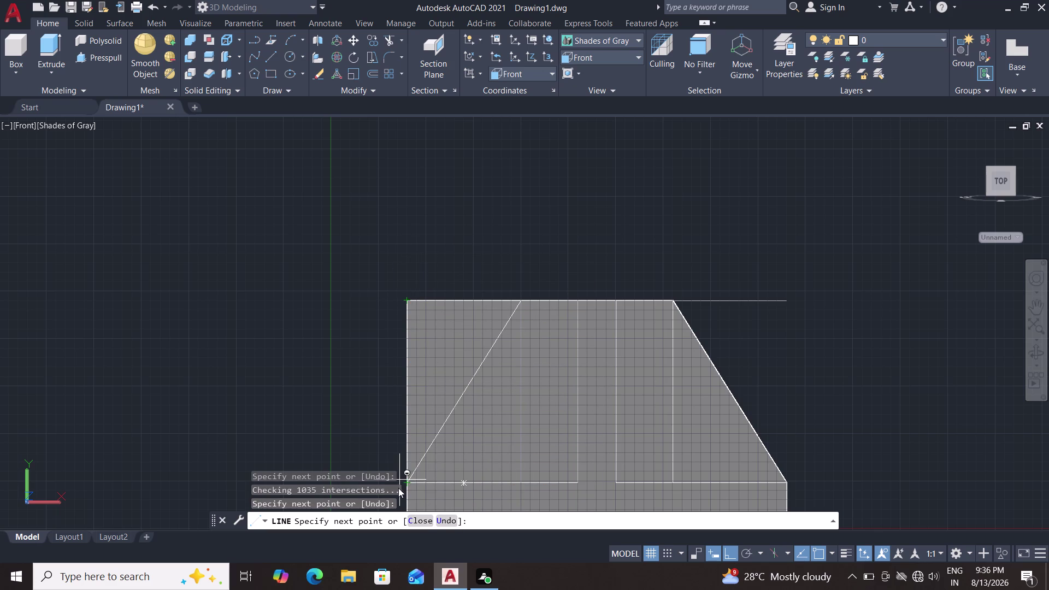
click(406, 483)
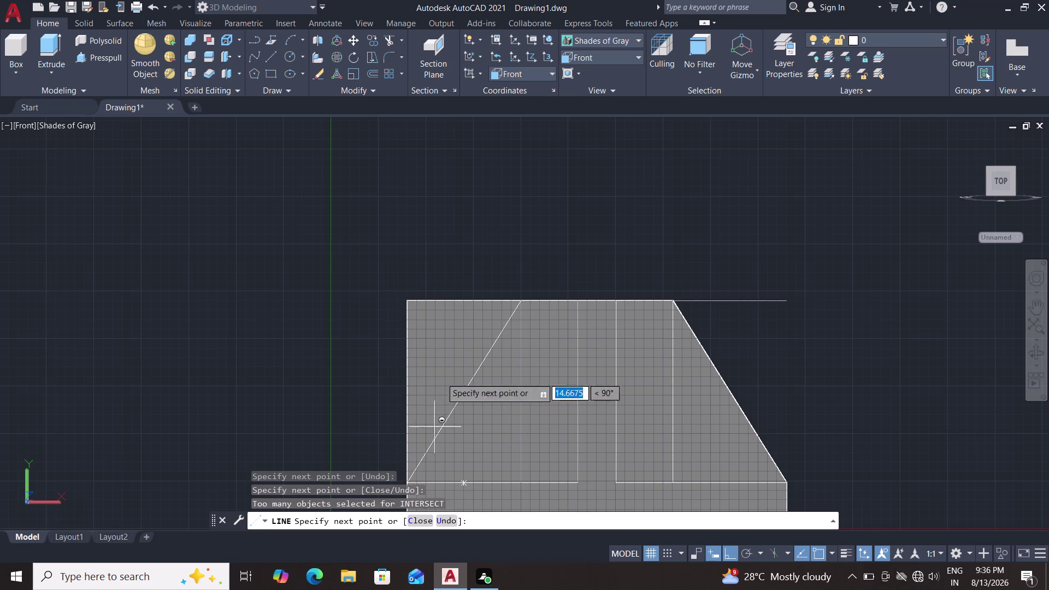
key(Escape)
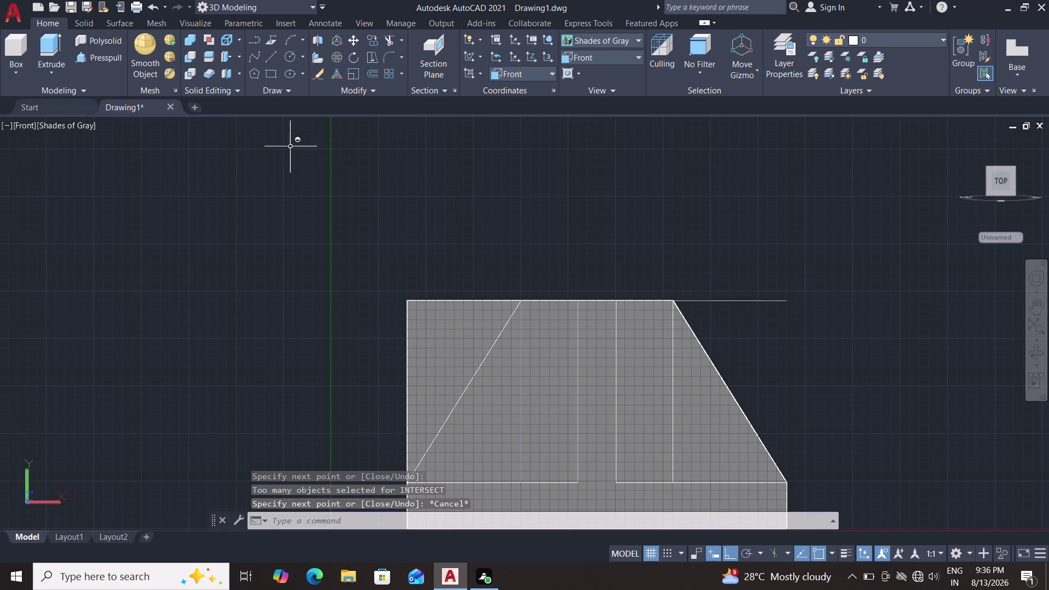
key(Escape)
double_click(79, 122)
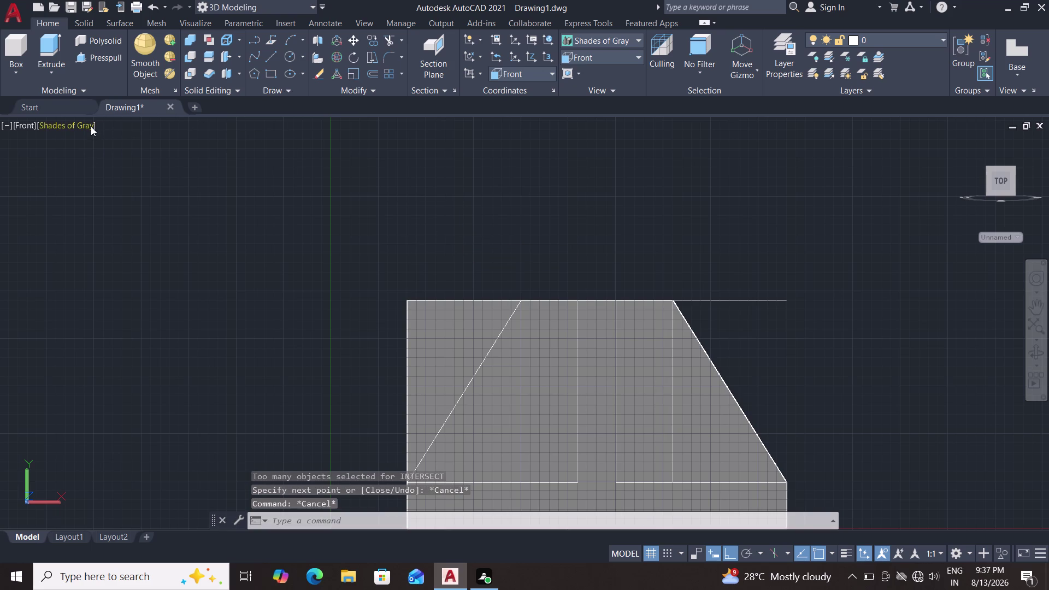
Switch the visual style to 2D Wireframe.
double_click(91, 126)
key(Escape)
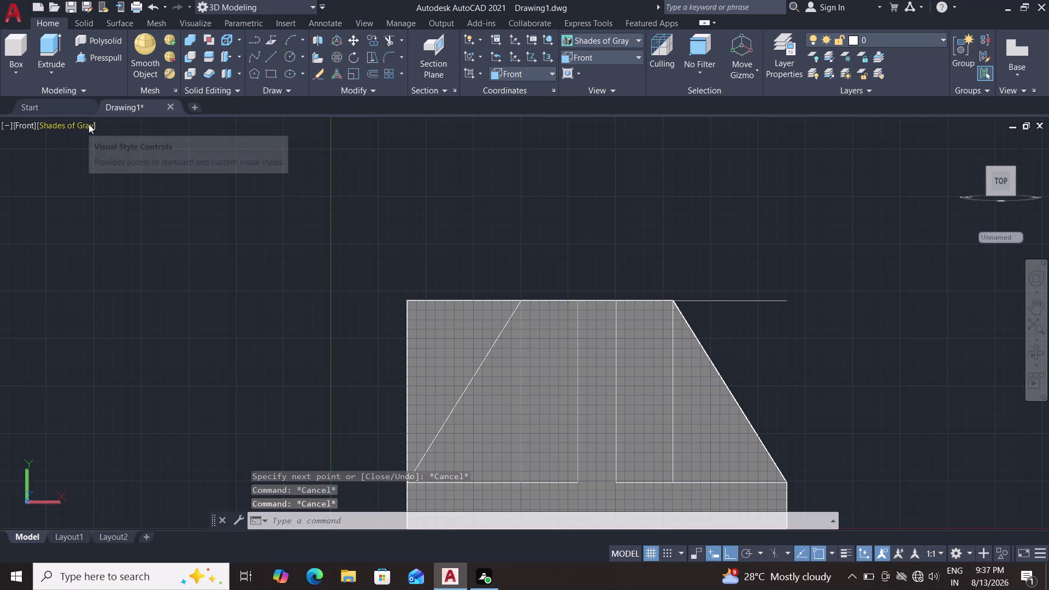
double_click(88, 124)
click(85, 126)
key(Escape)
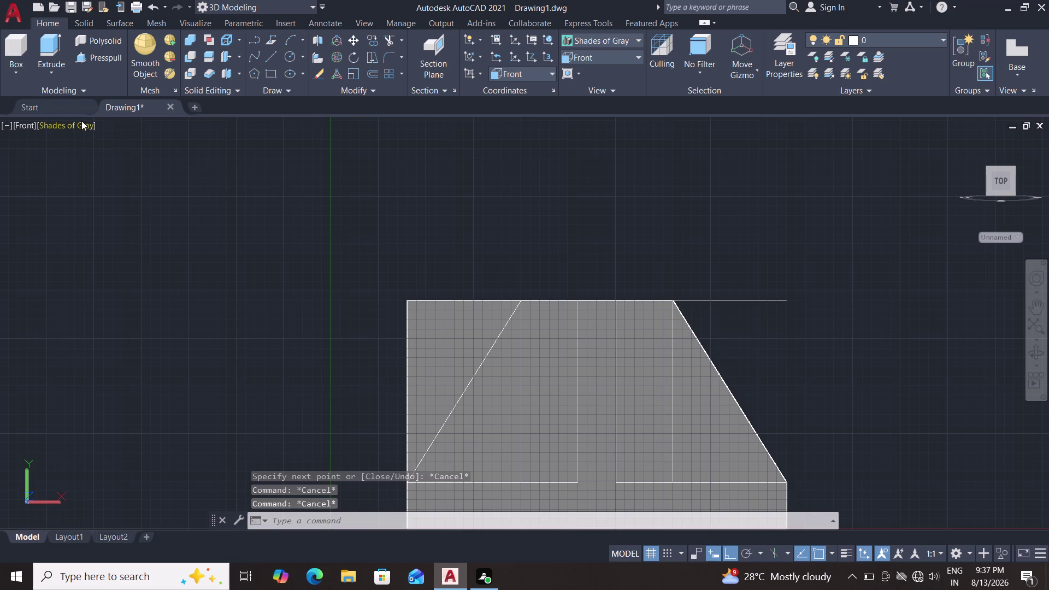
click(84, 126)
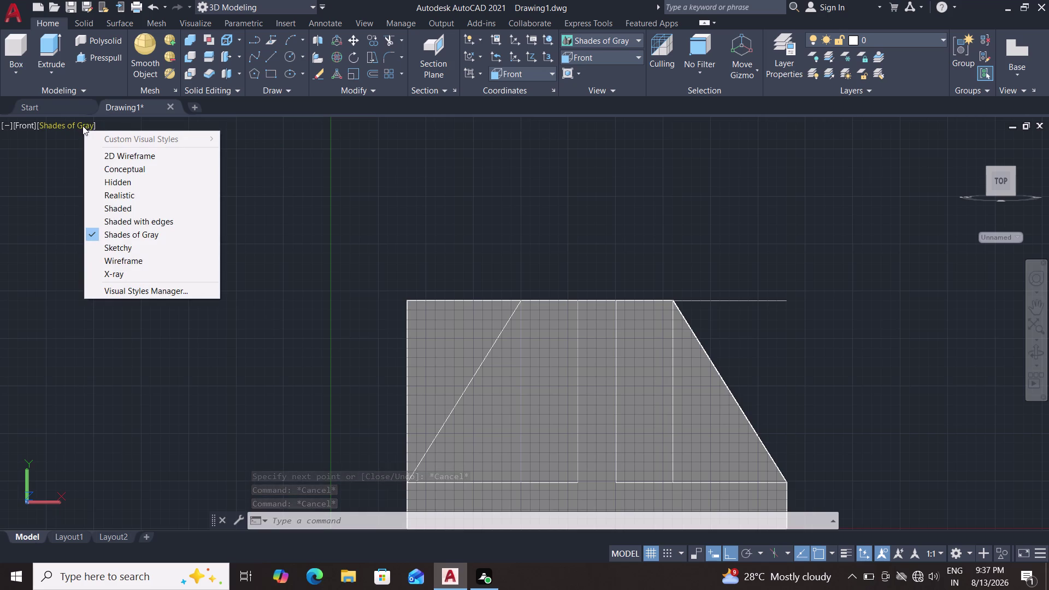
click(111, 156)
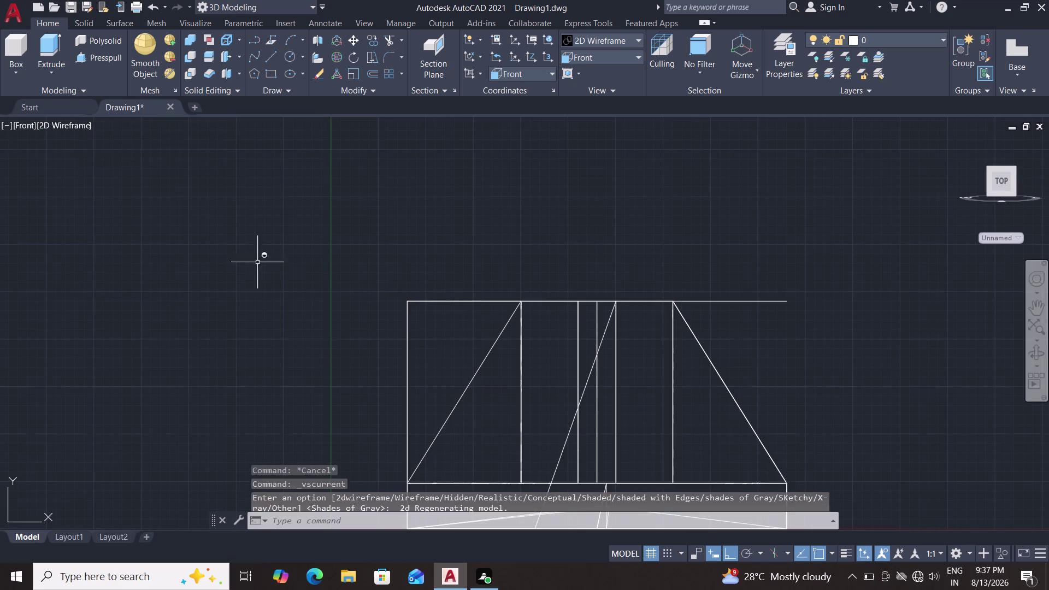
Orbit and zoom the model into an angled 3D view.
scroll(up, 3)
middle_drag(338, 261, 366, 281)
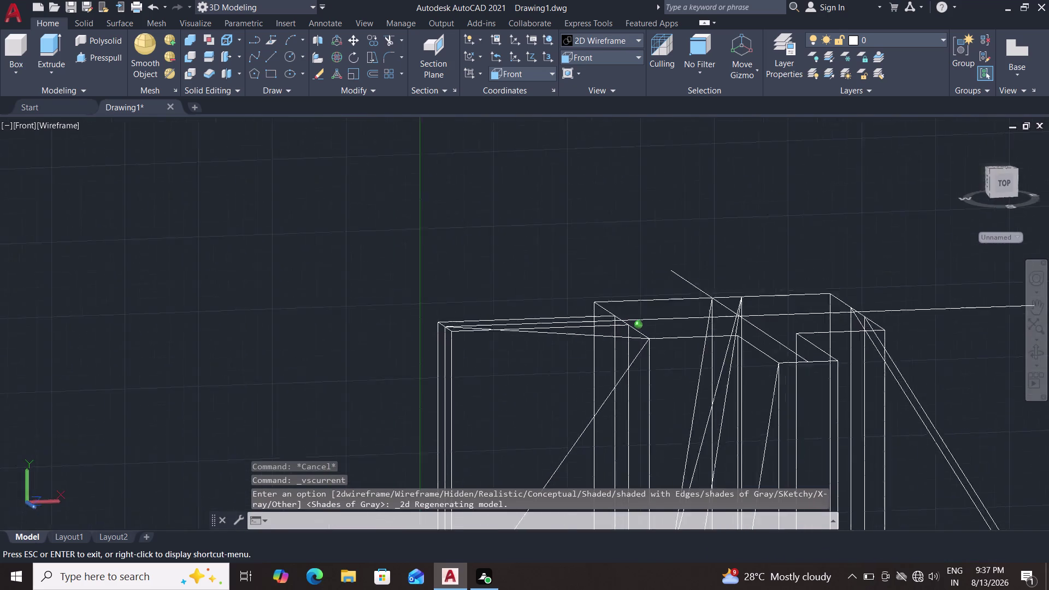
middle_drag(366, 280, 398, 302)
scroll(up, 3)
scroll(down, 3)
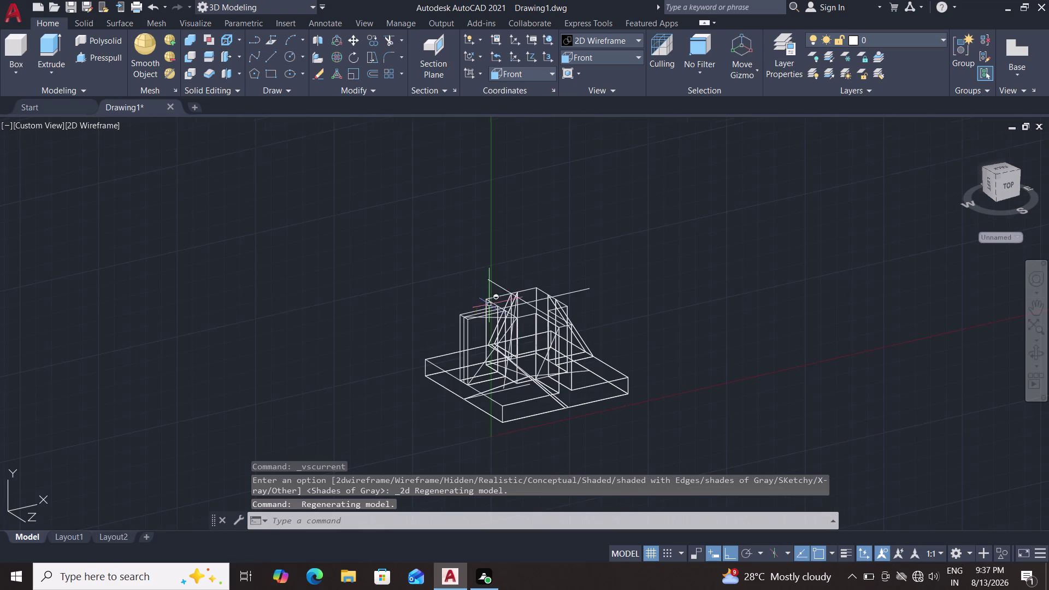
scroll(down, 3)
scroll(up, 3)
scroll(down, 3)
scroll(up, 3)
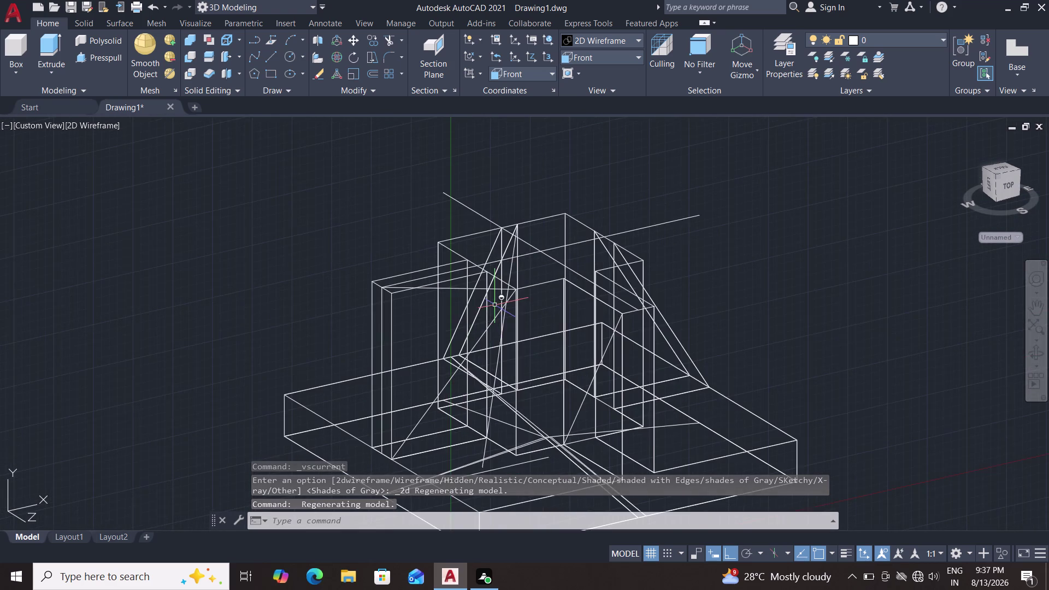
scroll(up, 3)
key(ctrl+c)
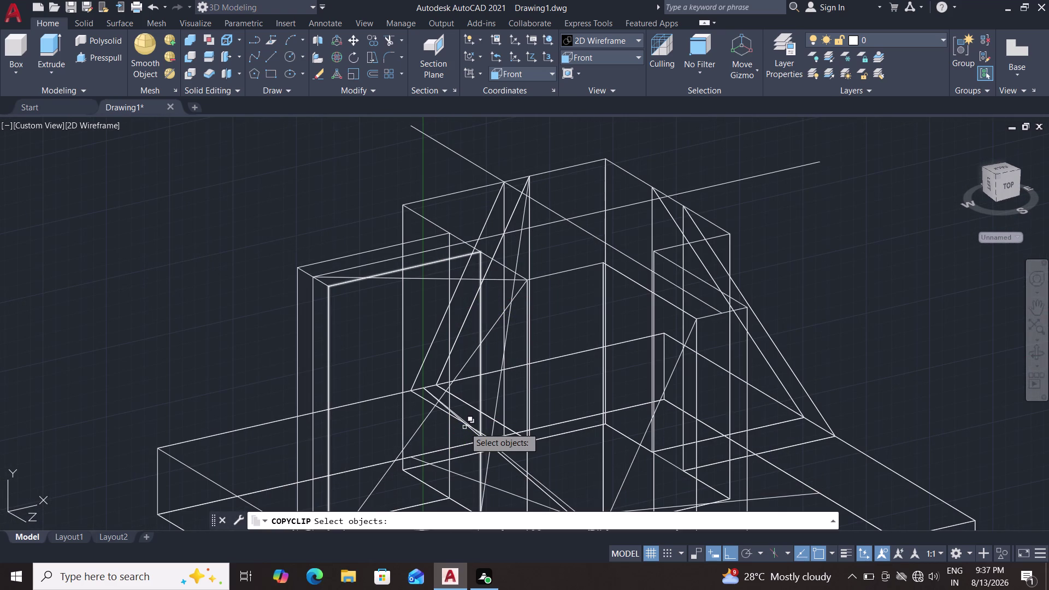
Undo back through the view and visual style changes and the left sloping line.
key(ctrl+z)
key(ctrl+z)
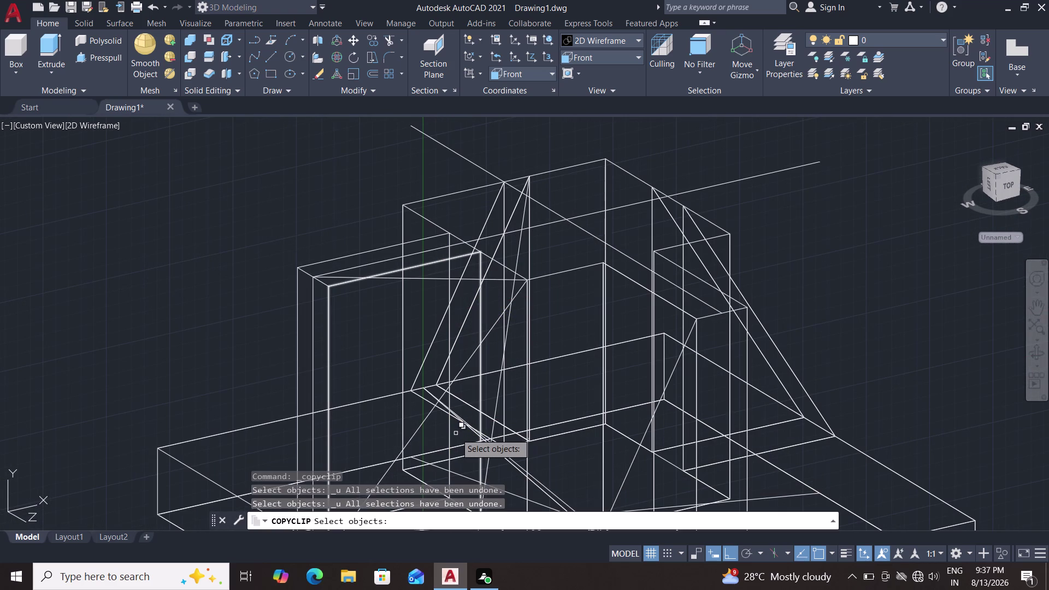
key(Escape)
key(ctrl+z)
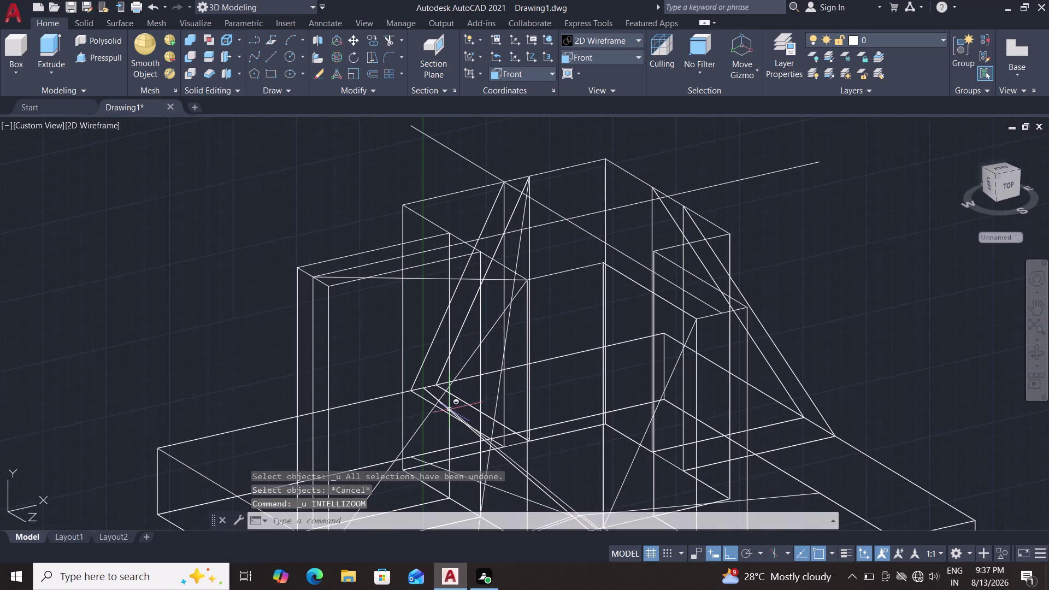
key(ctrl+z)
key(ctrl+z)
key(ctrl+z)
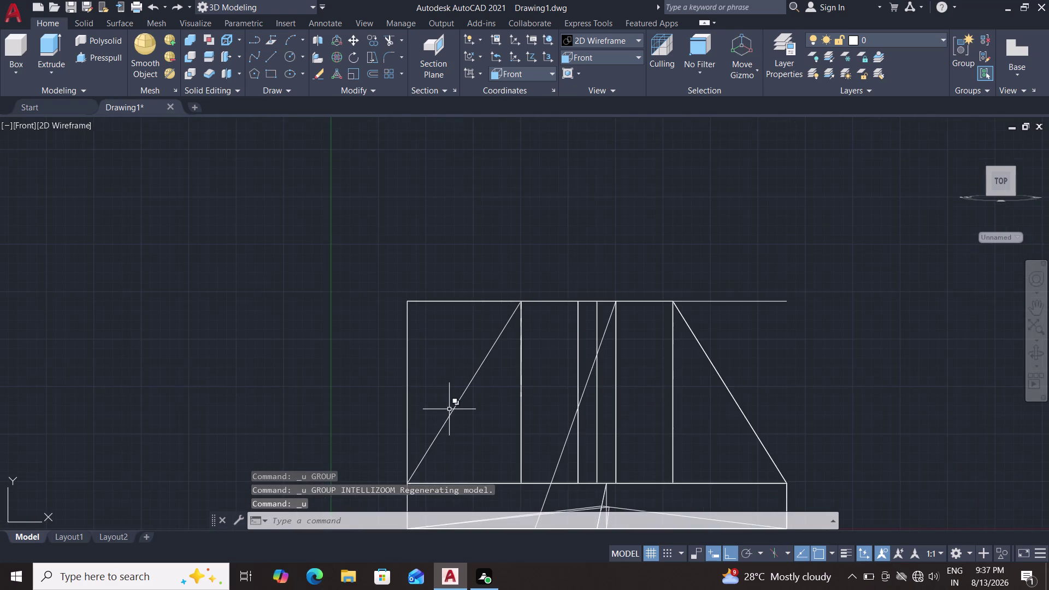
key(ctrl+z)
key(ctrl+z)
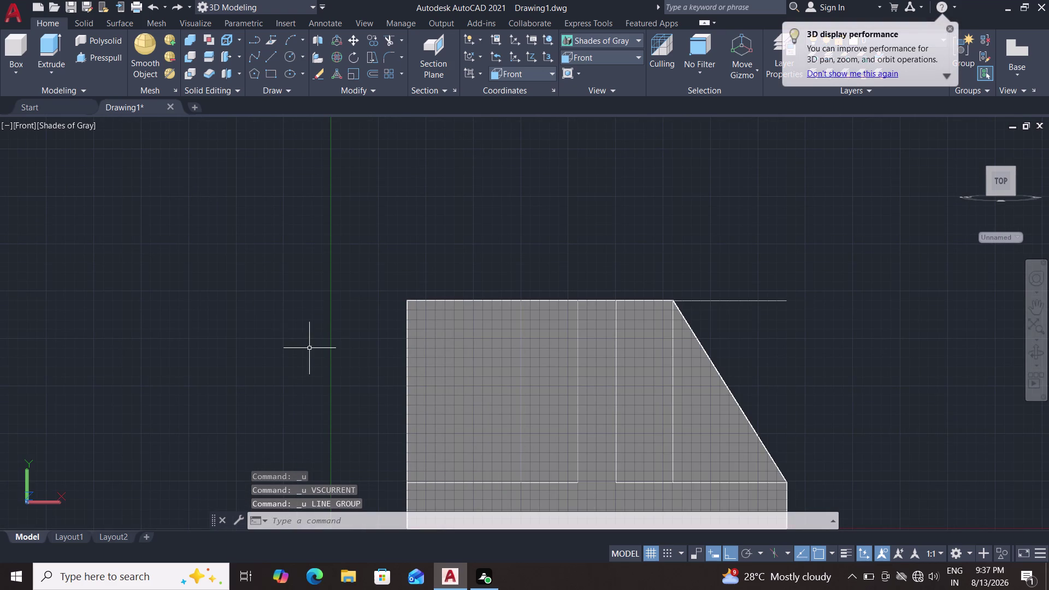
middle_drag(307, 346, 354, 384)
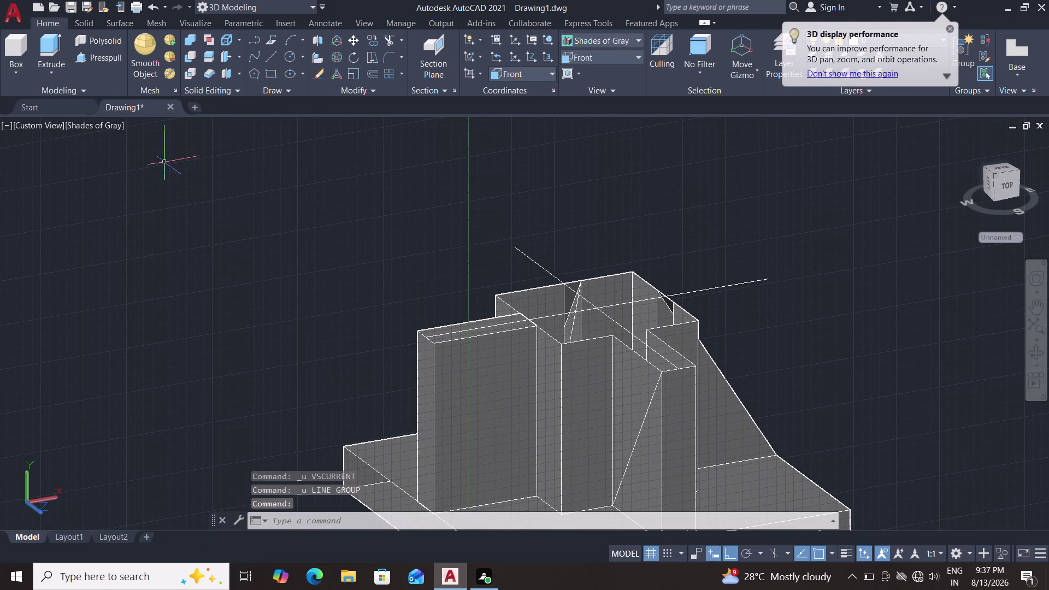
Switch the viewport visual style to 2D Wireframe.
key(Escape)
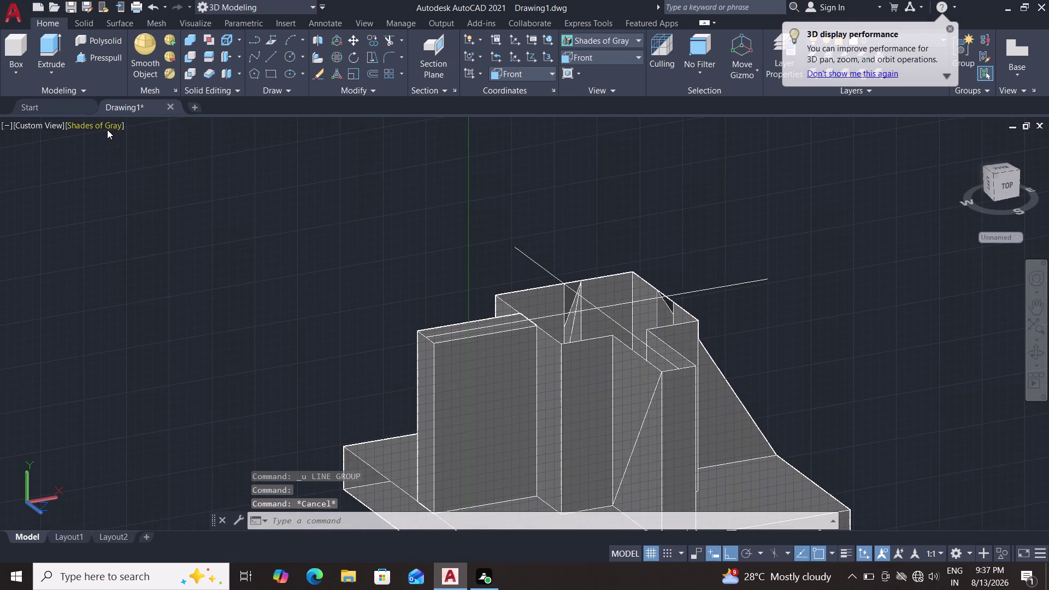
key(Escape)
click(107, 124)
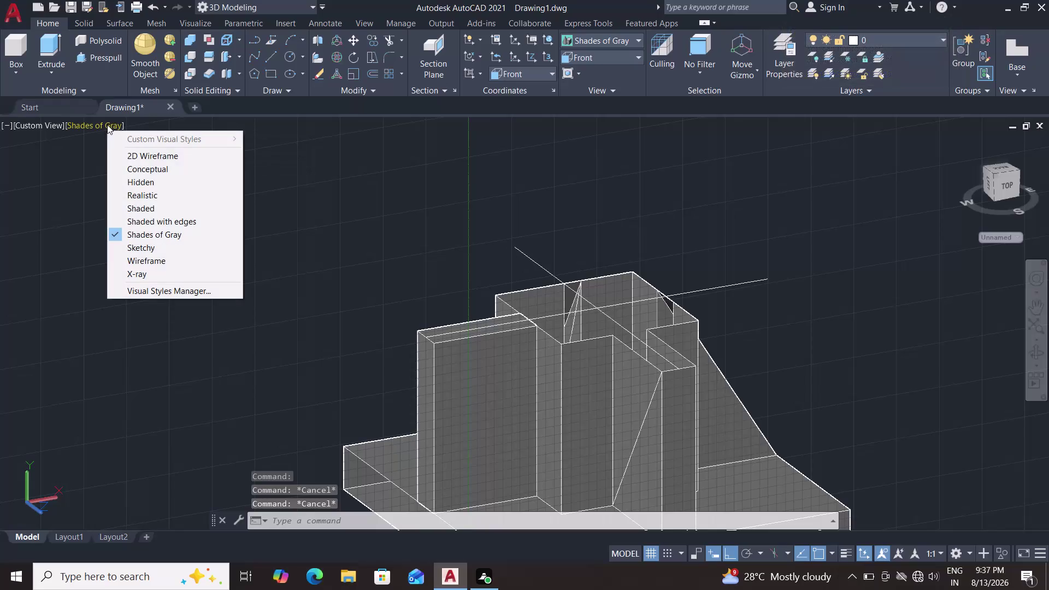
click(183, 158)
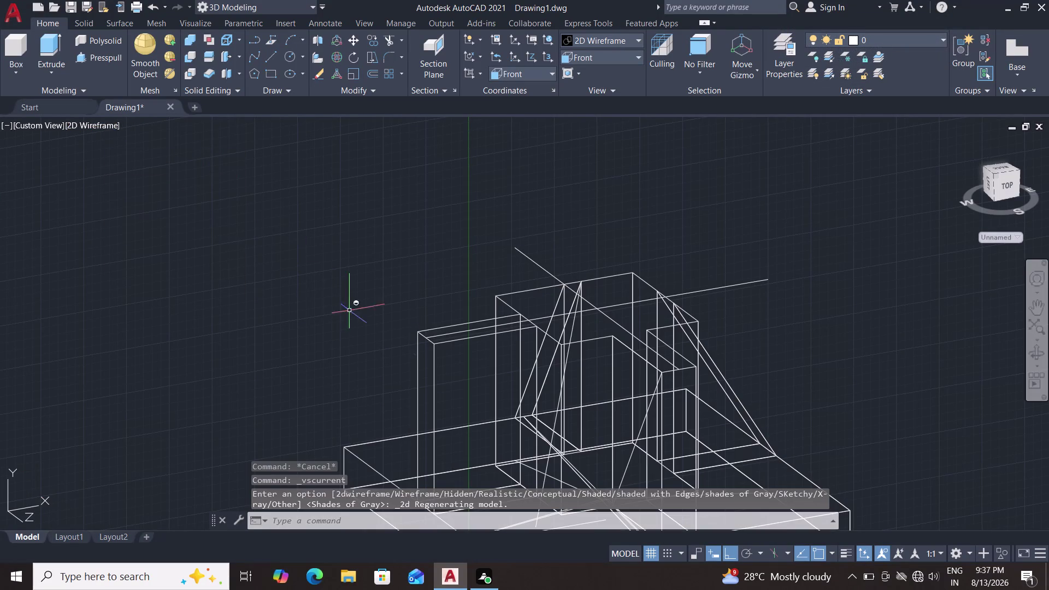
Start a line, zoom around the wireframe model, then cancel it.
click(272, 58)
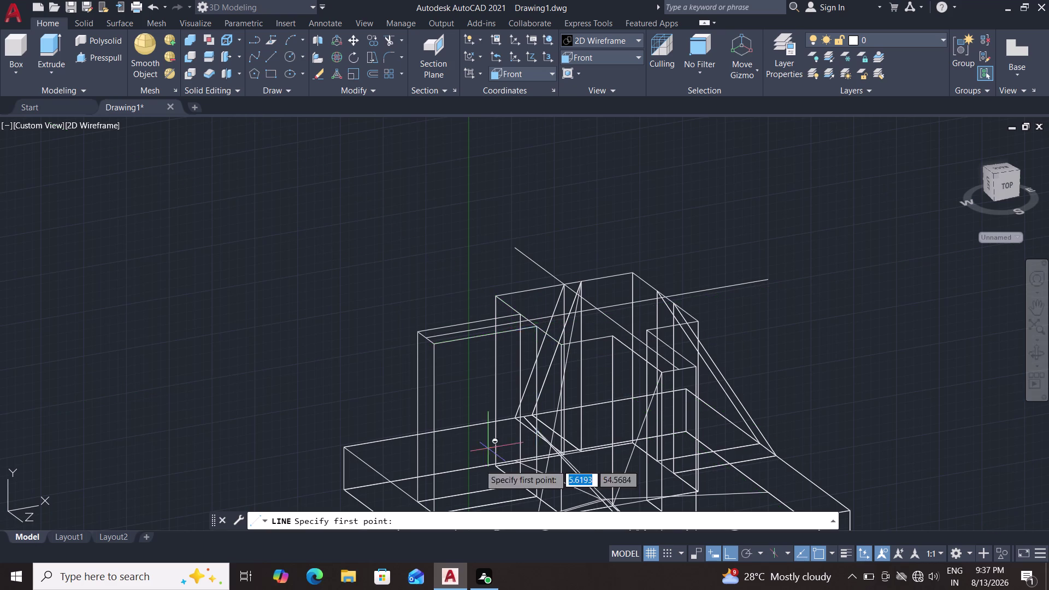
scroll(down, 3)
scroll(up, 3)
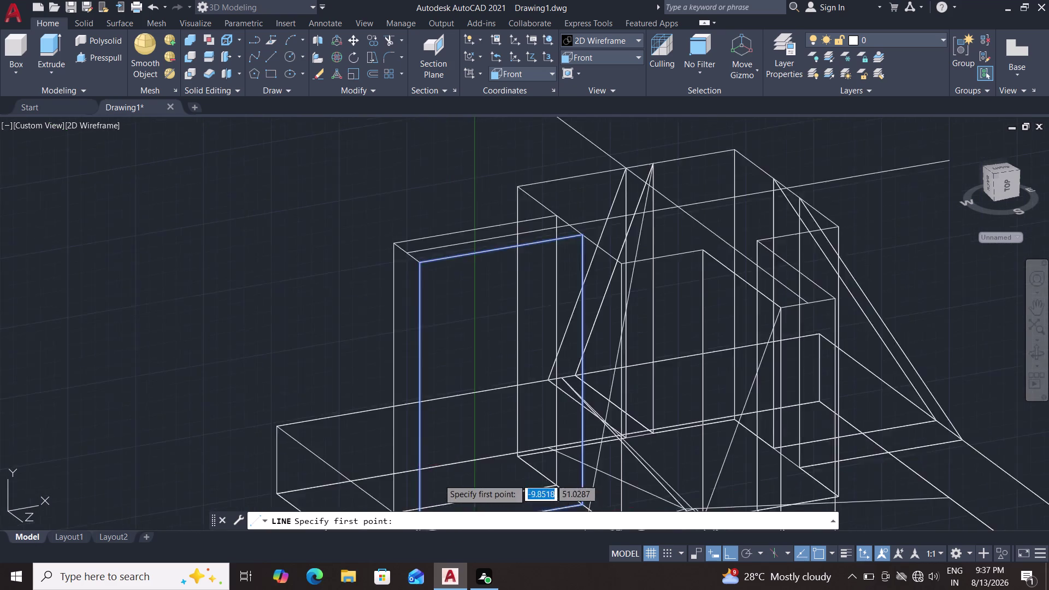
scroll(up, 3)
scroll(down, 3)
scroll(down, 3)
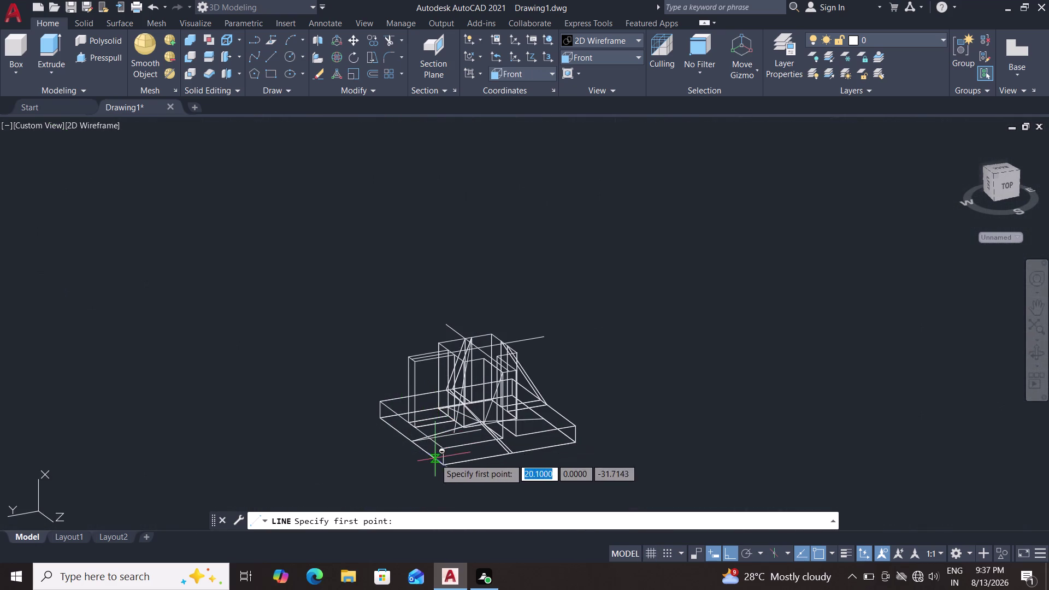
scroll(up, 3)
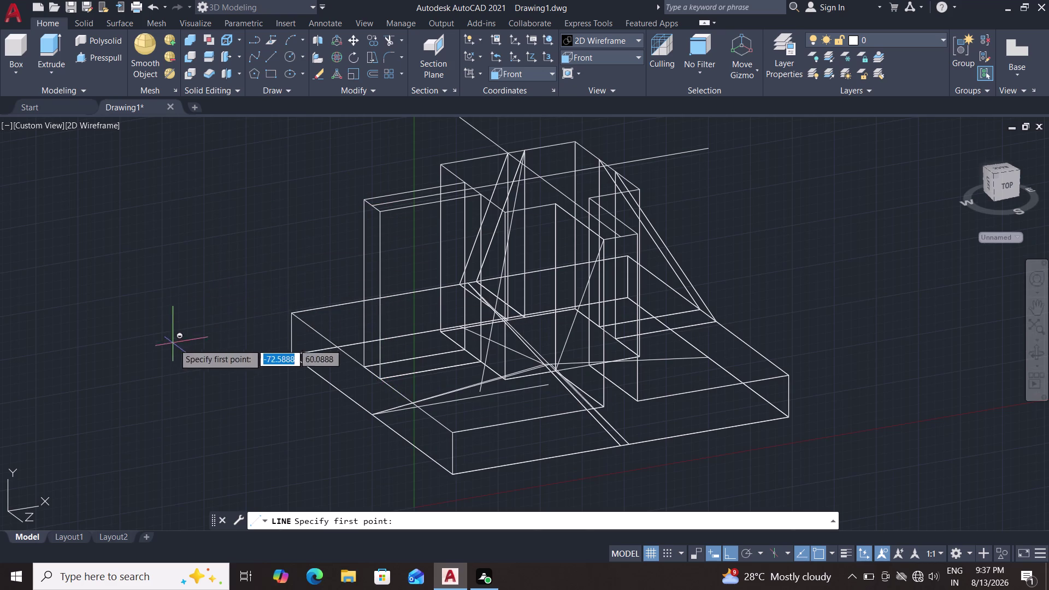
key(Escape)
Switch to the Back preset view of the pedestal.
click(610, 56)
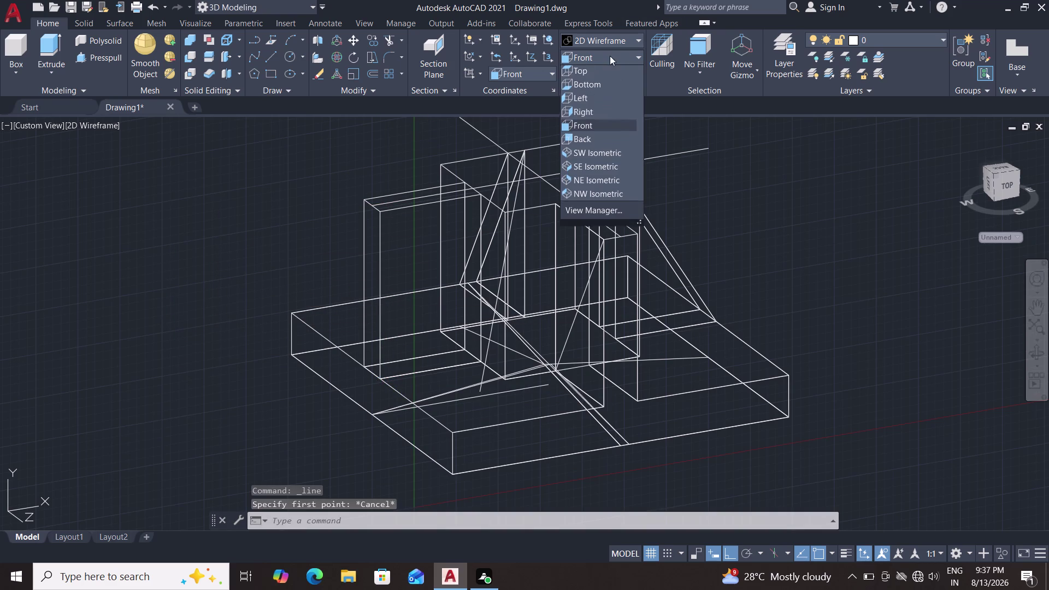
double_click(593, 139)
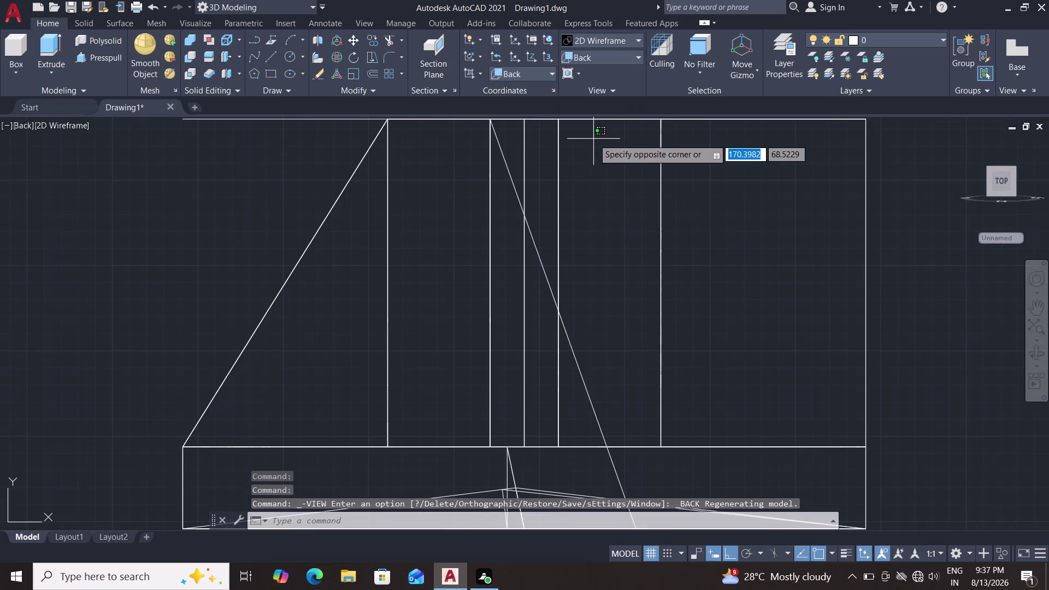
scroll(up, 3)
scroll(down, 3)
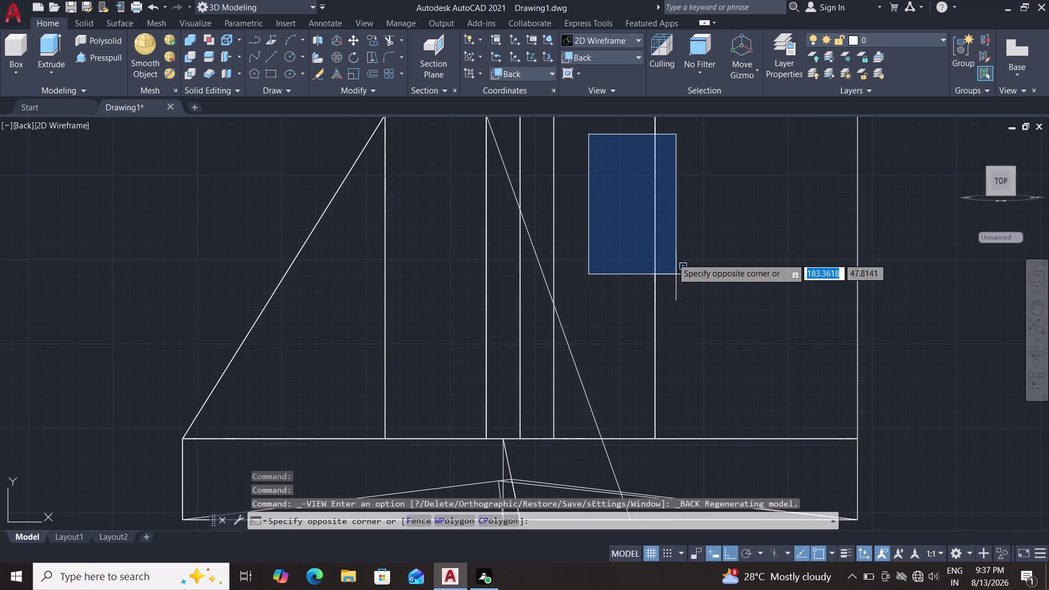
scroll(down, 3)
scroll(up, 3)
key(Escape)
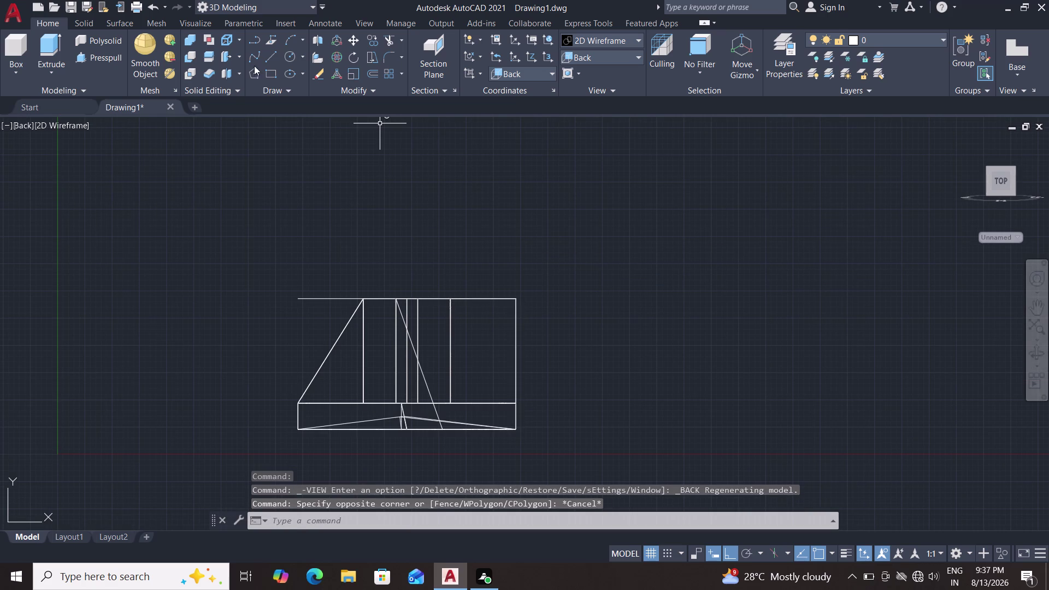
Start a line, pick one point, and cancel it.
click(265, 56)
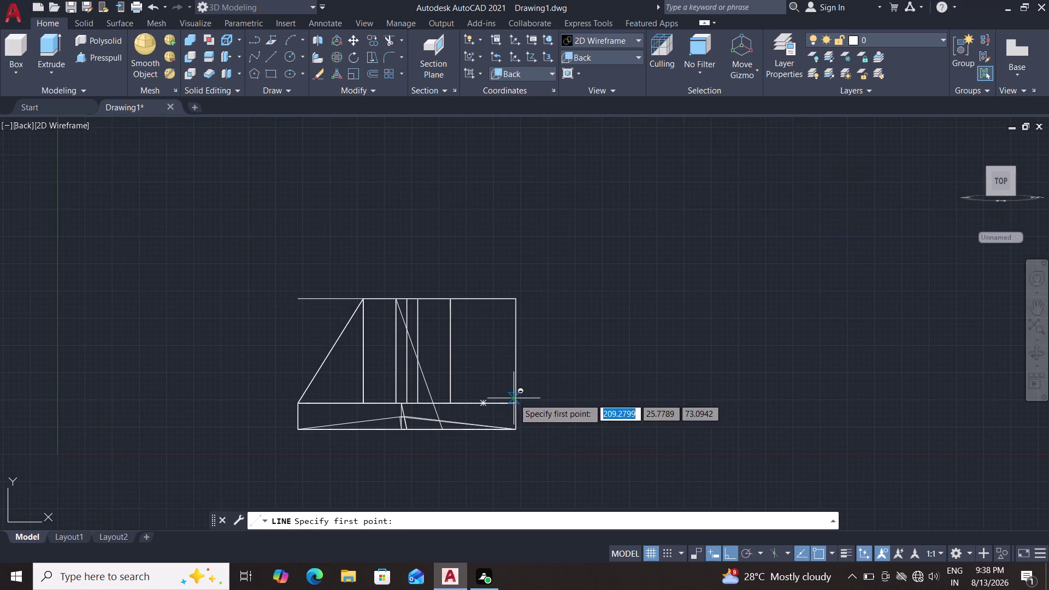
scroll(down, 3)
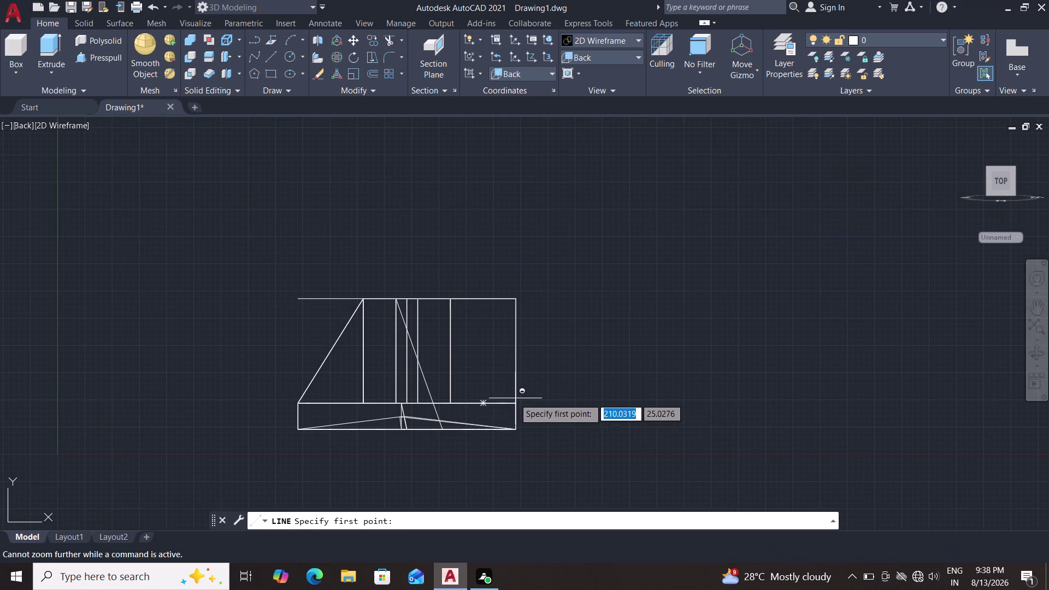
scroll(down, 3)
scroll(up, 3)
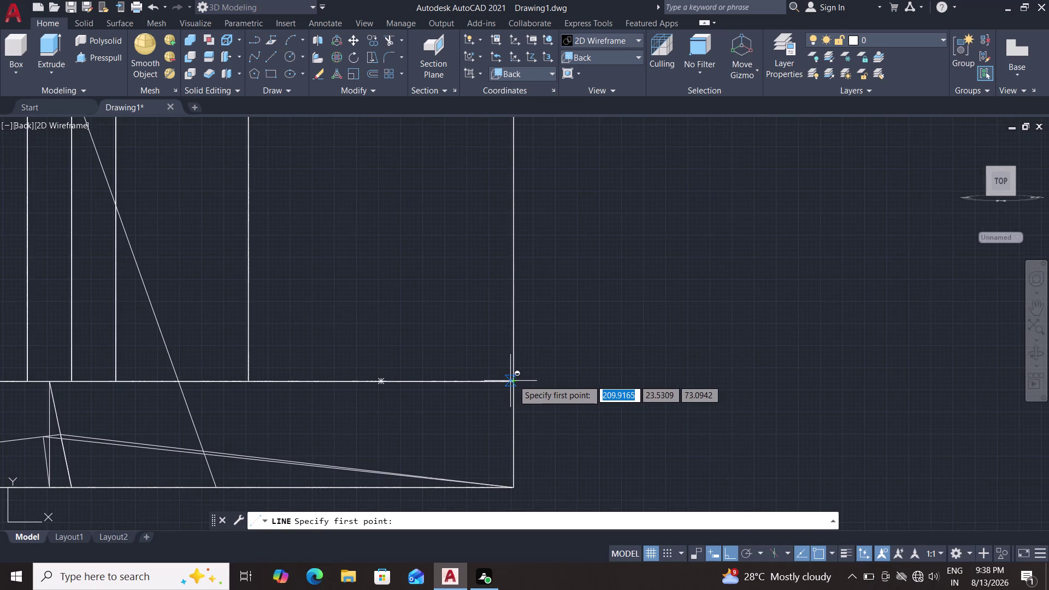
click(511, 380)
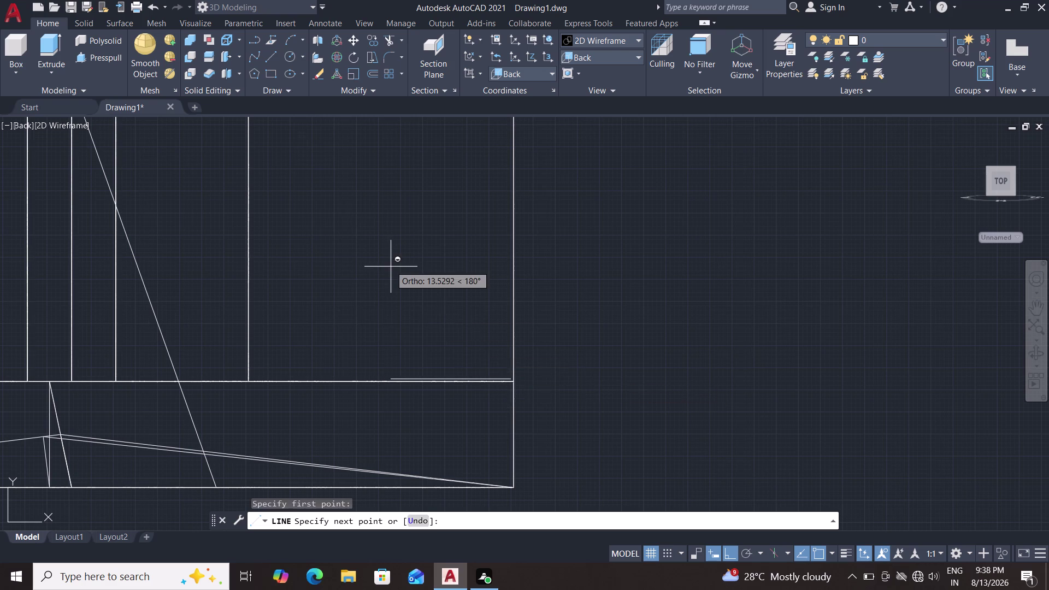
scroll(up, 3)
scroll(down, 3)
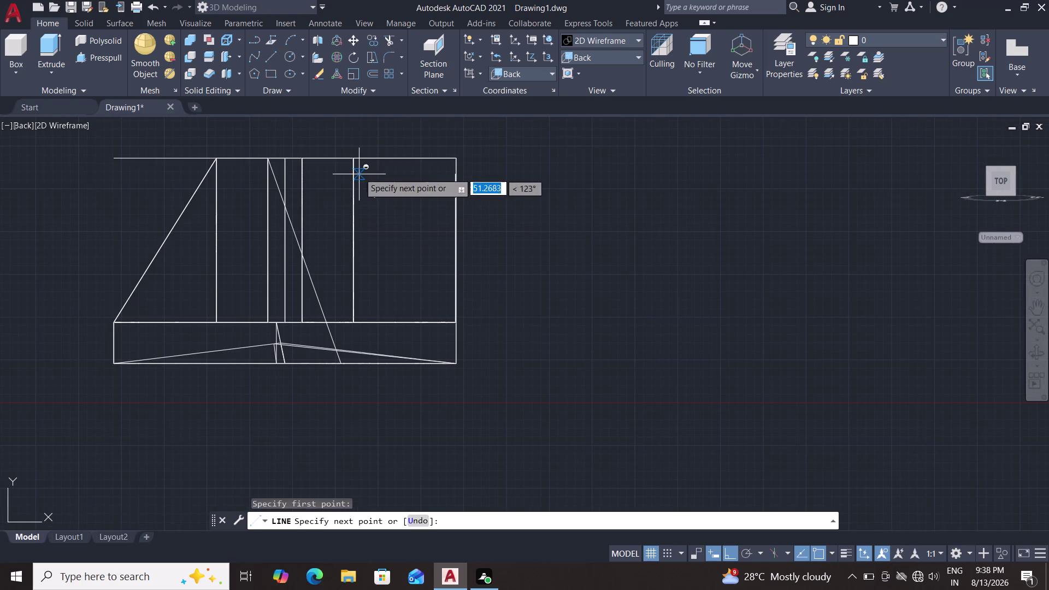
key(Escape)
scroll(down, 3)
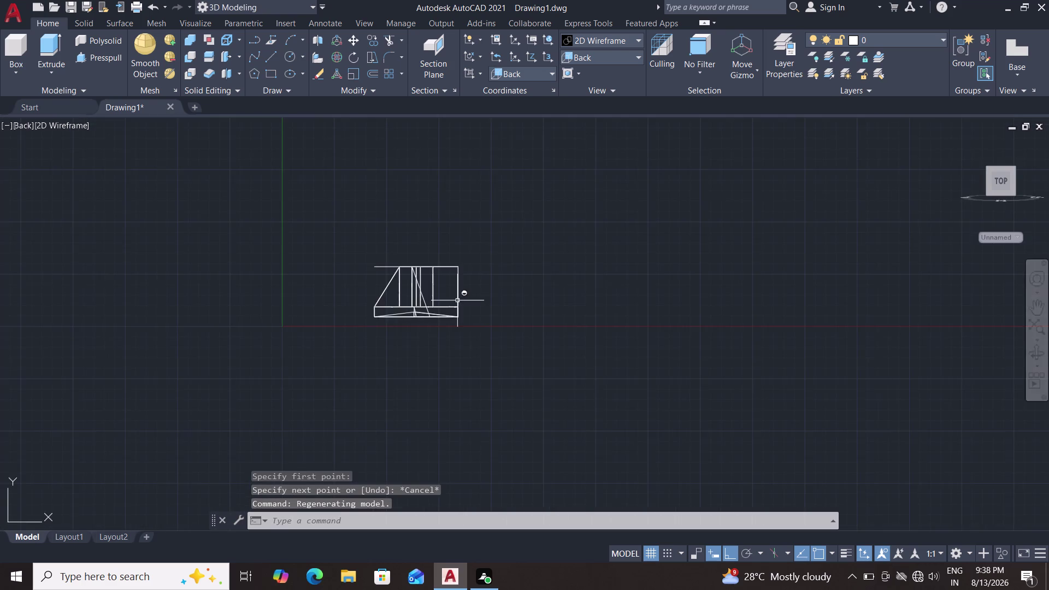
scroll(up, 3)
Draw lines from the profile's right corner to the top corner and down the right edge.
click(276, 54)
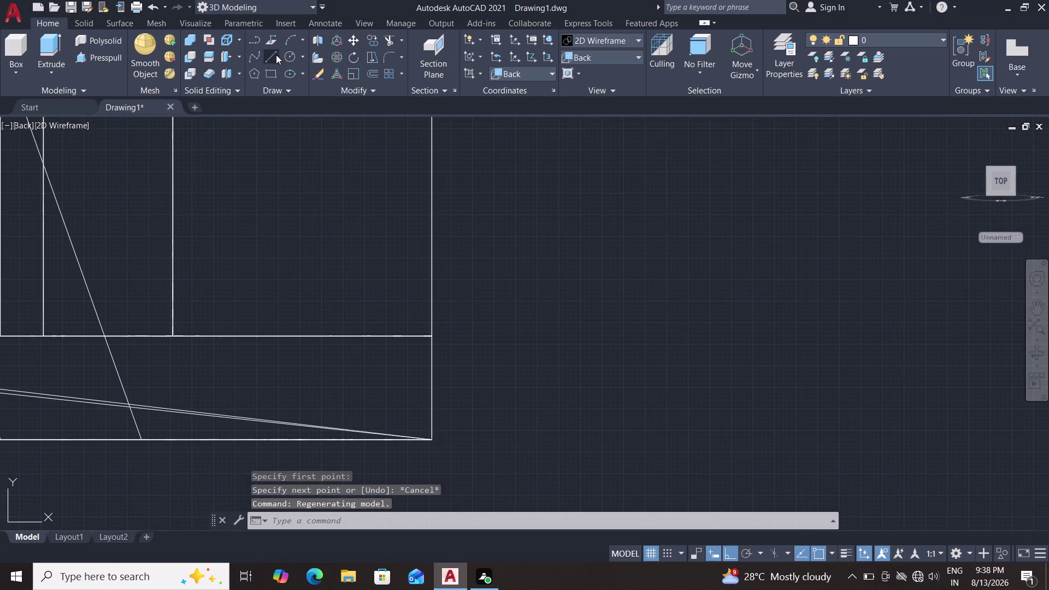
double_click(434, 337)
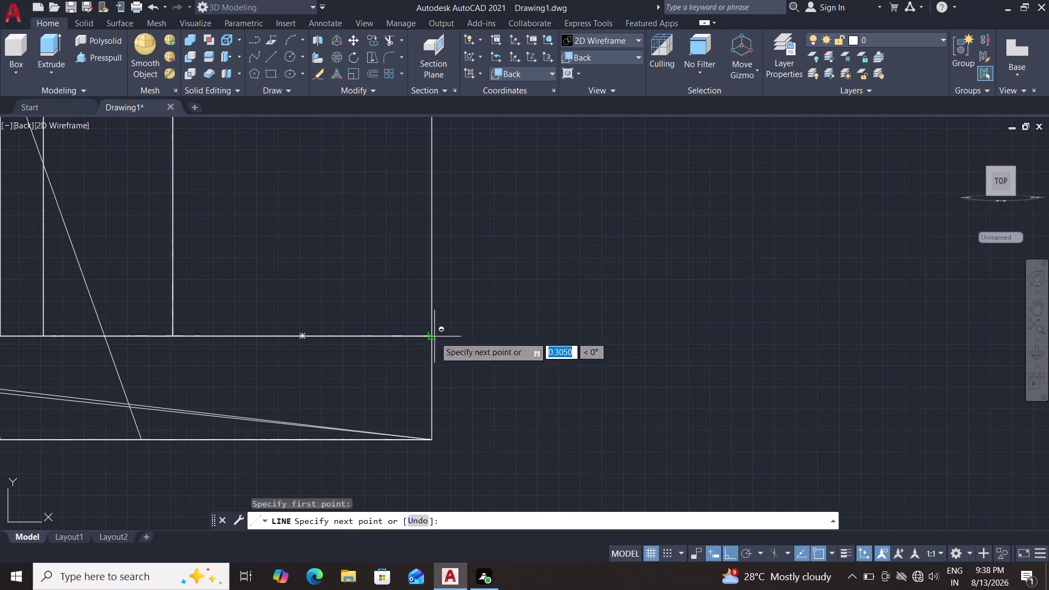
scroll(down, 3)
scroll(up, 3)
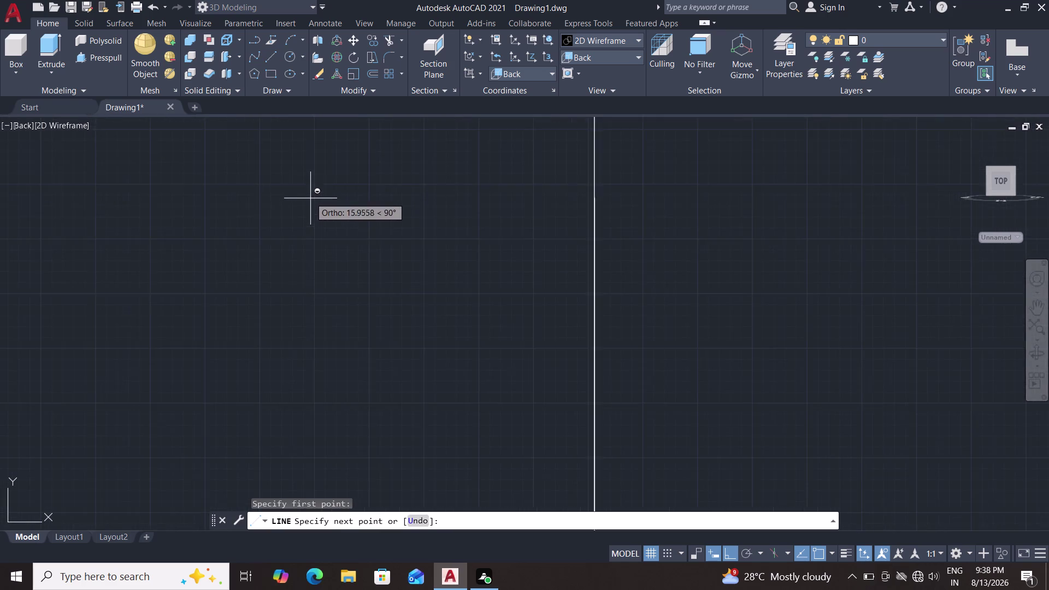
scroll(down, 3)
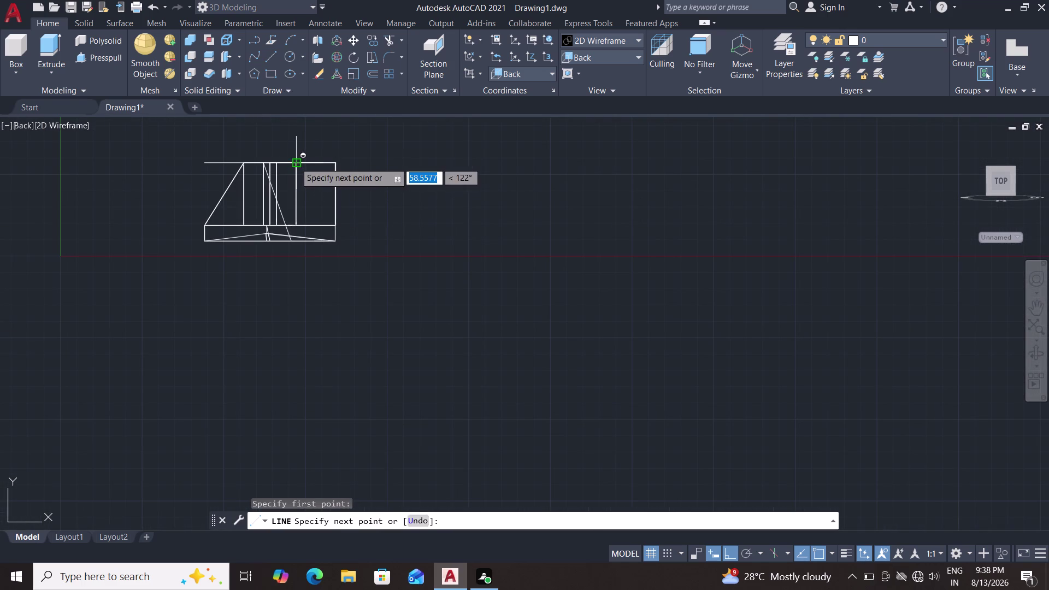
double_click(295, 162)
click(334, 160)
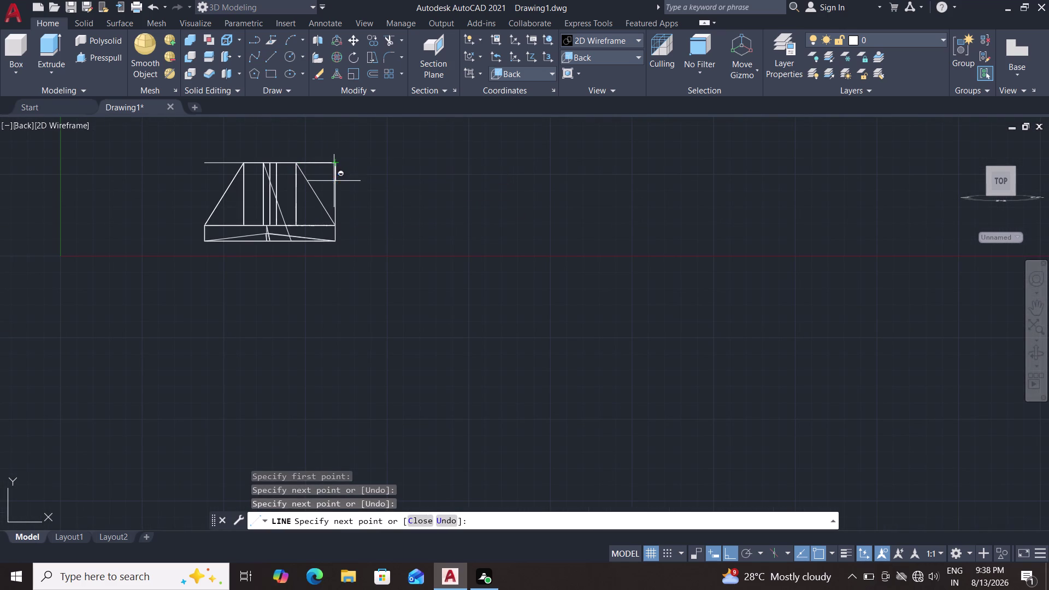
click(334, 225)
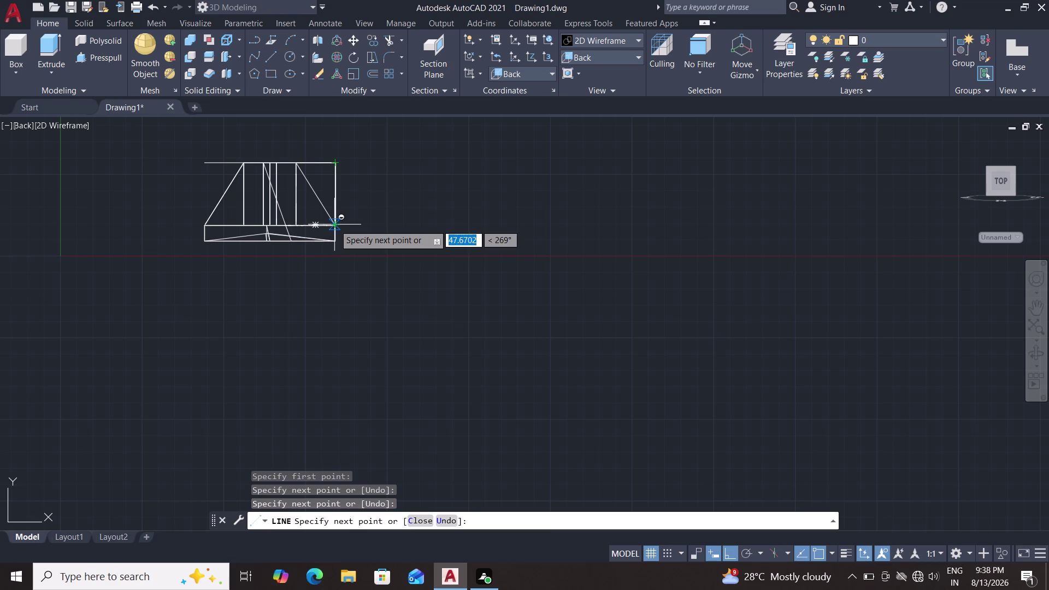
key(Escape)
Undo the last action while zooming around the back view.
scroll(down, 3)
scroll(up, 3)
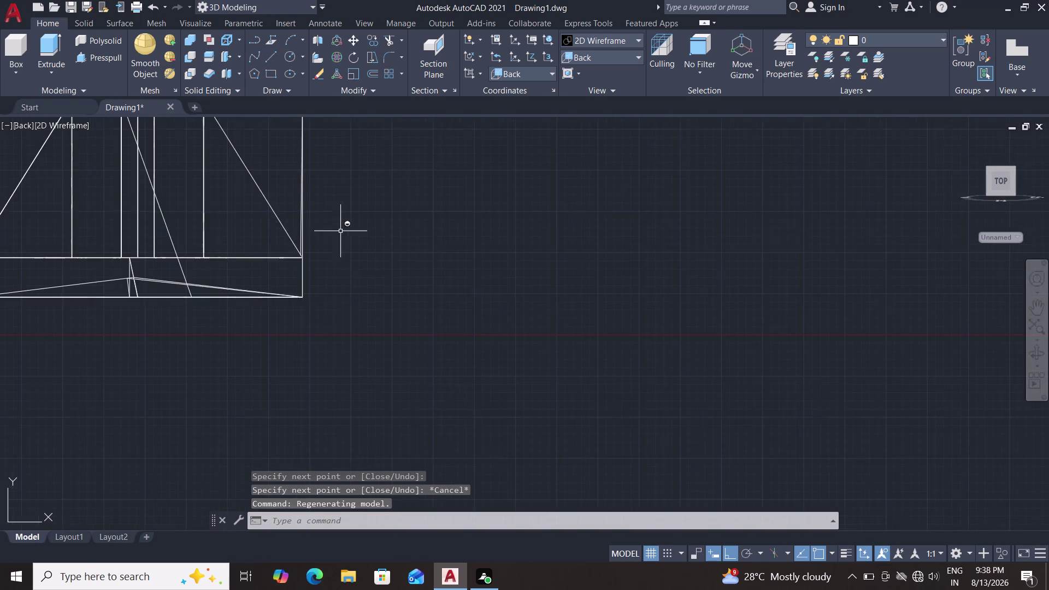
scroll(up, 3)
key(ctrl+z)
scroll(down, 3)
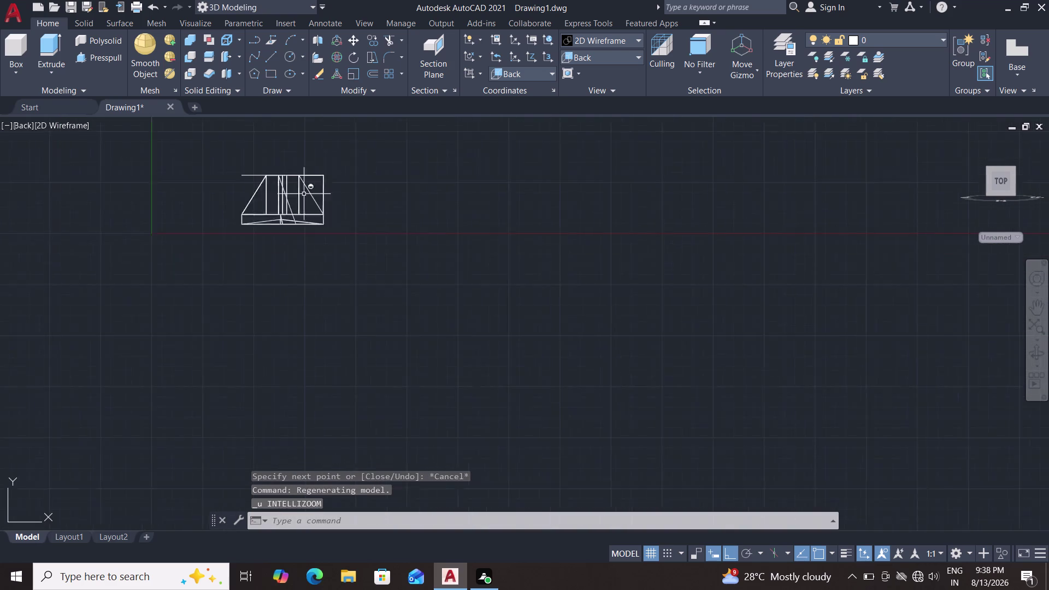
scroll(down, 3)
scroll(up, 3)
click(268, 59)
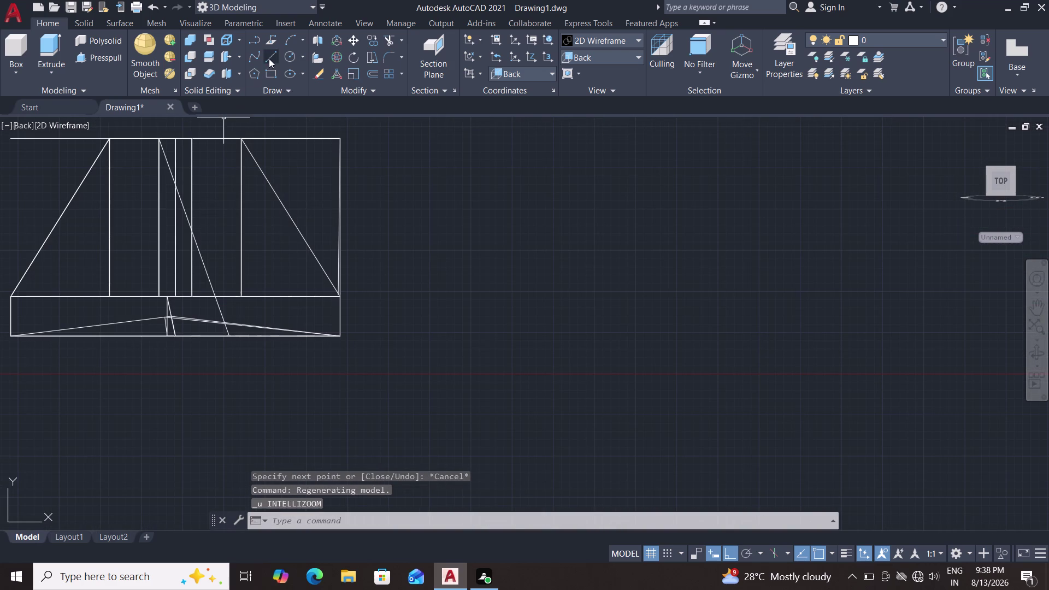
double_click(340, 139)
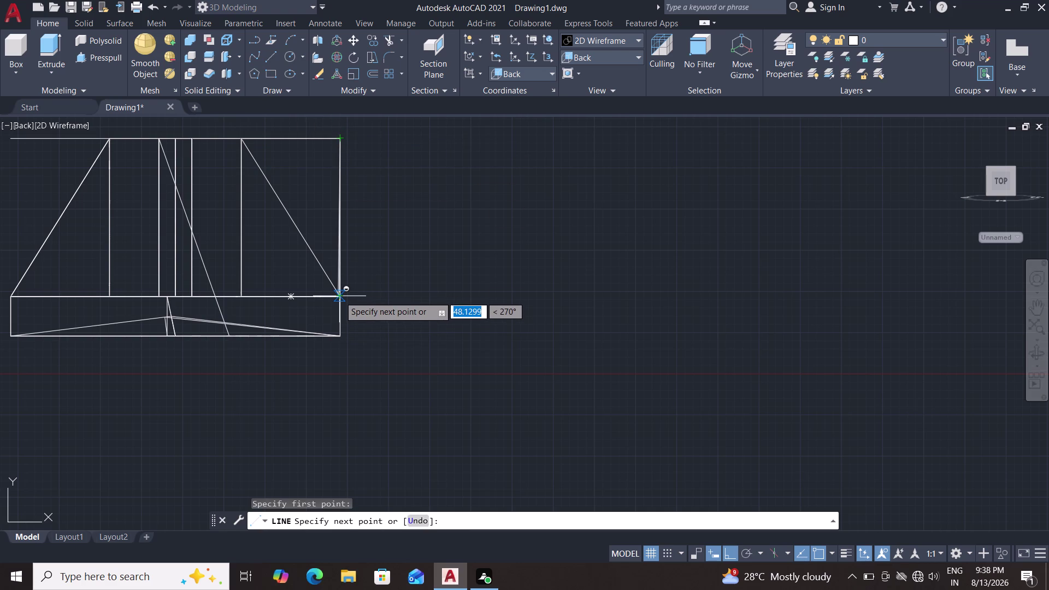
click(339, 296)
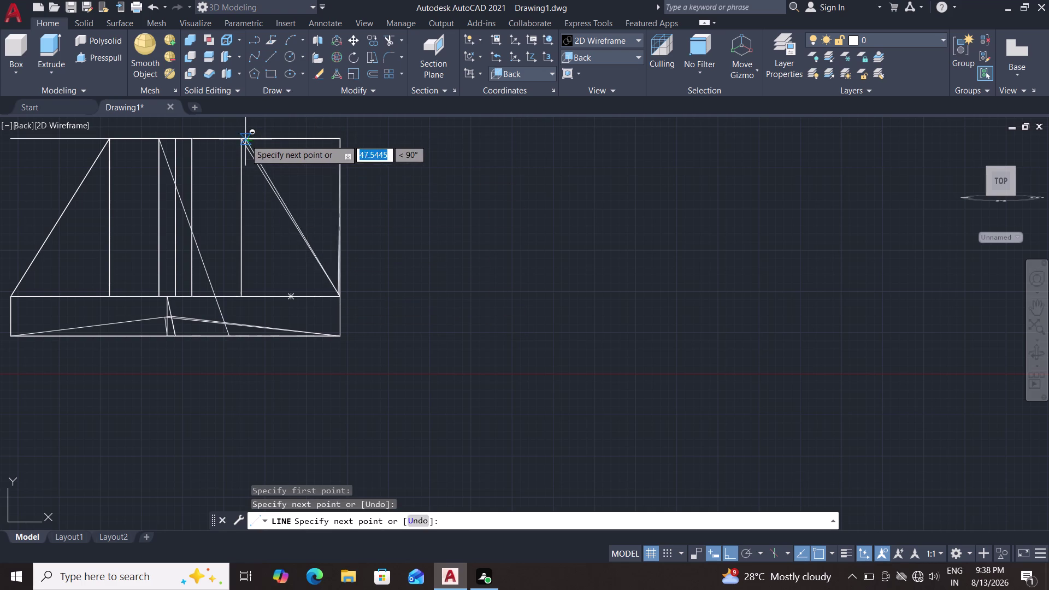
click(238, 139)
key(Escape)
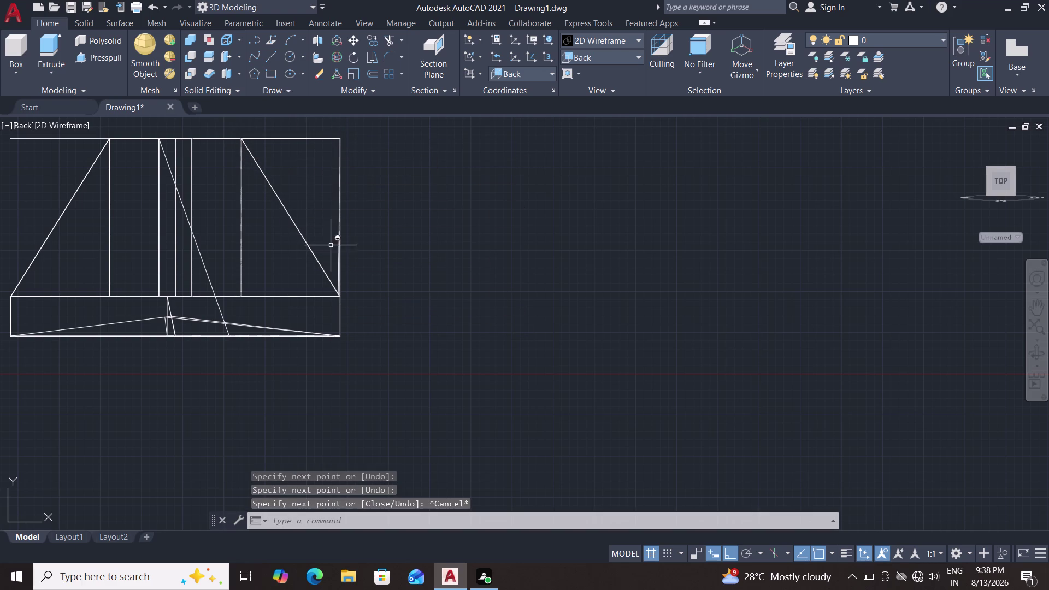
click(314, 254)
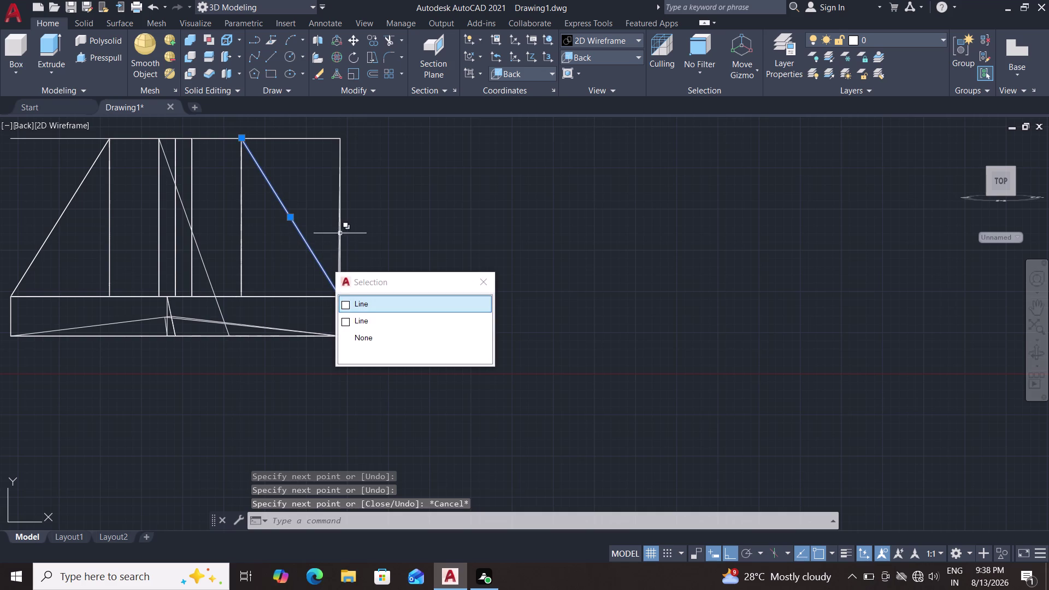
click(339, 234)
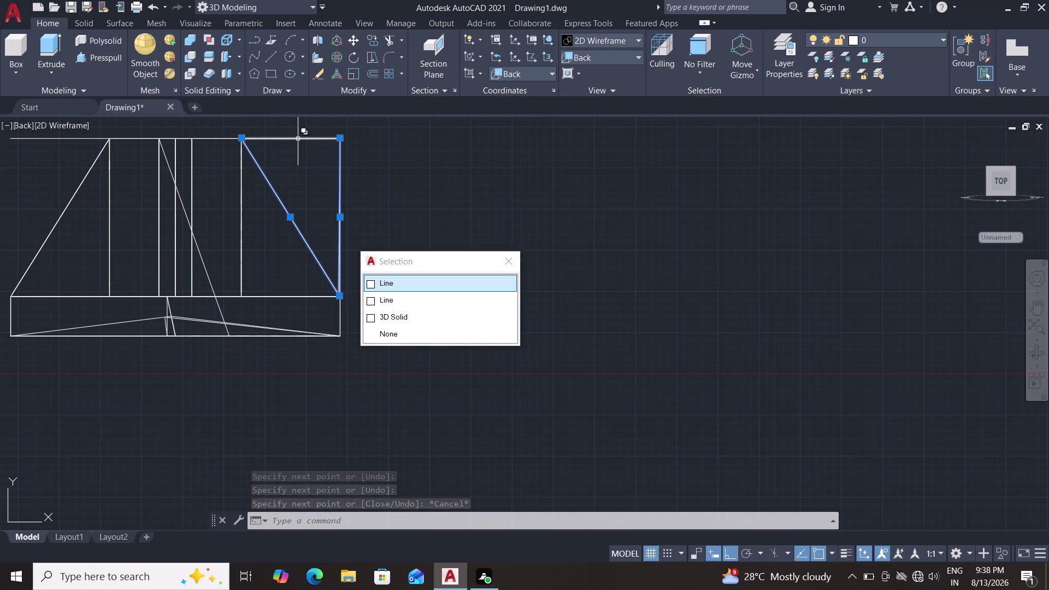
double_click(298, 139)
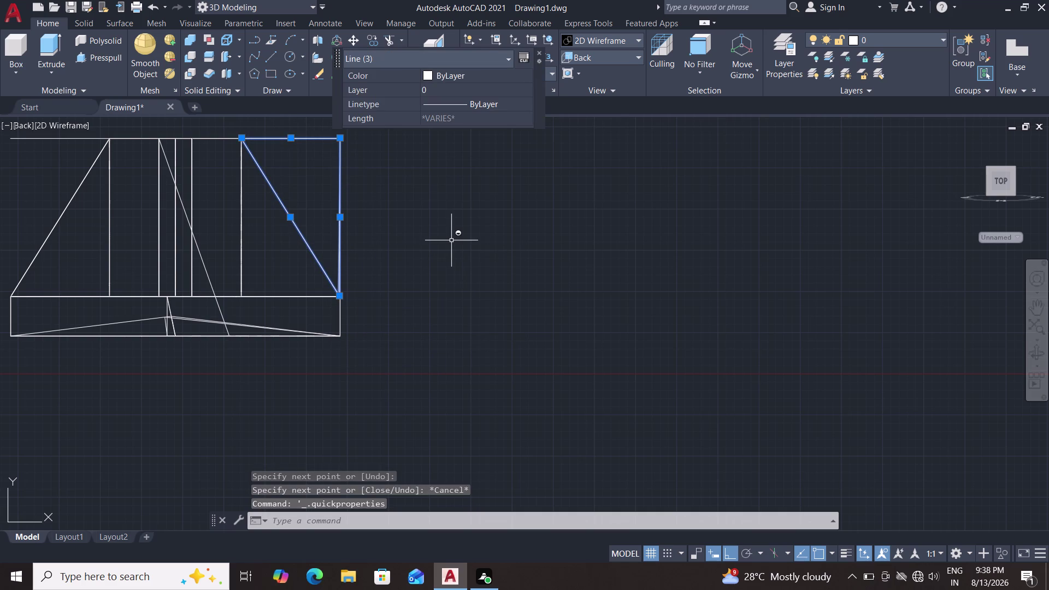
key(j)
key(Return)
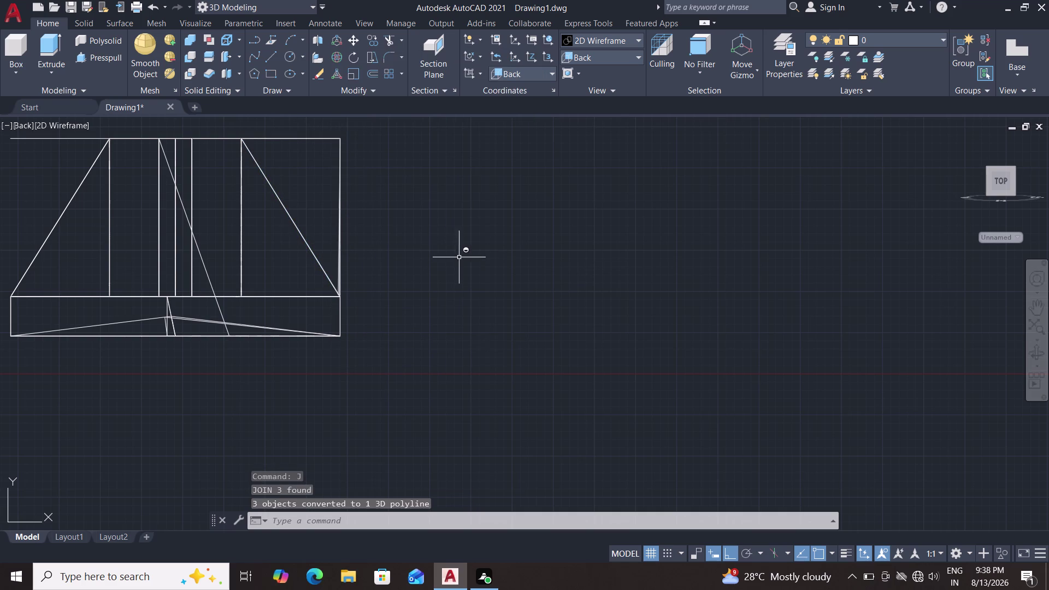
middle_drag(399, 275, 394, 296)
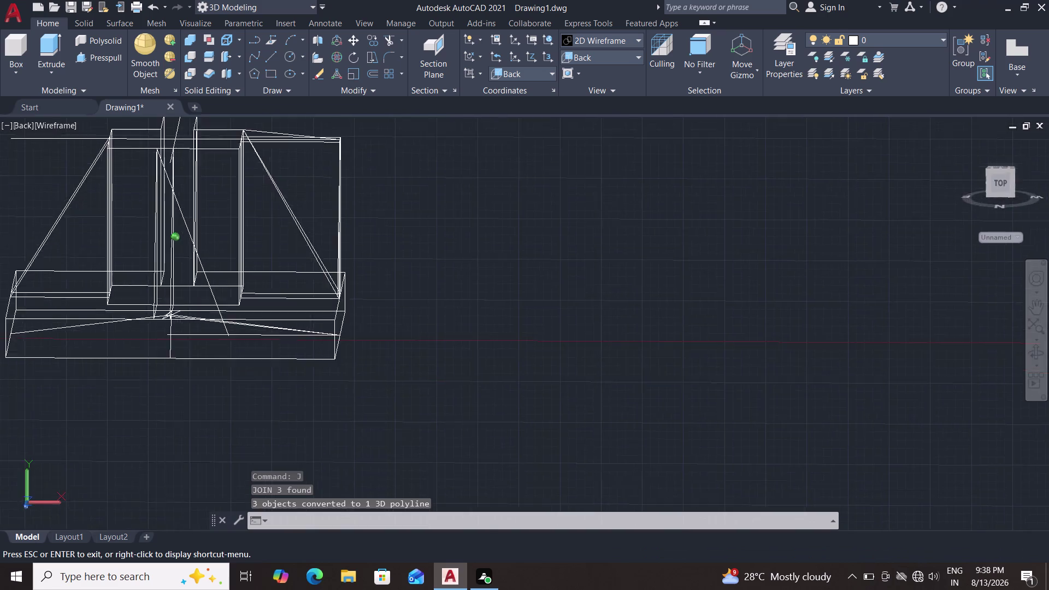
middle_drag(394, 296, 322, 336)
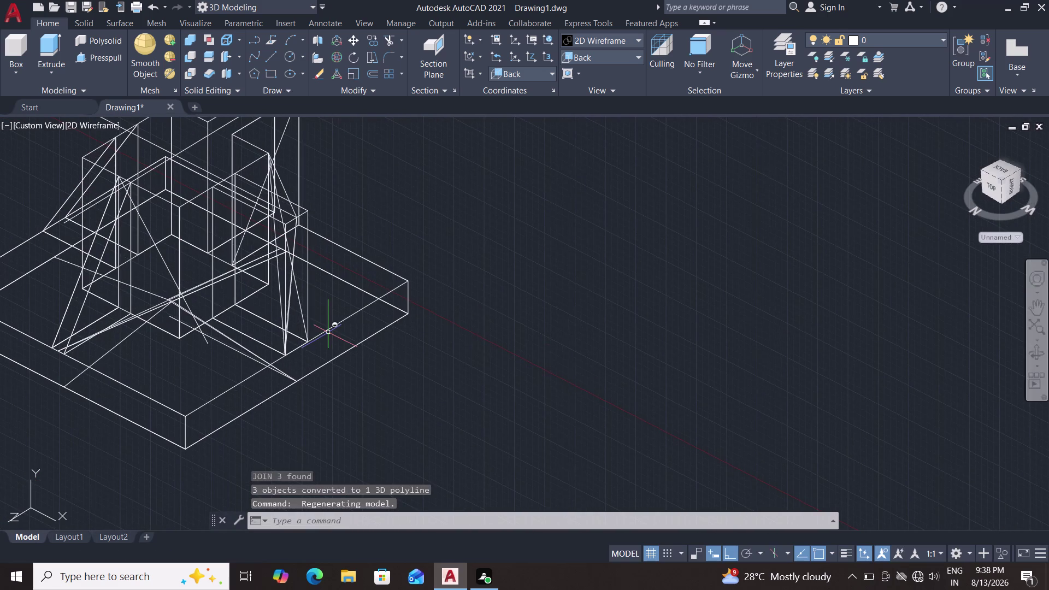
key(ctrl+z)
key(ctrl+z)
key(ctrl+z)
key(ctrl+z)
key(ctrl+z)
key(ctrl+z)
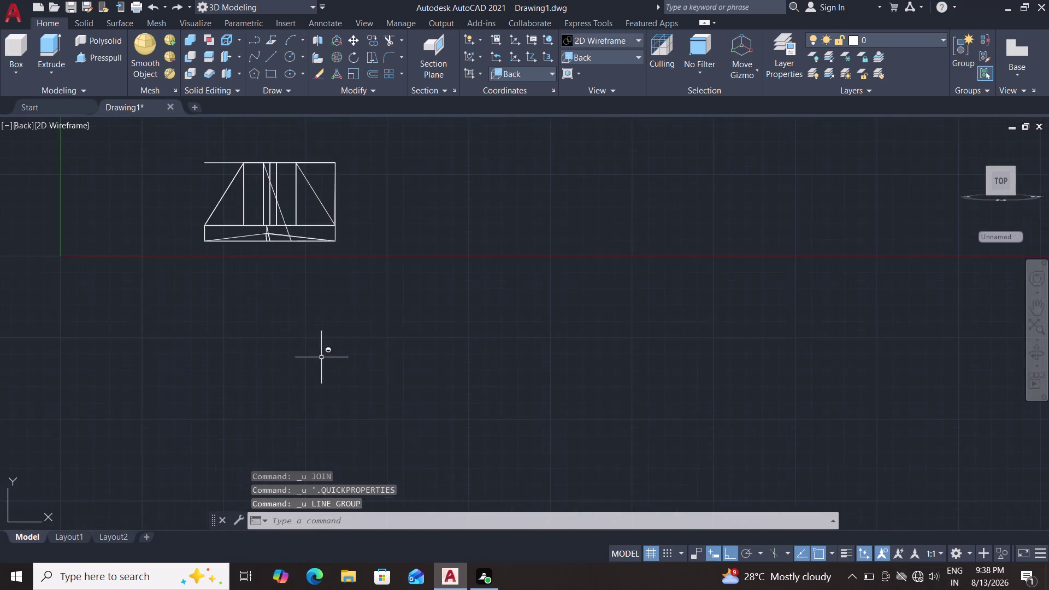
key(ctrl+z)
key(ctrl+z)
middle_drag(583, 262, 571, 317)
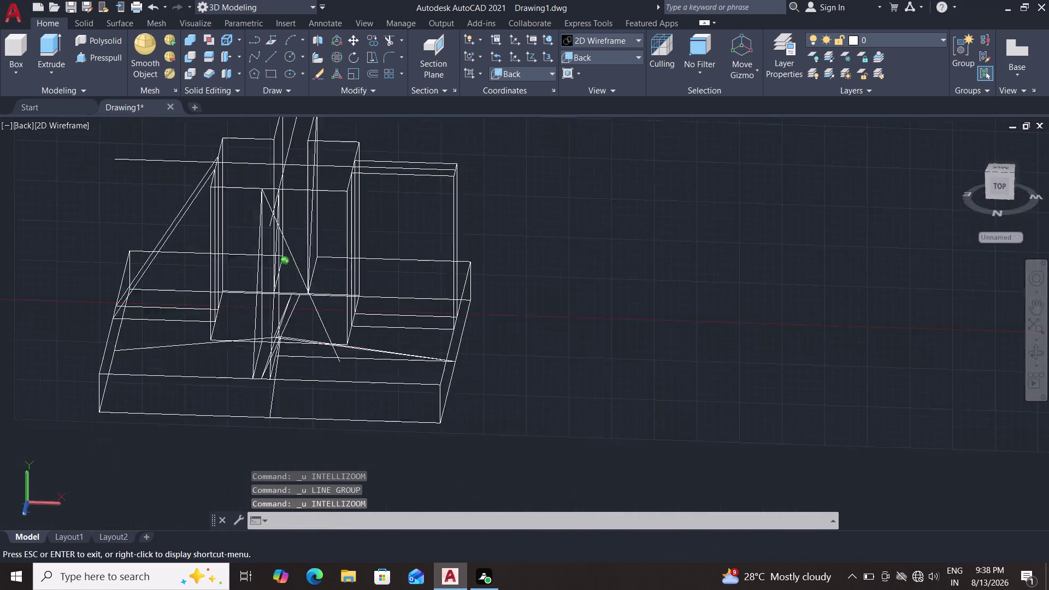
middle_drag(570, 316, 525, 315)
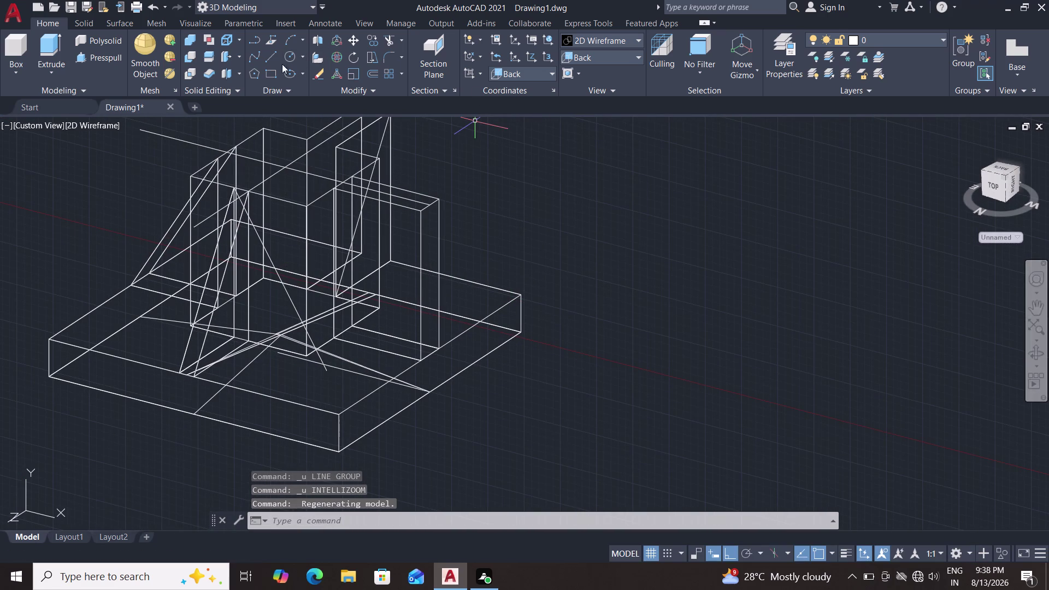
click(265, 59)
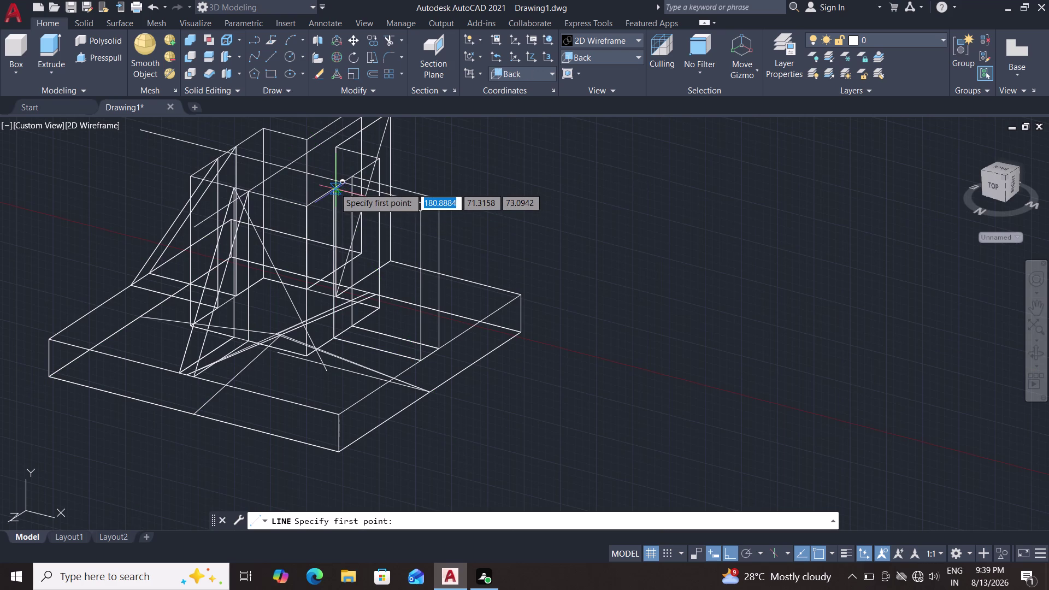
Draw rib outline lines from the column's top corner to the base and rib top.
scroll(down, 3)
scroll(up, 3)
scroll(up, 3)
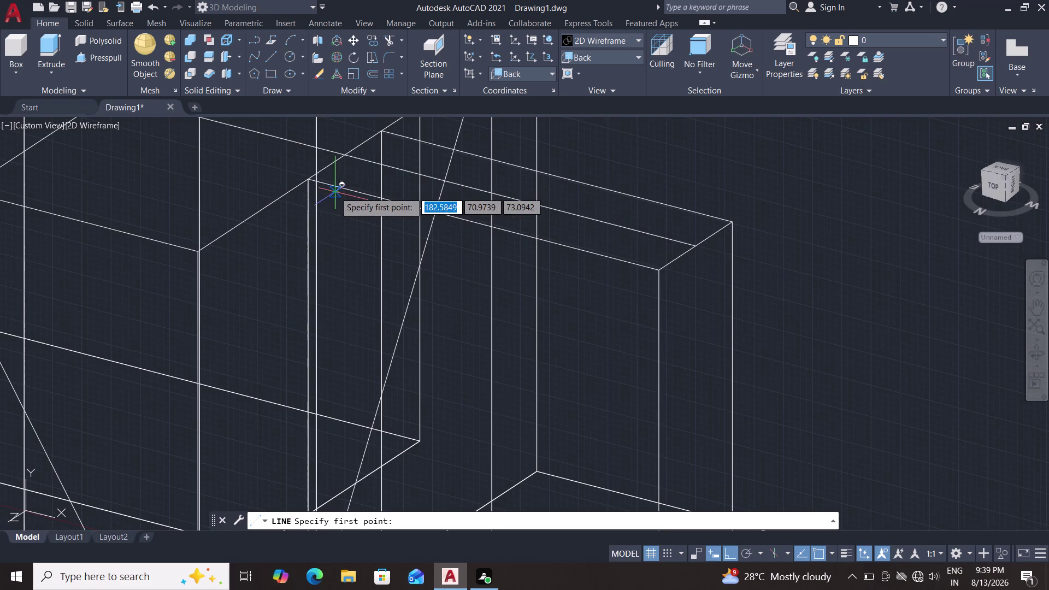
click(303, 175)
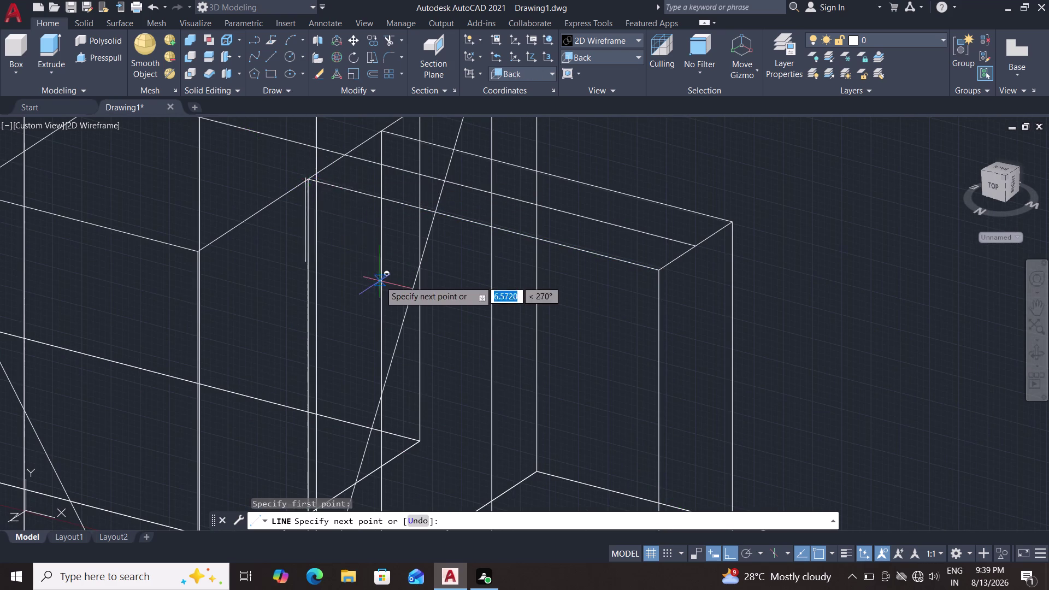
scroll(up, 3)
scroll(down, 3)
scroll(down, 3)
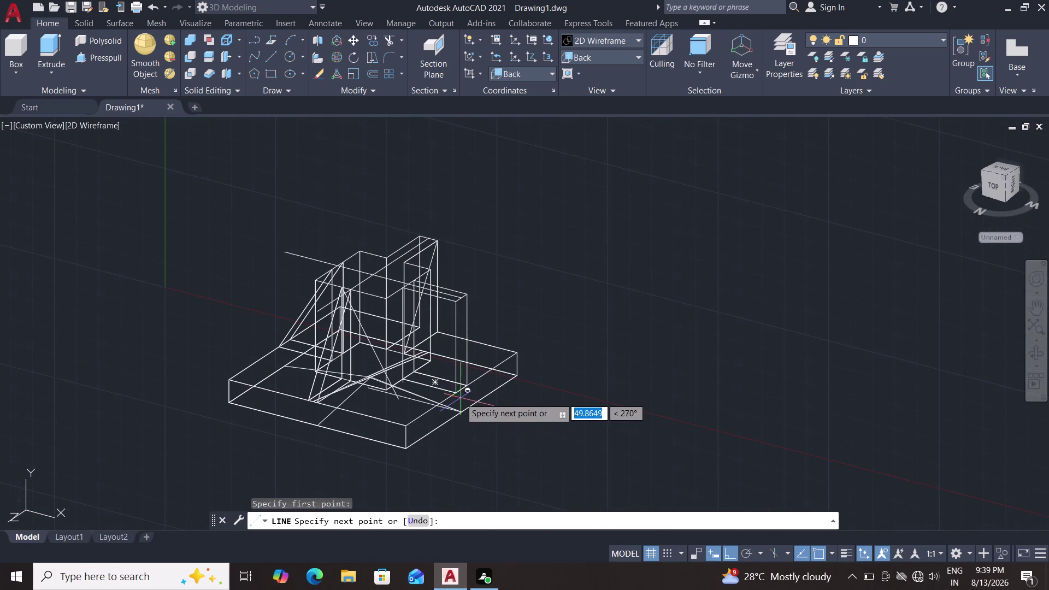
click(457, 392)
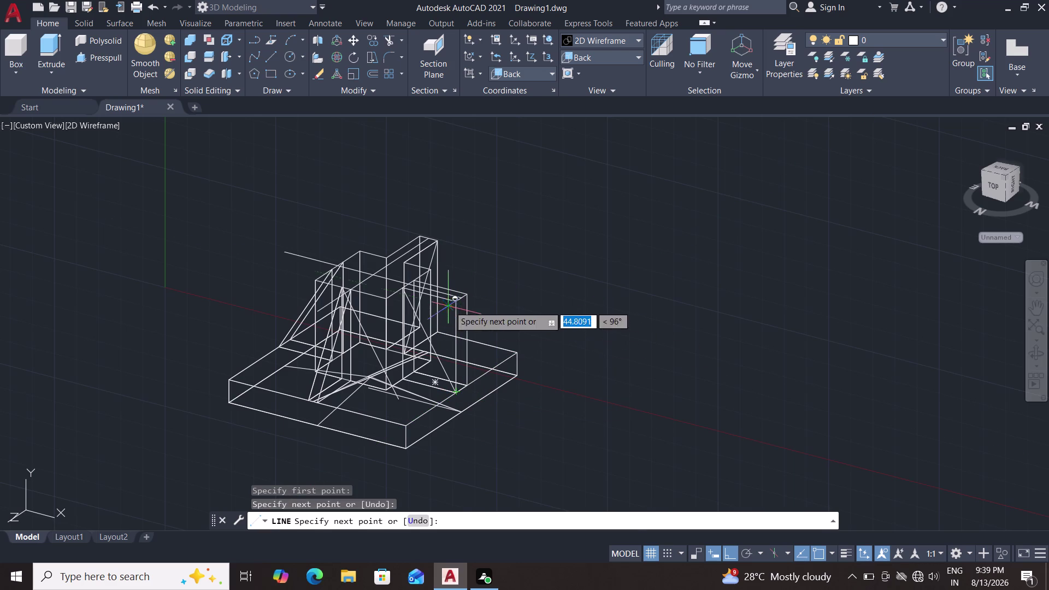
scroll(down, 3)
scroll(up, 3)
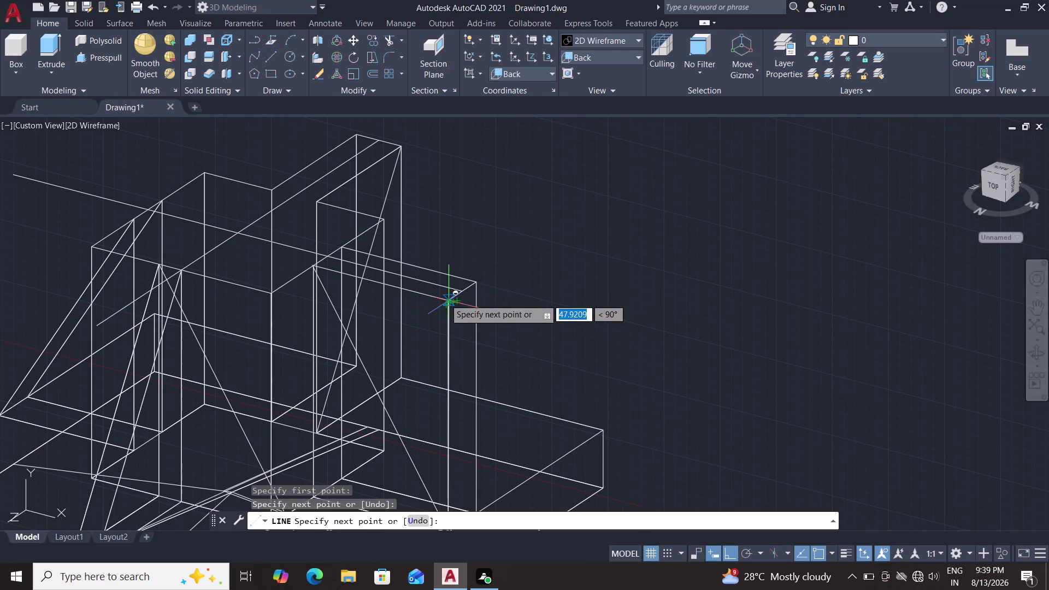
click(445, 299)
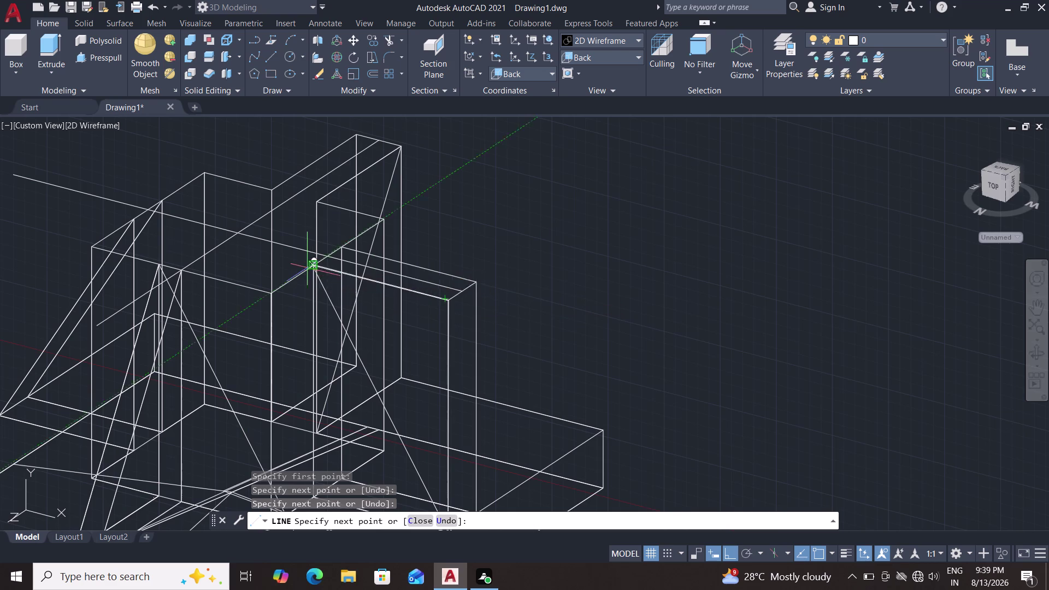
click(313, 265)
key(Escape)
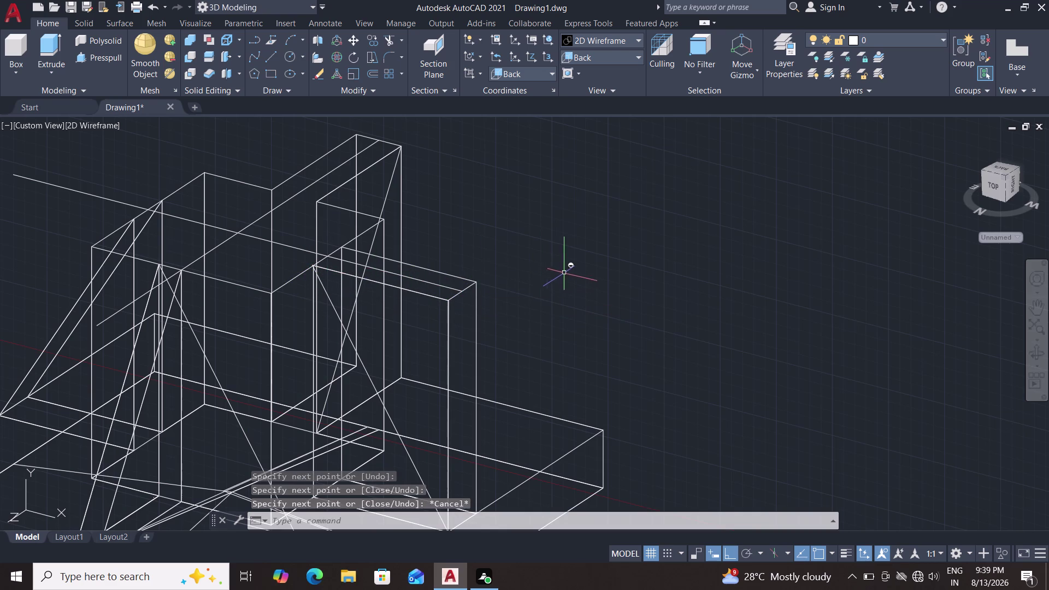
Orbit around the pedestal to inspect the rib outlines.
middle_drag(561, 282, 466, 319)
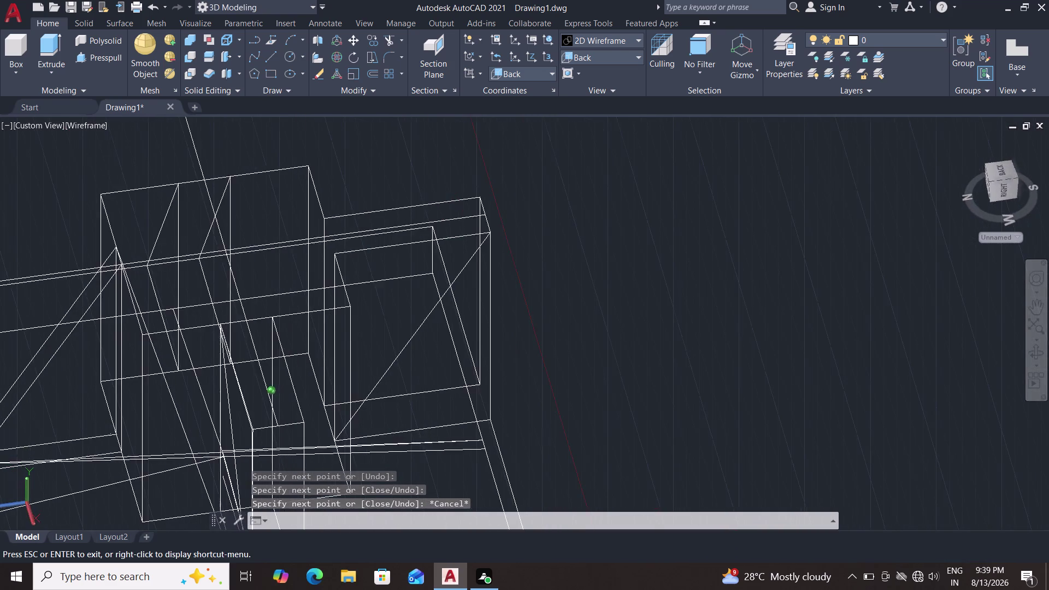
middle_drag(465, 319, 580, 265)
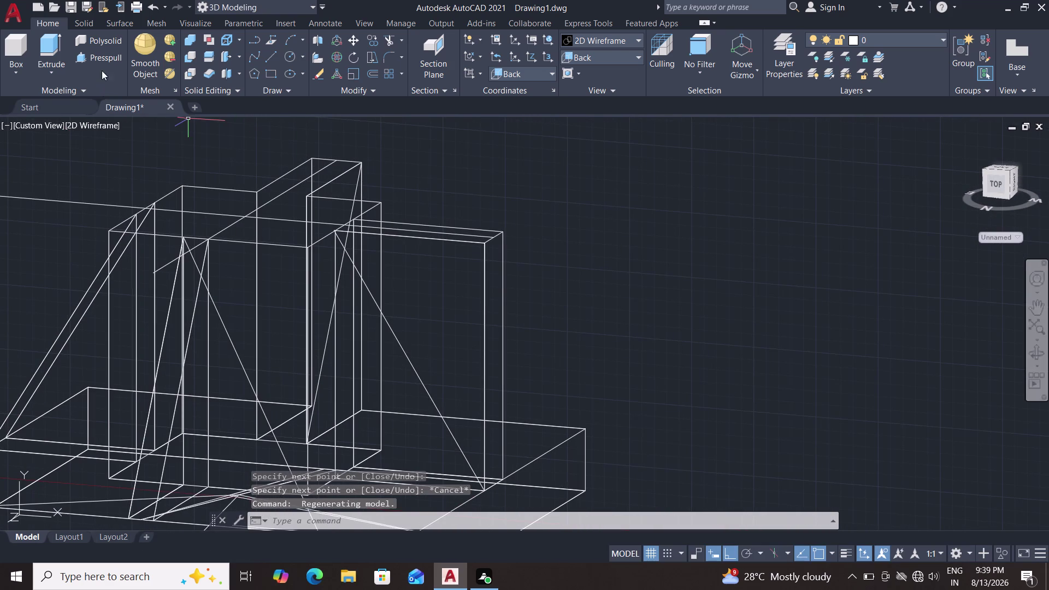
double_click(97, 58)
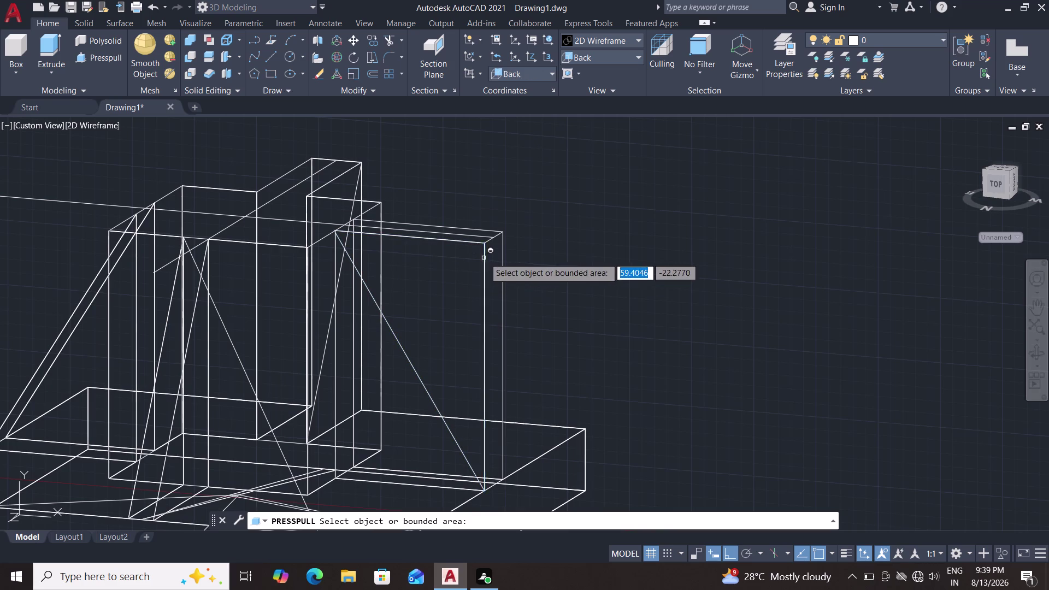
Press-pull the right rib outline into an extrusion and end the command.
click(468, 274)
click(640, 237)
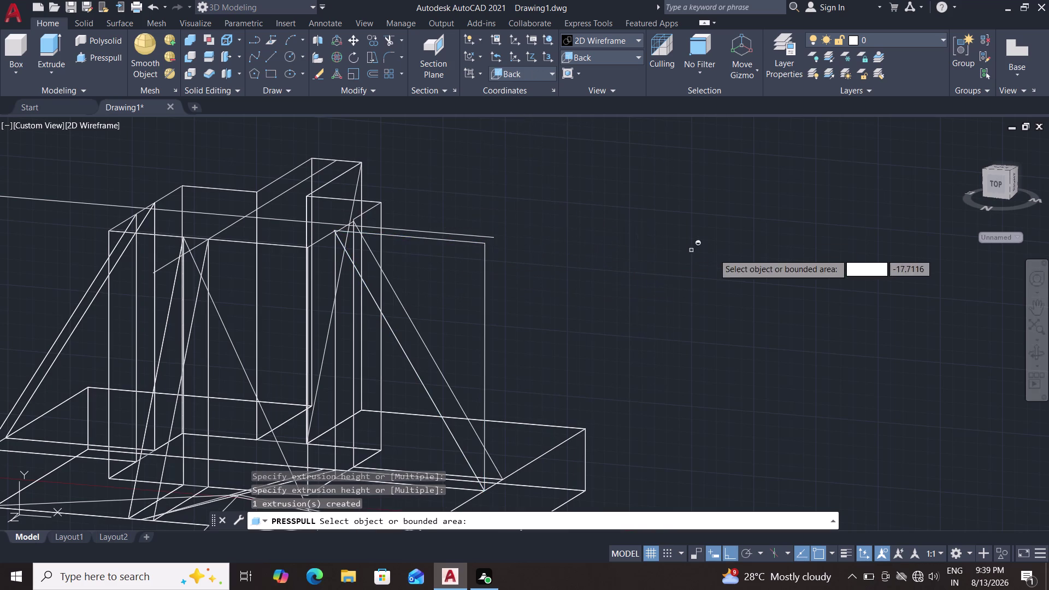
key(Escape)
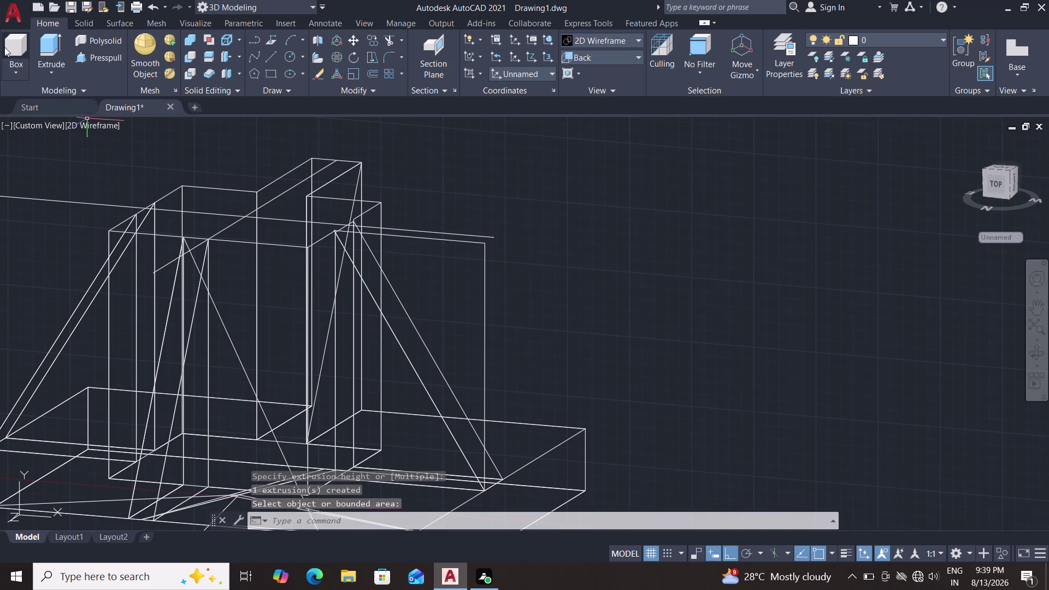
key(Escape)
double_click(112, 125)
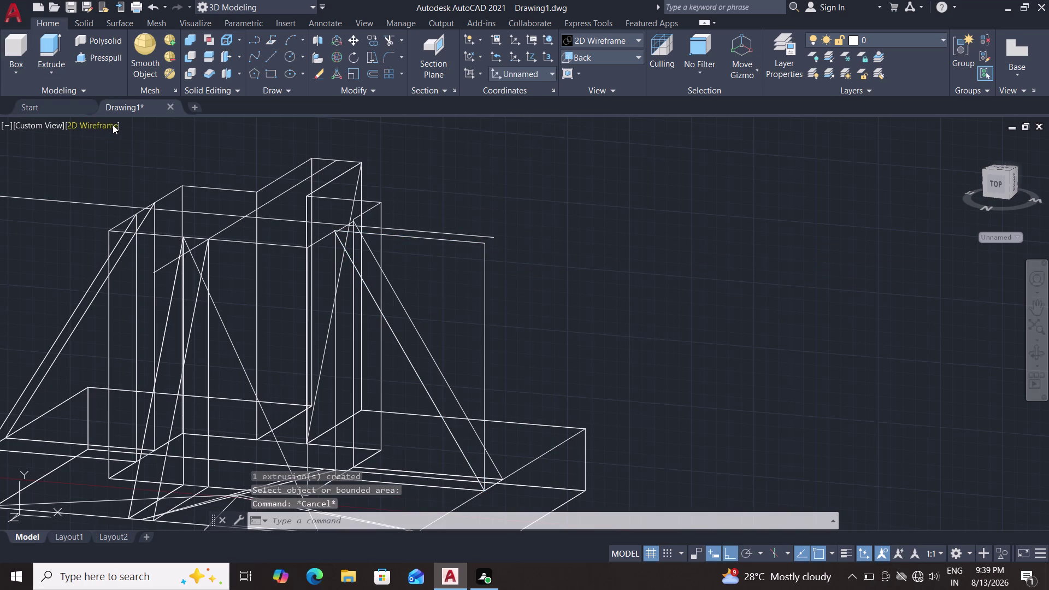
click(112, 126)
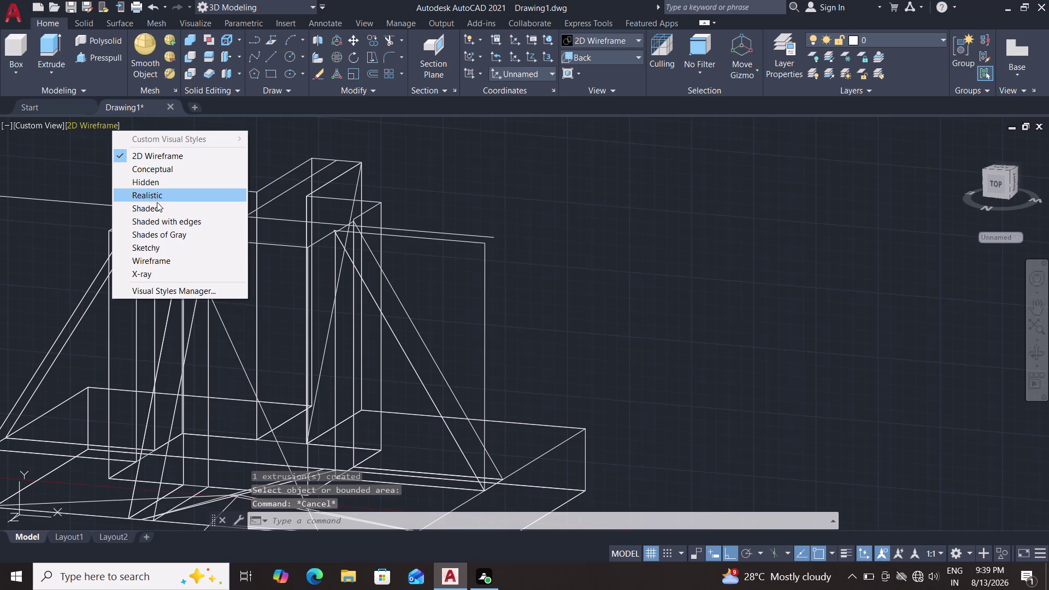
Switch the visual style to Shades of Gray and orbit the shaded pedestal.
triple_click(172, 240)
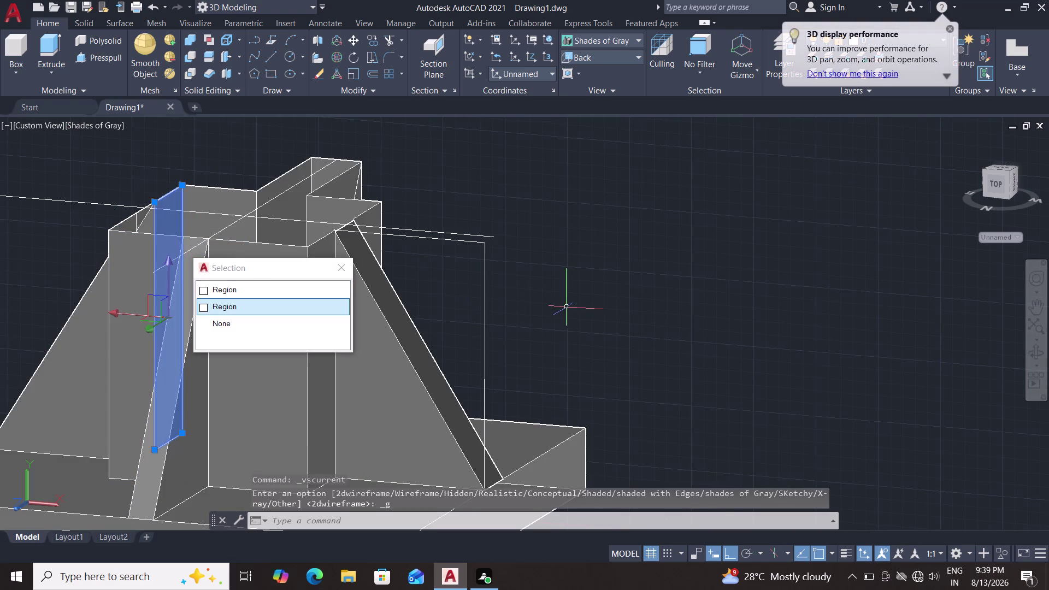
middle_drag(571, 290, 546, 350)
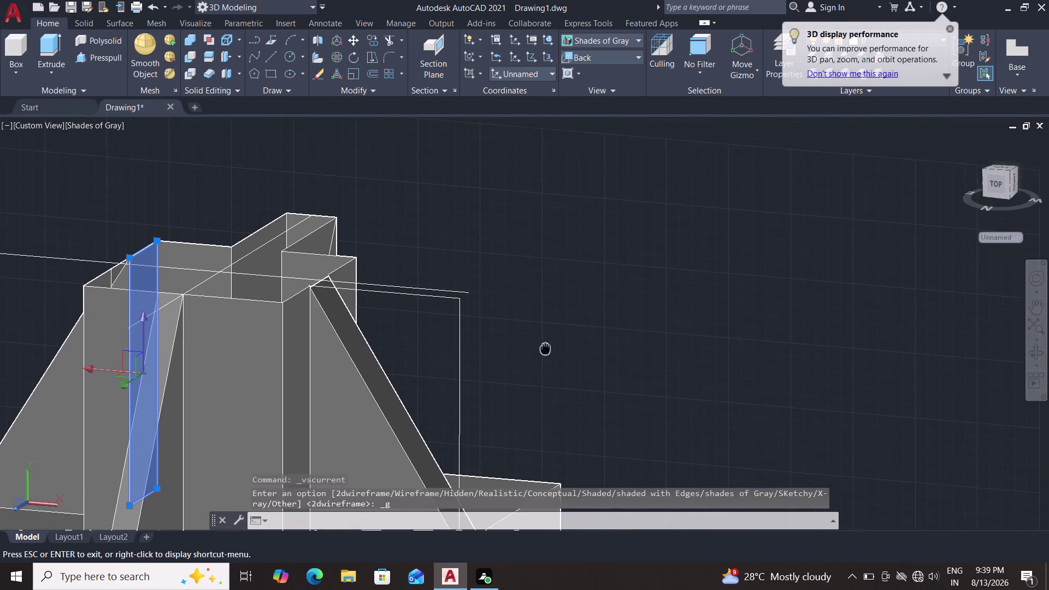
middle_drag(546, 350, 564, 260)
middle_drag(569, 194, 539, 232)
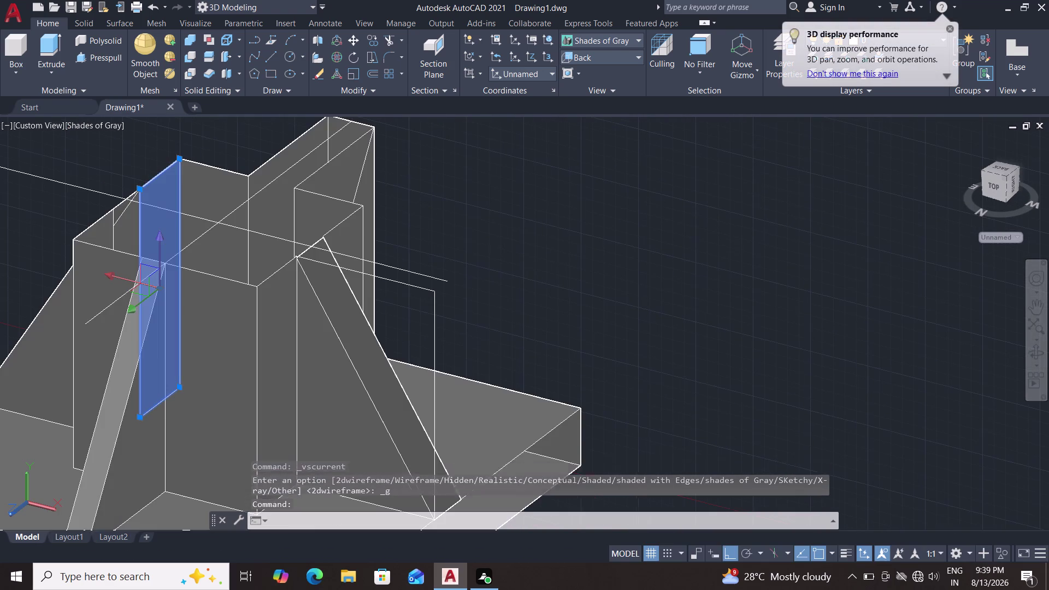
middle_drag(520, 263, 476, 289)
scroll(down, 3)
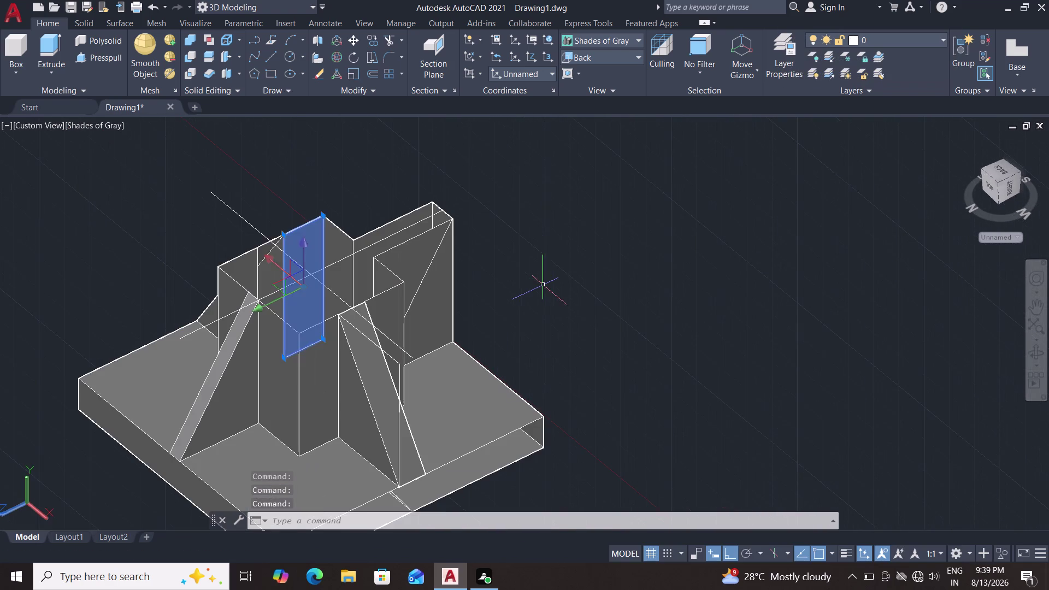
key(Escape)
key(Escape)
Orbit to a view from directly above, then back to an angled view.
middle_drag(531, 216, 535, 237)
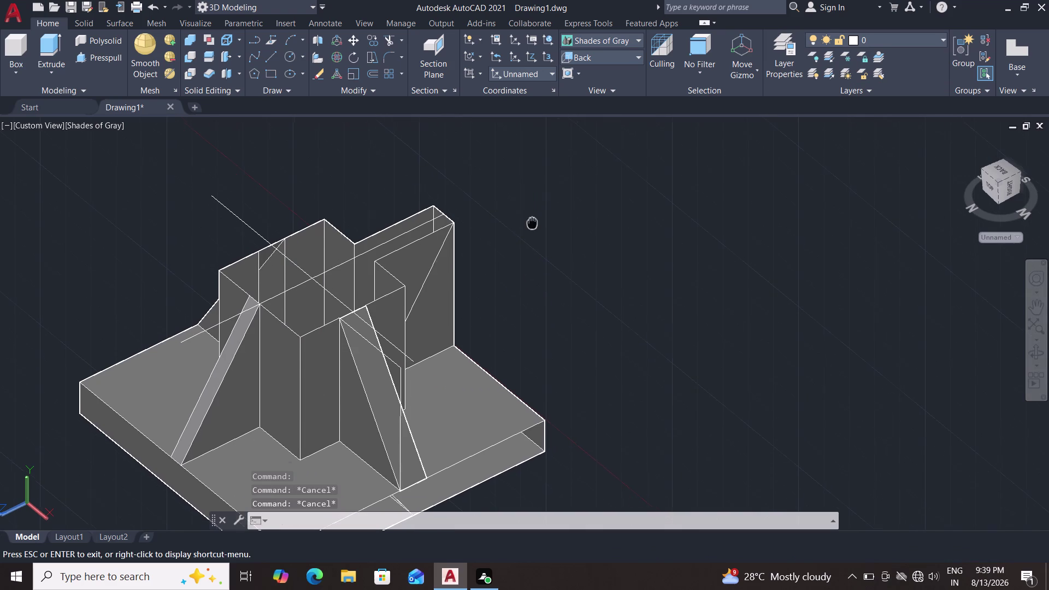
middle_drag(536, 237, 638, 190)
middle_drag(643, 185, 654, 283)
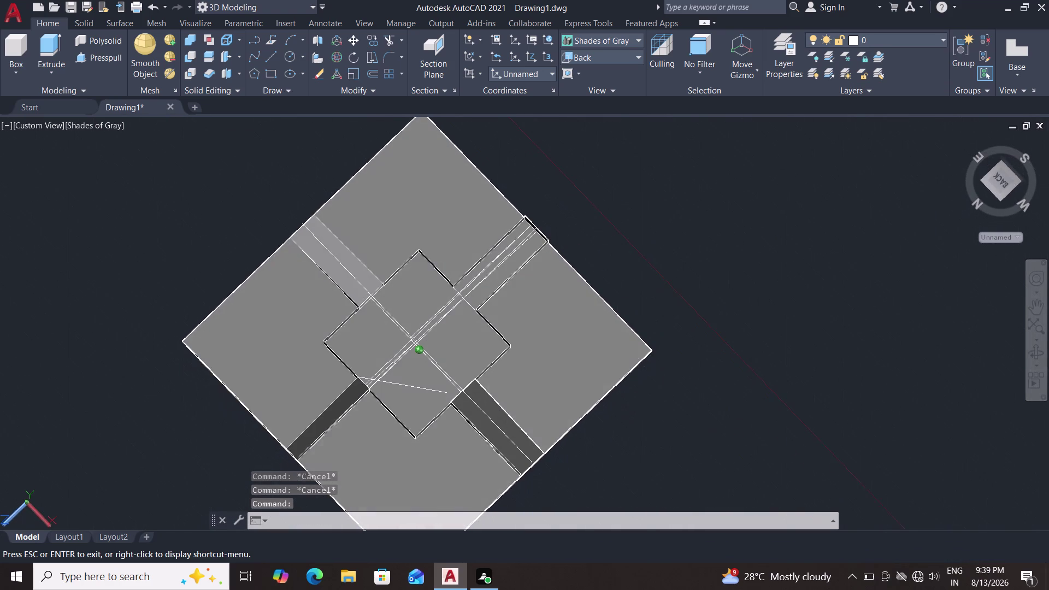
middle_drag(654, 283, 656, 292)
middle_drag(684, 274, 572, 180)
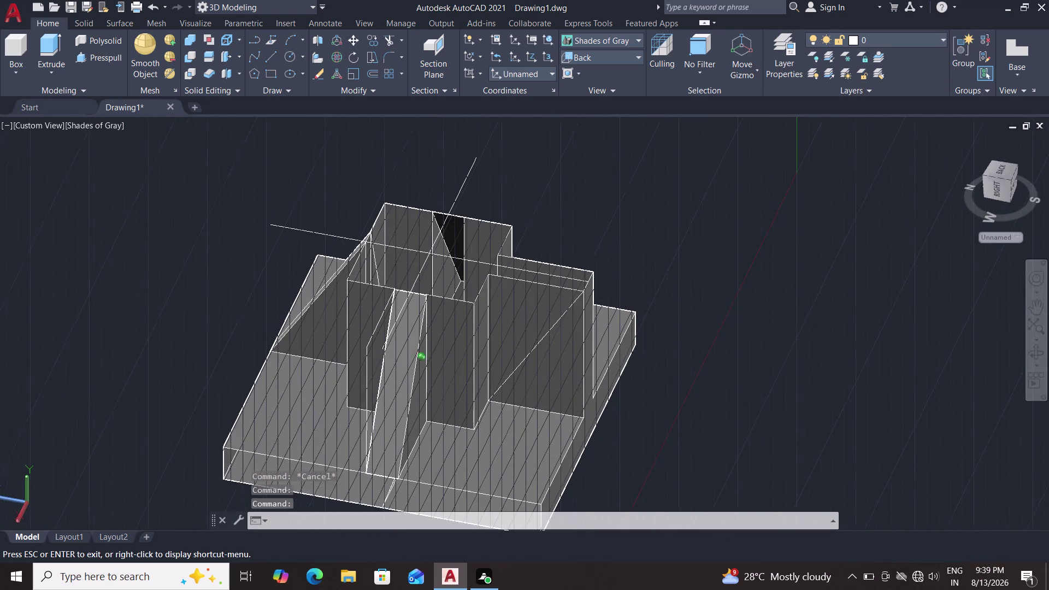
middle_drag(572, 179, 572, 182)
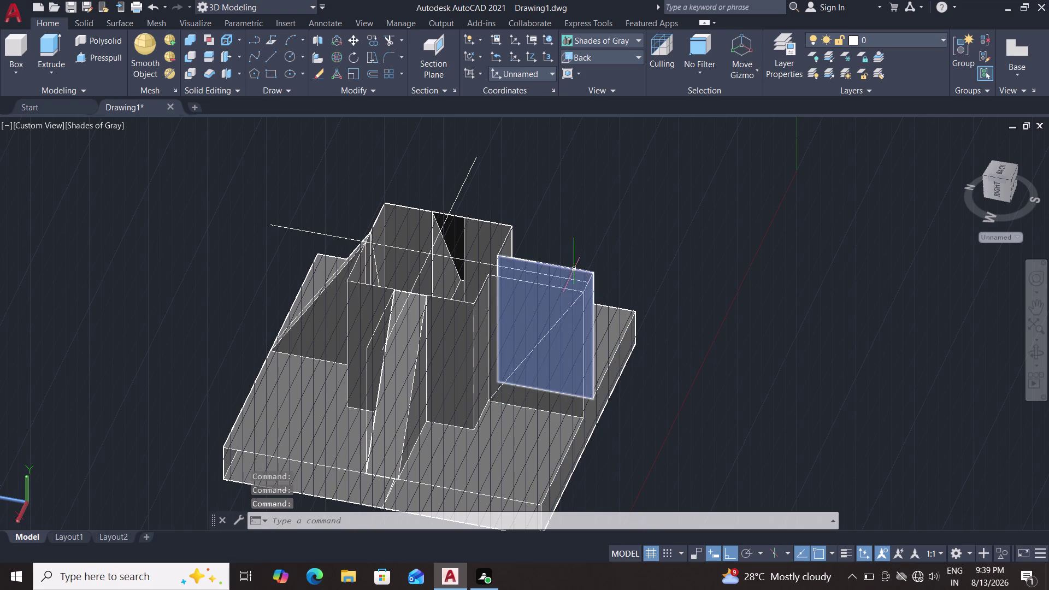
Delete the leftover region beside the column using selection cycling.
click(568, 335)
key(Delete)
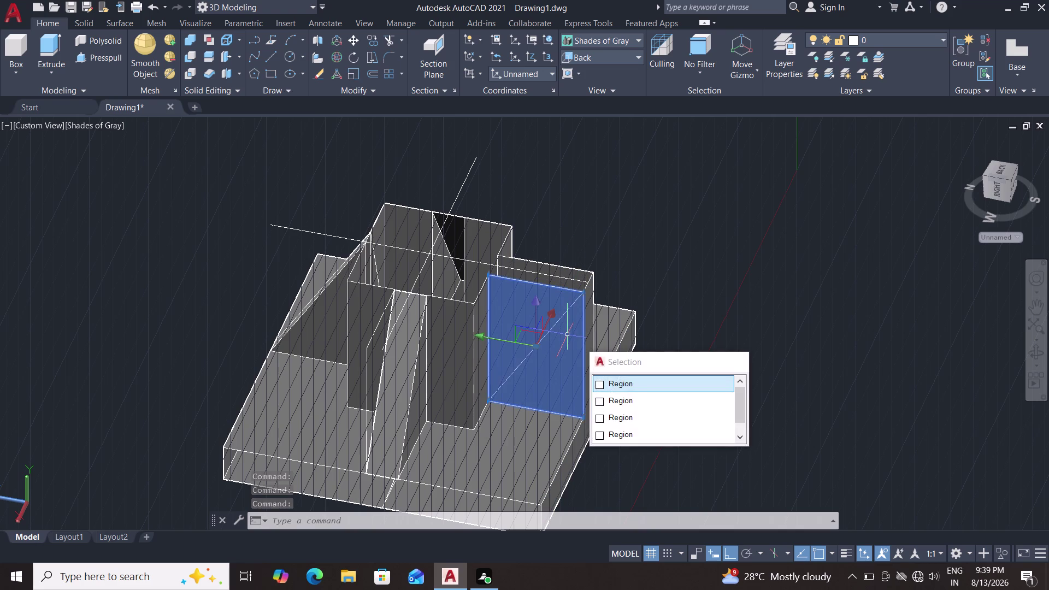
click(578, 342)
key(Delete)
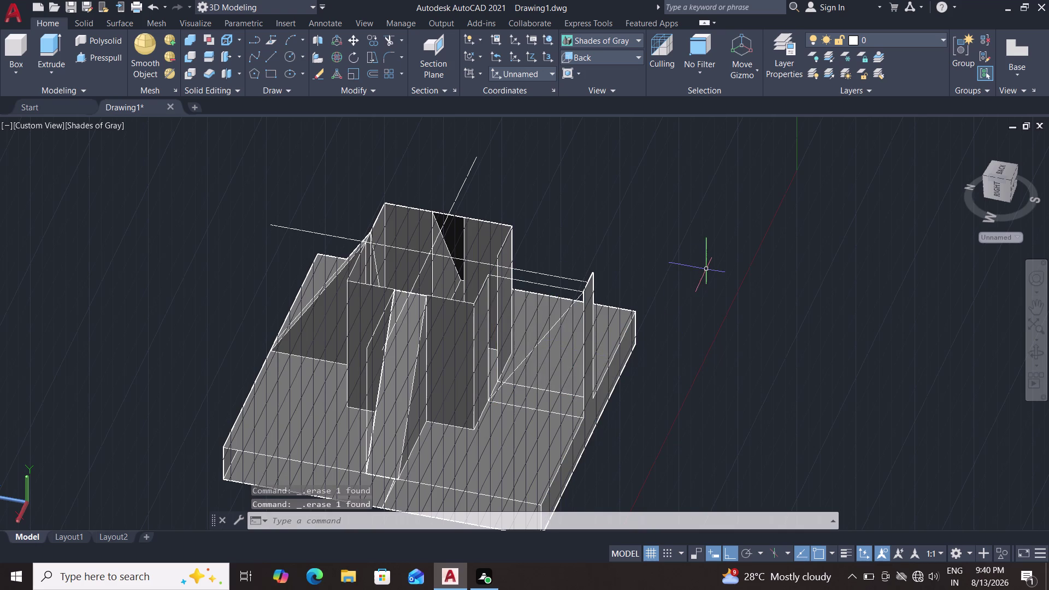
middle_drag(705, 271, 679, 278)
middle_click(682, 261)
key(Escape)
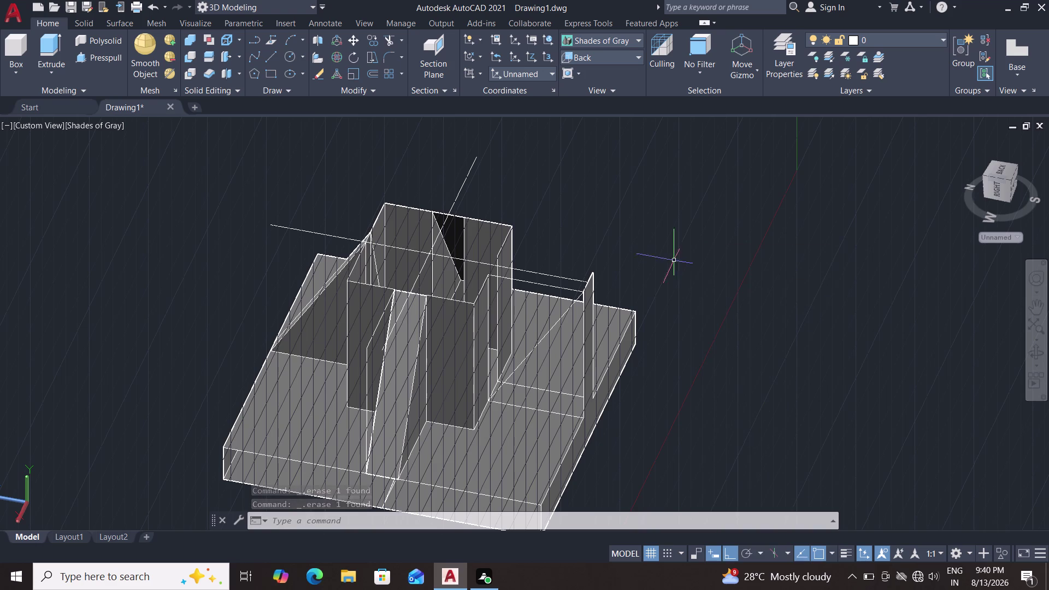
Try selecting the overlapping leftover regions on the base, cancelling wrong picks.
middle_drag(664, 280, 621, 274)
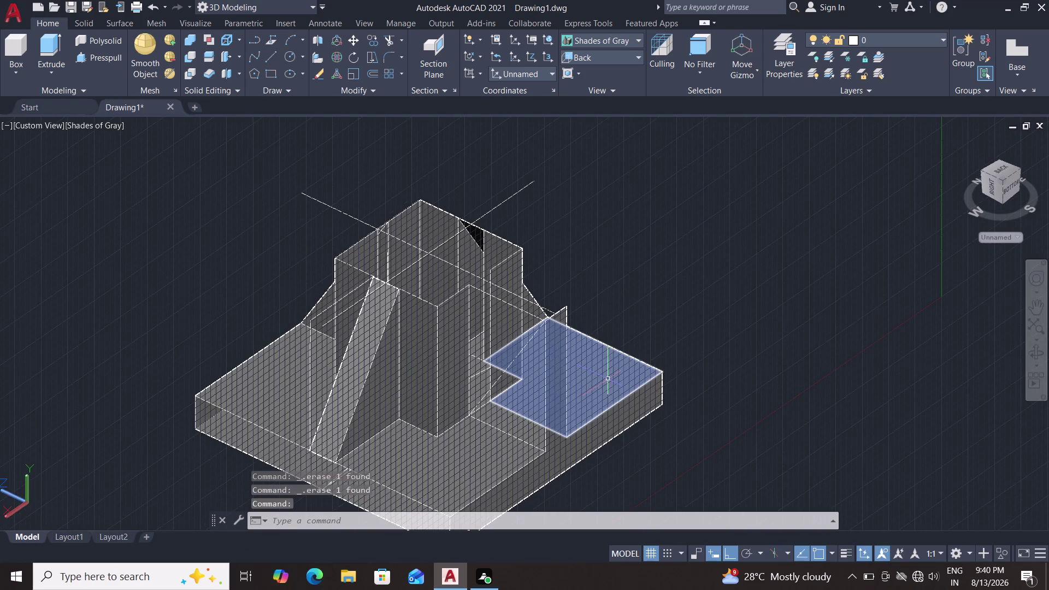
double_click(559, 375)
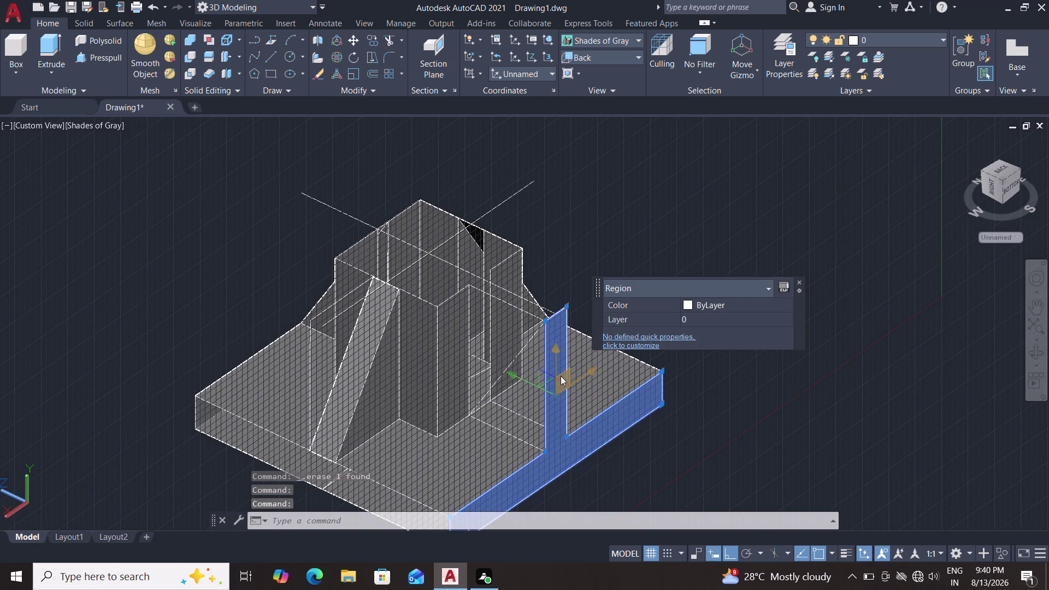
key(Escape)
double_click(558, 367)
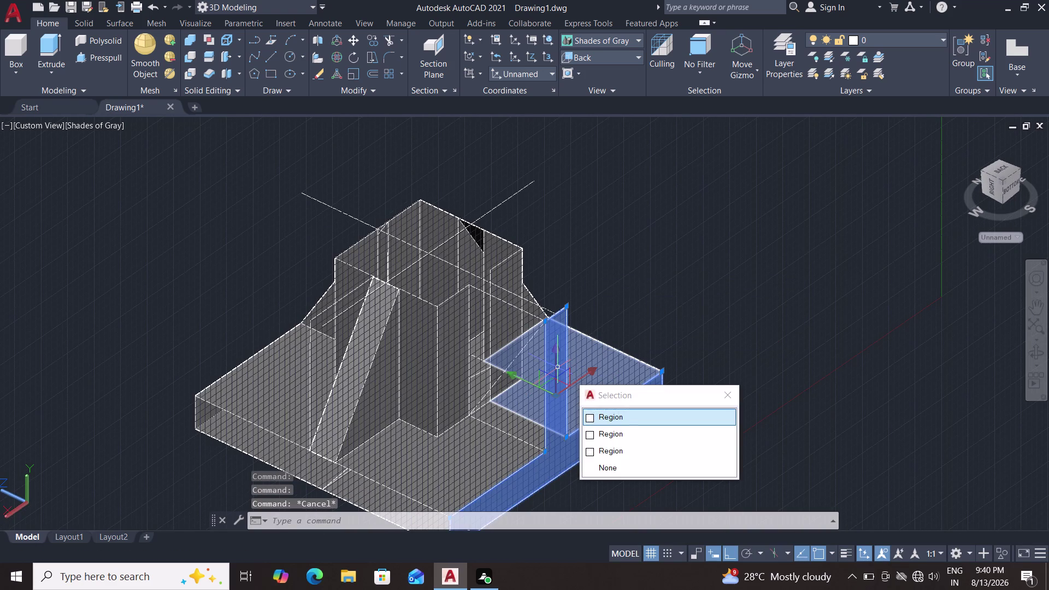
click(622, 433)
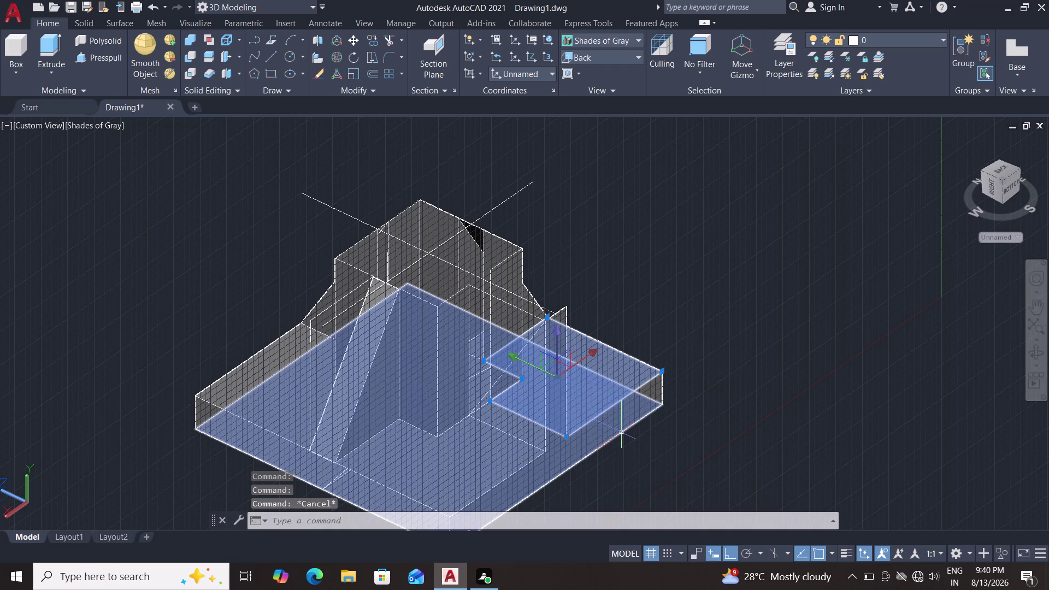
key(Escape)
click(569, 349)
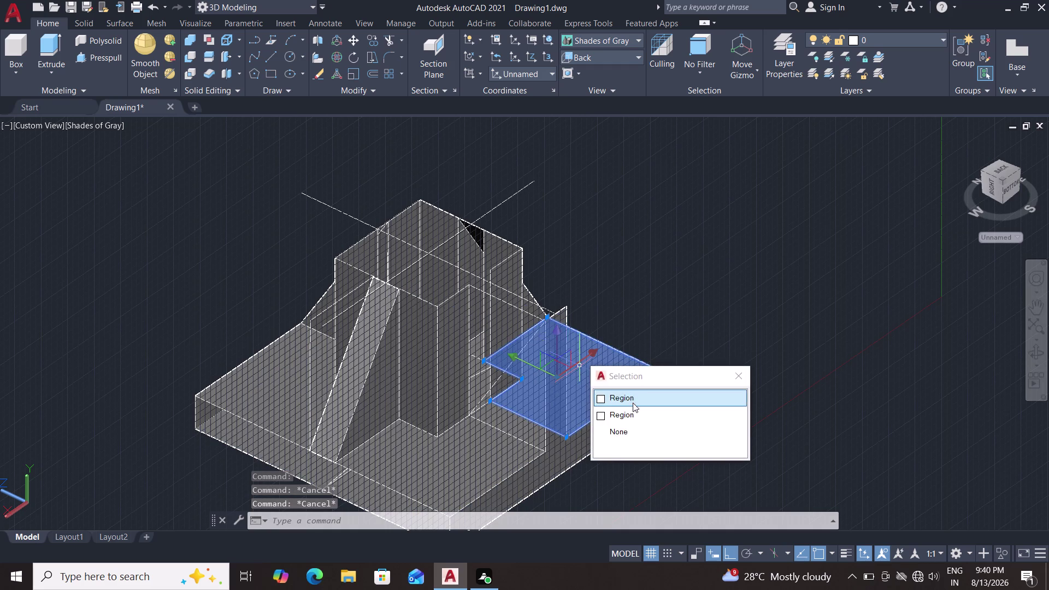
click(678, 265)
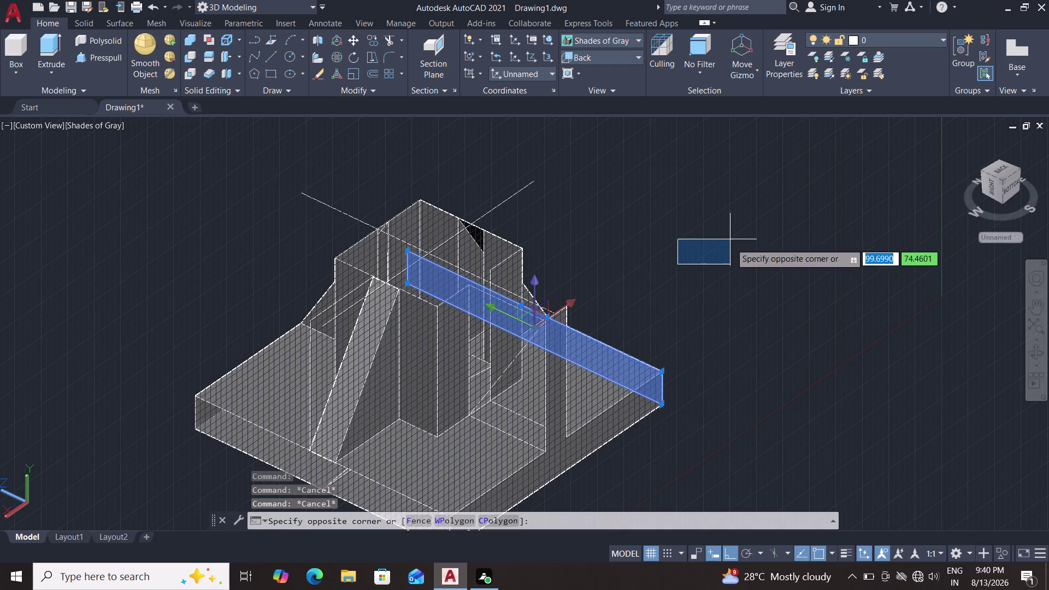
key(Escape)
key(Escape)
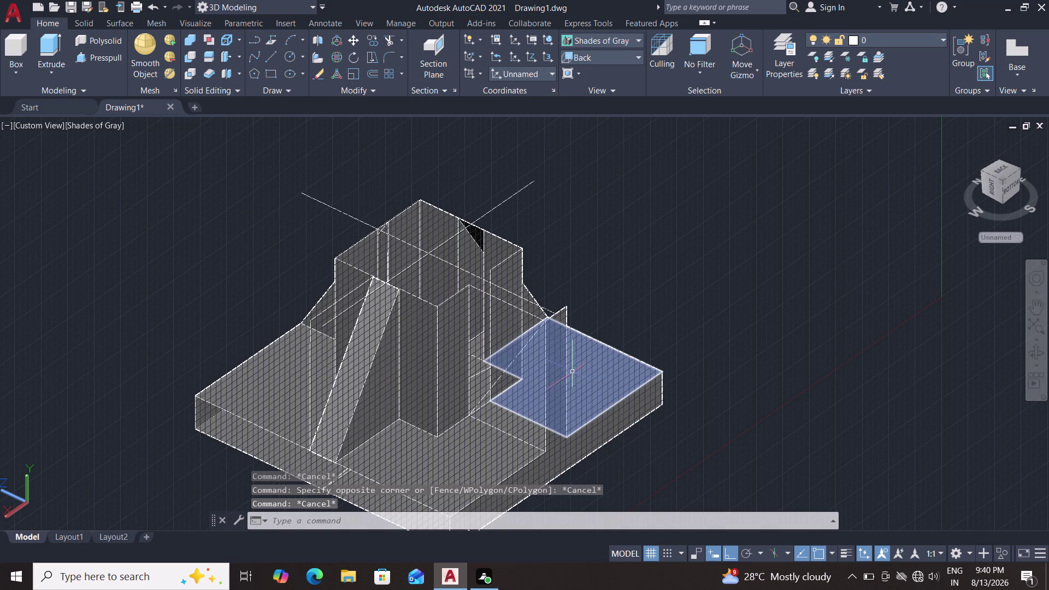
Delete the upright leftover region on the base and orbit to check.
click(551, 387)
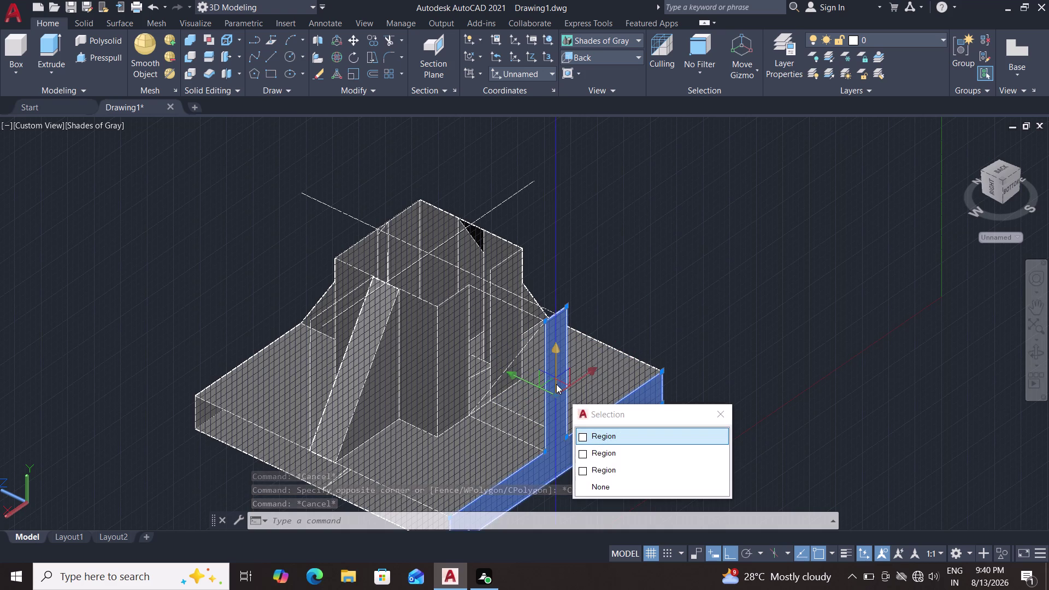
key(Delete)
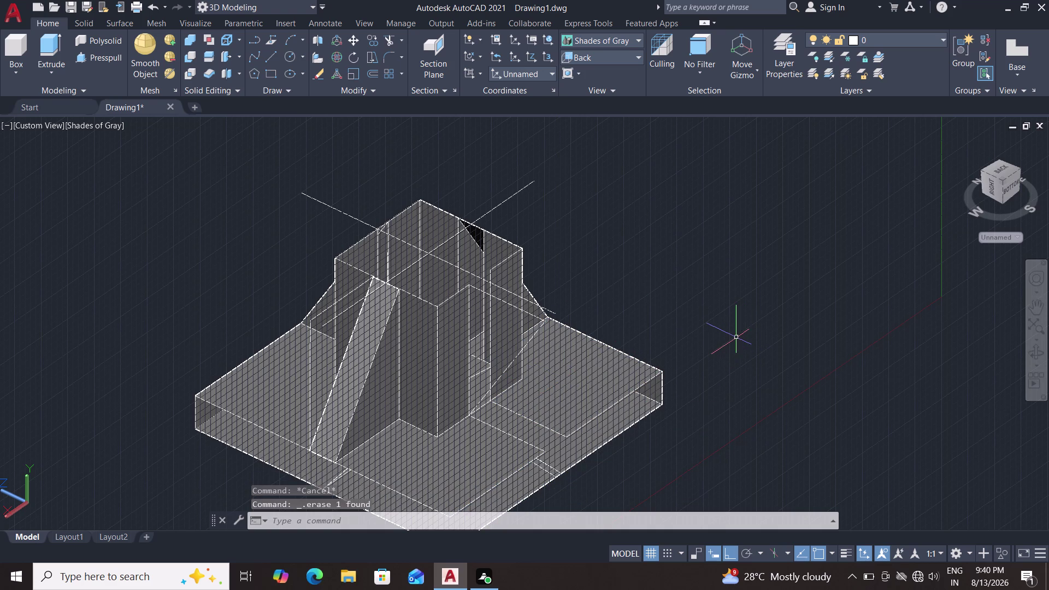
middle_drag(733, 339, 674, 280)
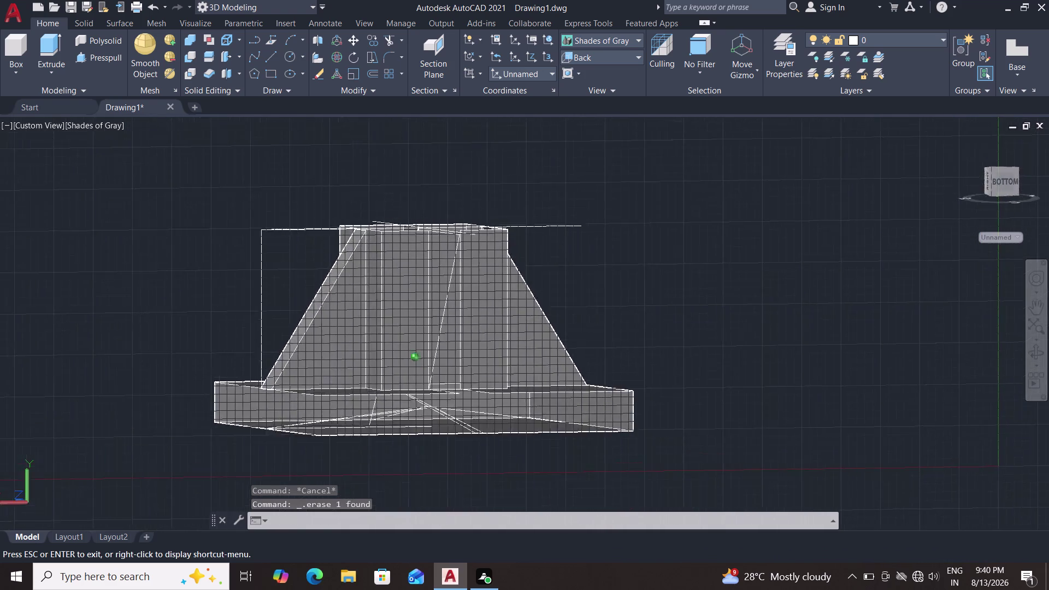
middle_drag(674, 280, 722, 309)
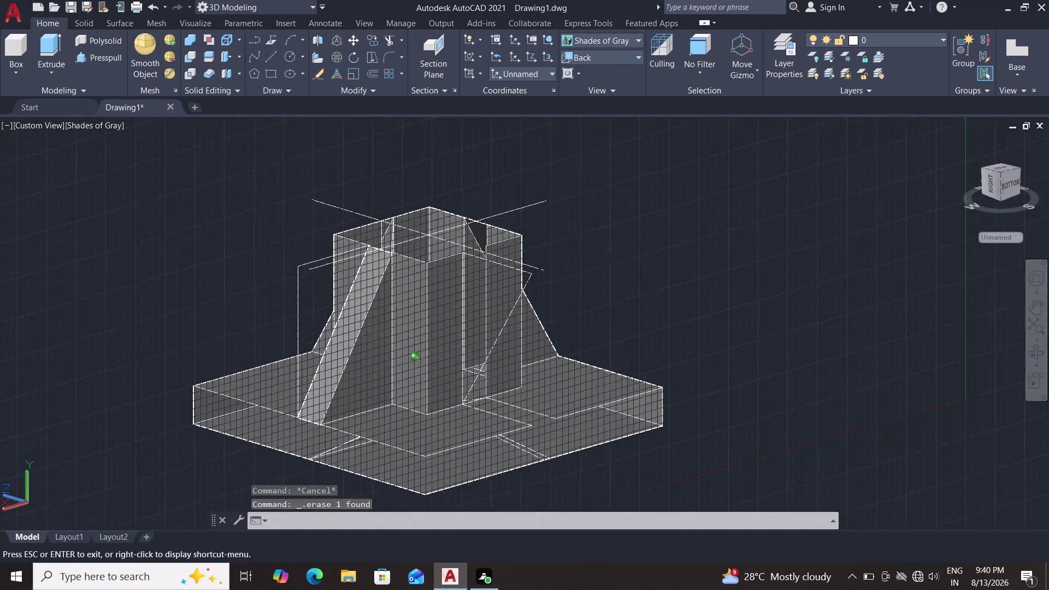
Orbit to look down on the base, then start and cancel a rectangle.
middle_drag(722, 310, 728, 328)
scroll(up, 3)
scroll(down, 3)
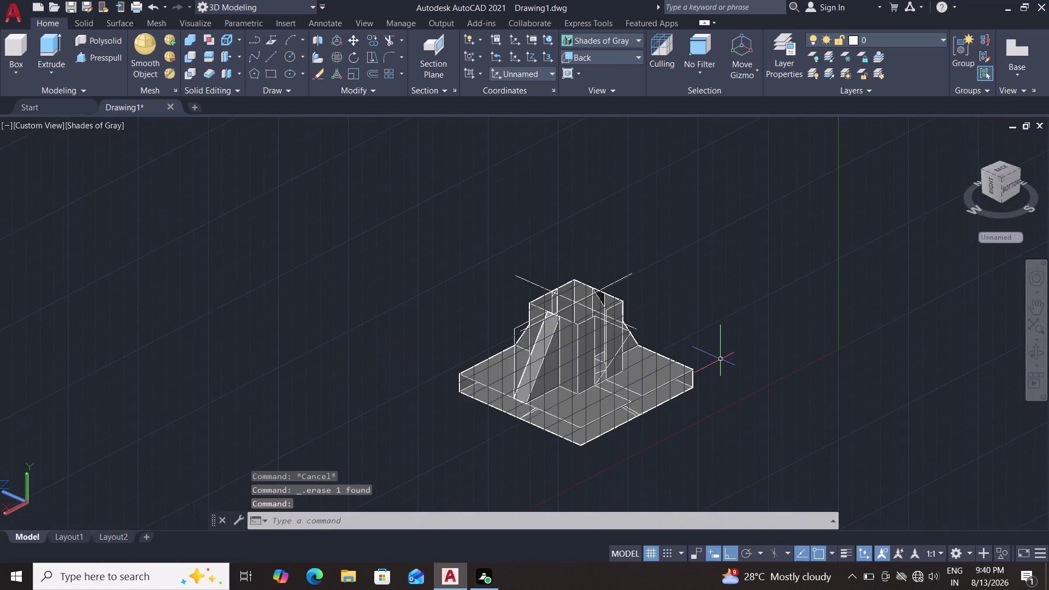
scroll(up, 3)
middle_drag(716, 373, 716, 380)
middle_drag(715, 343, 717, 415)
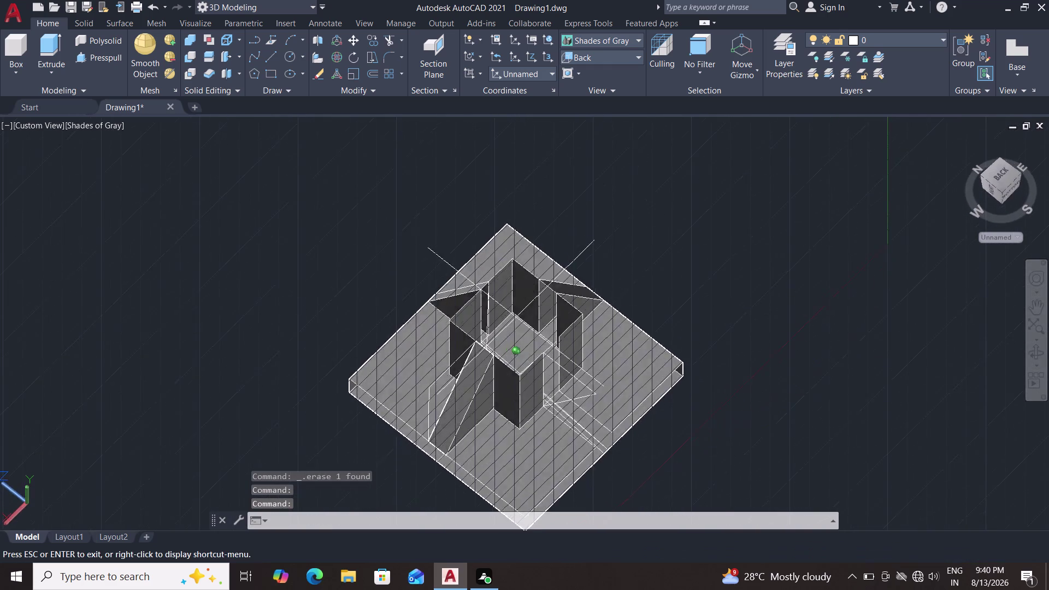
middle_drag(717, 415, 717, 447)
scroll(down, 3)
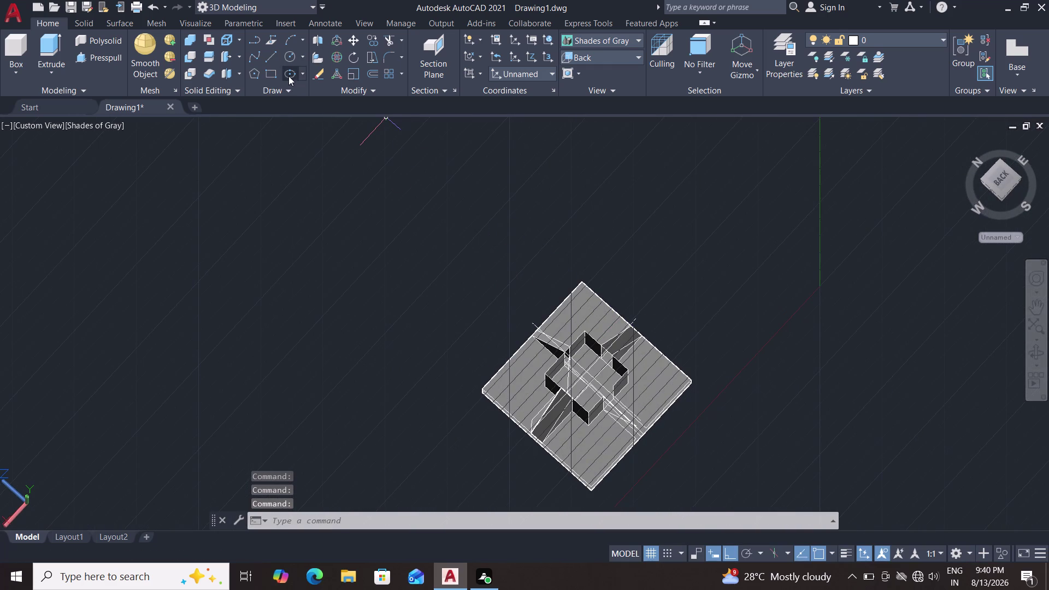
click(270, 78)
scroll(up, 3)
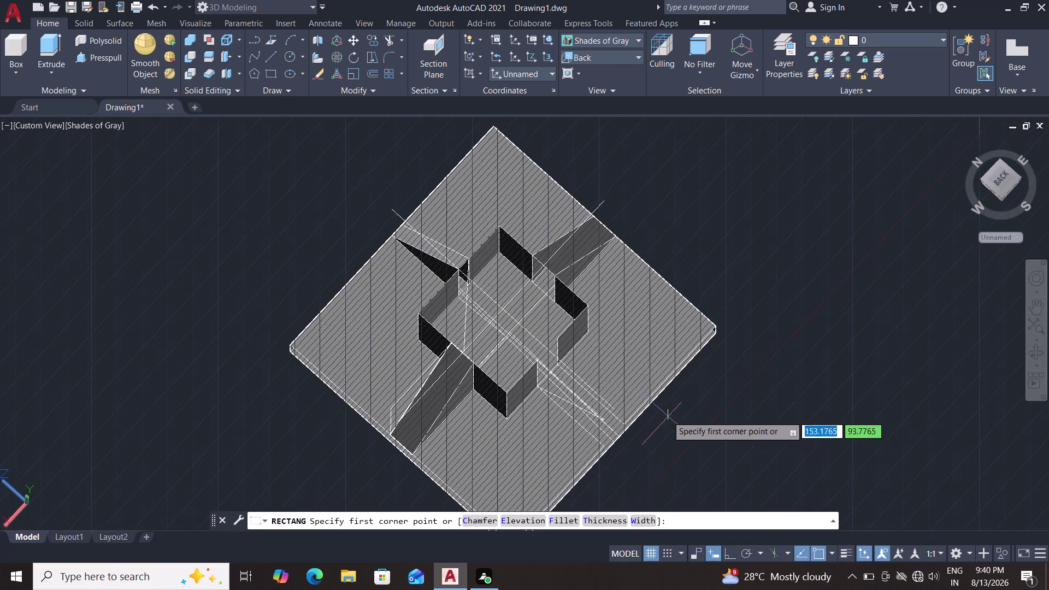
scroll(up, 3)
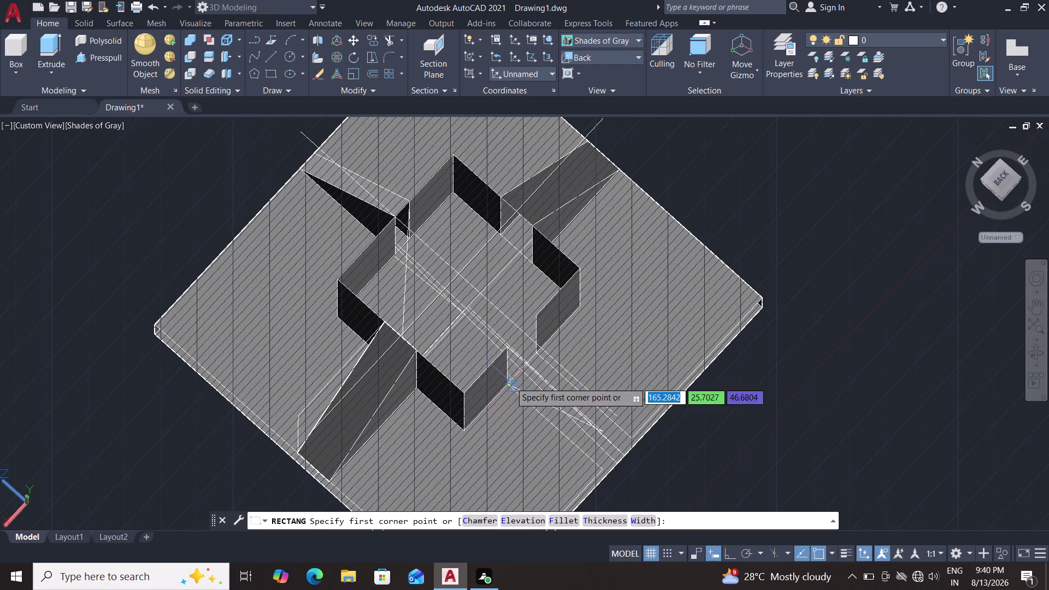
key(Escape)
Delete the leftover triangular outline lines beside the central column.
middle_drag(853, 329, 853, 297)
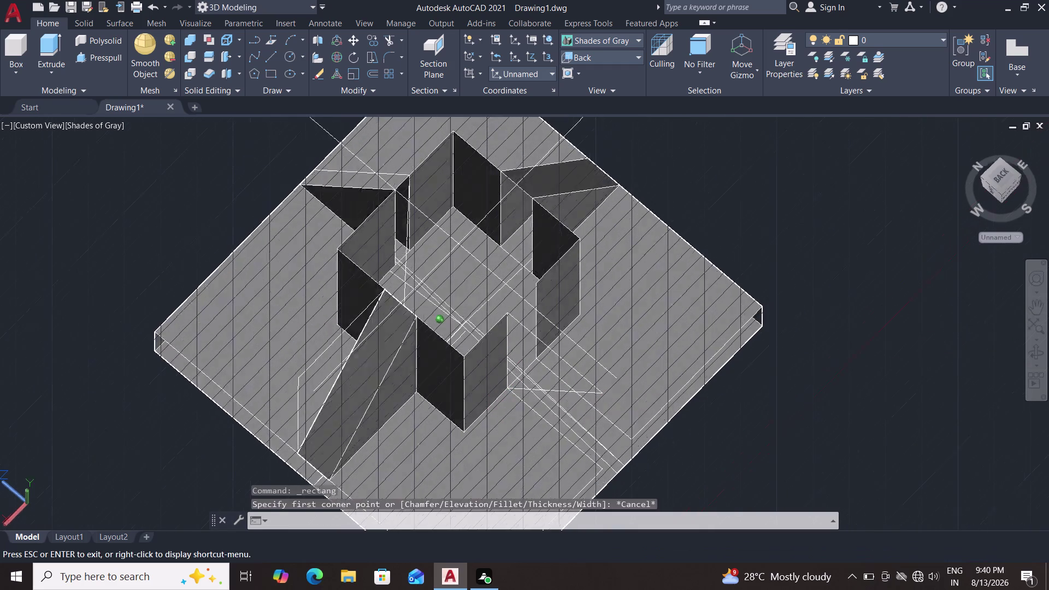
middle_drag(853, 296, 873, 207)
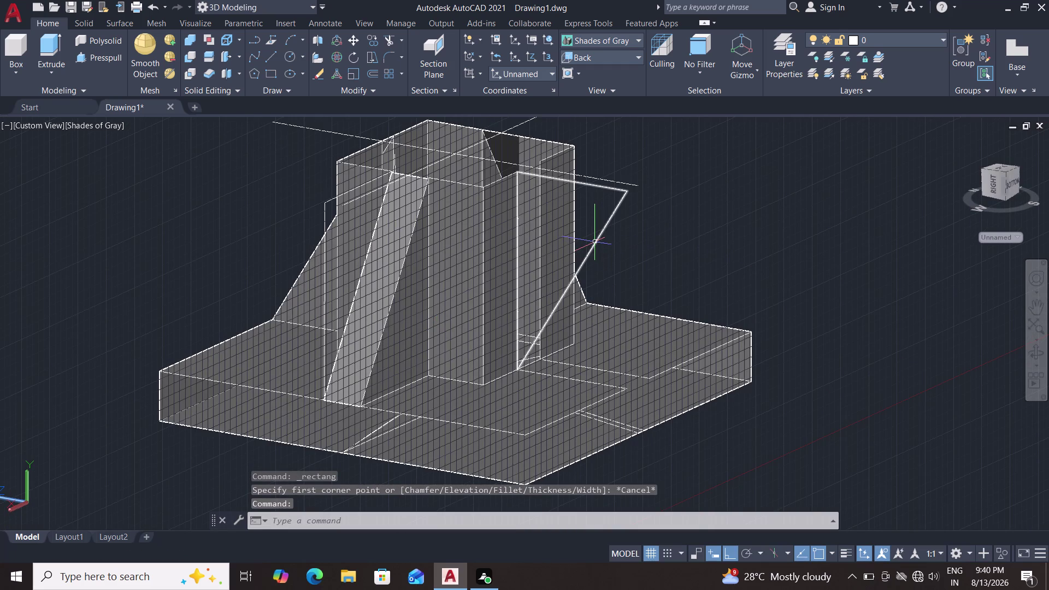
click(596, 242)
key(Delete)
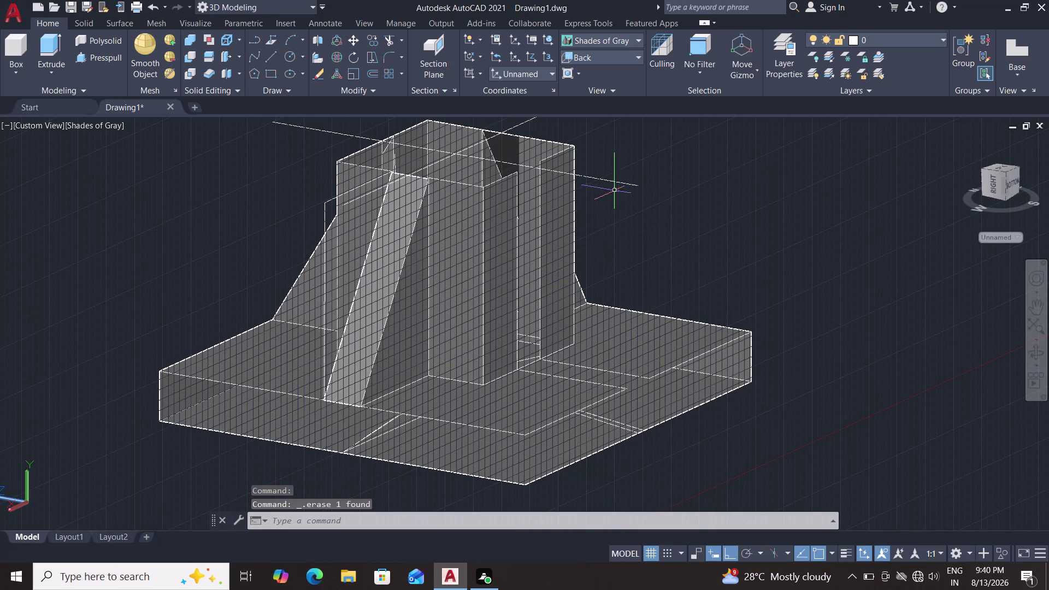
double_click(620, 182)
key(Delete)
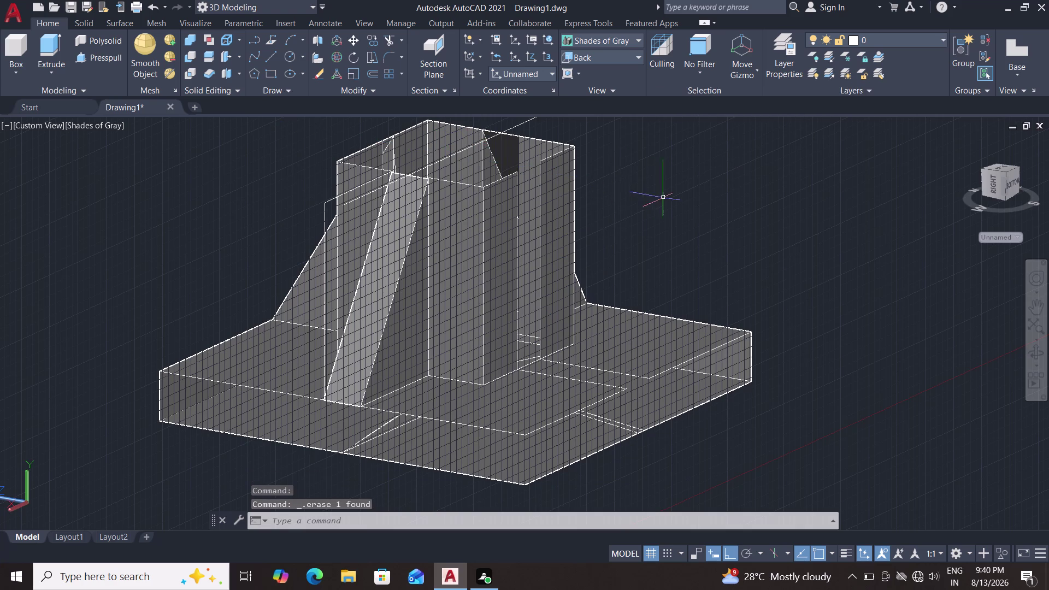
middle_drag(702, 203, 689, 269)
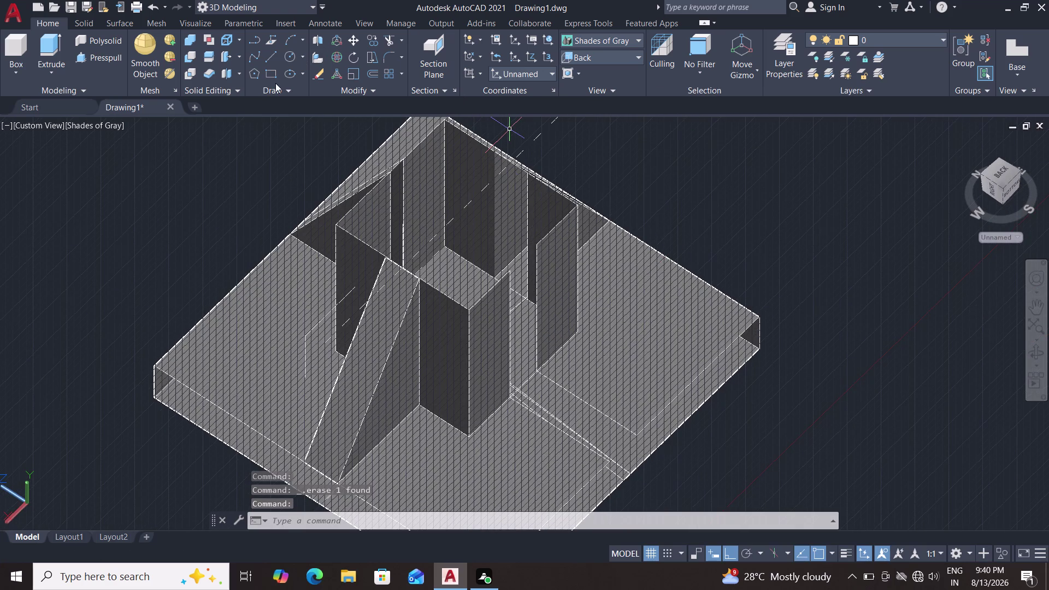
Cancel two rectangle attempts on the base, then switch to the Top preset view.
click(273, 71)
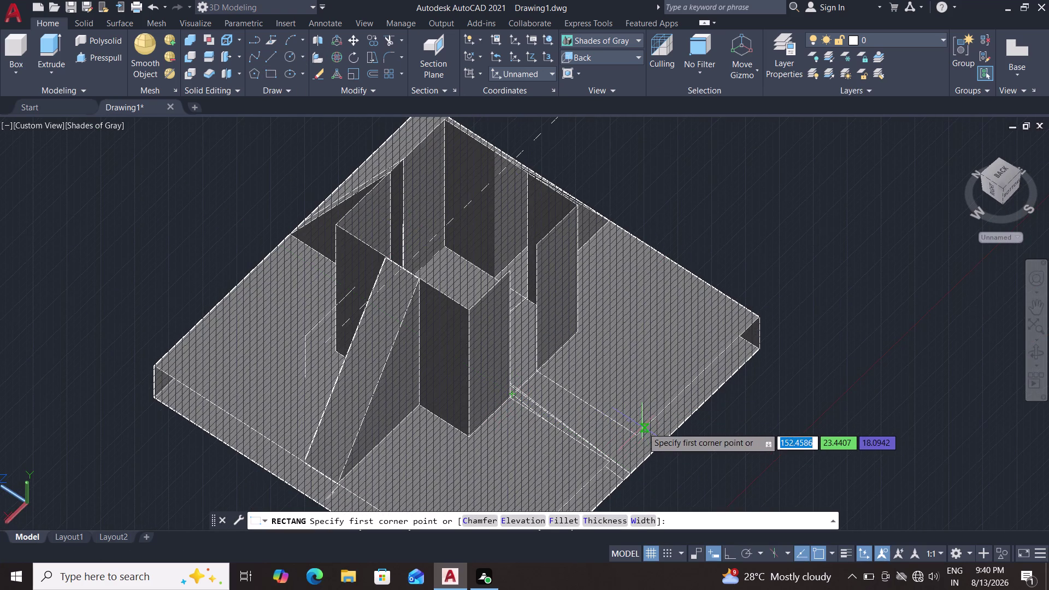
key(Escape)
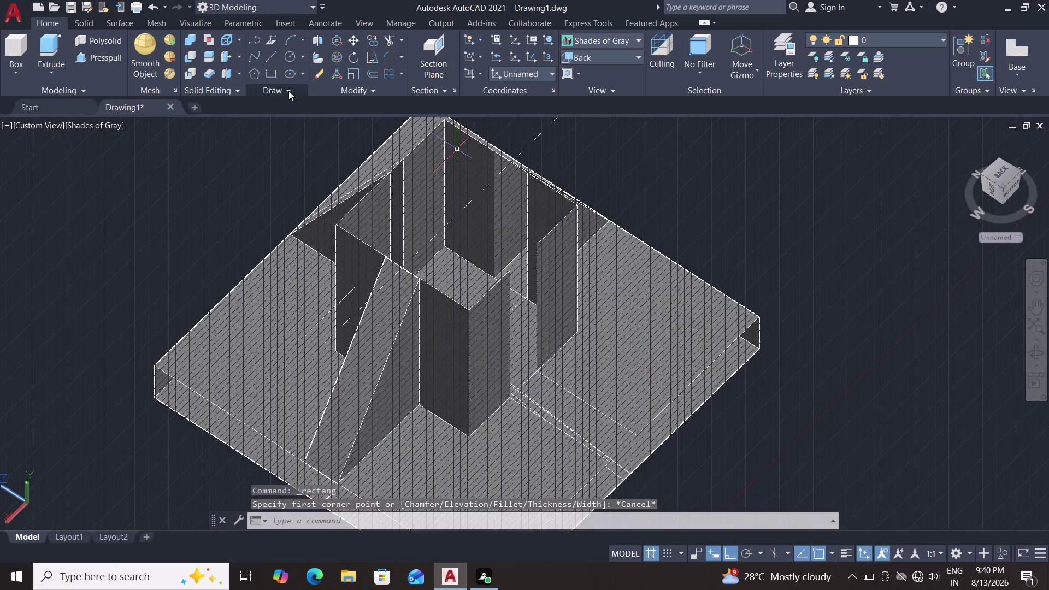
double_click(278, 80)
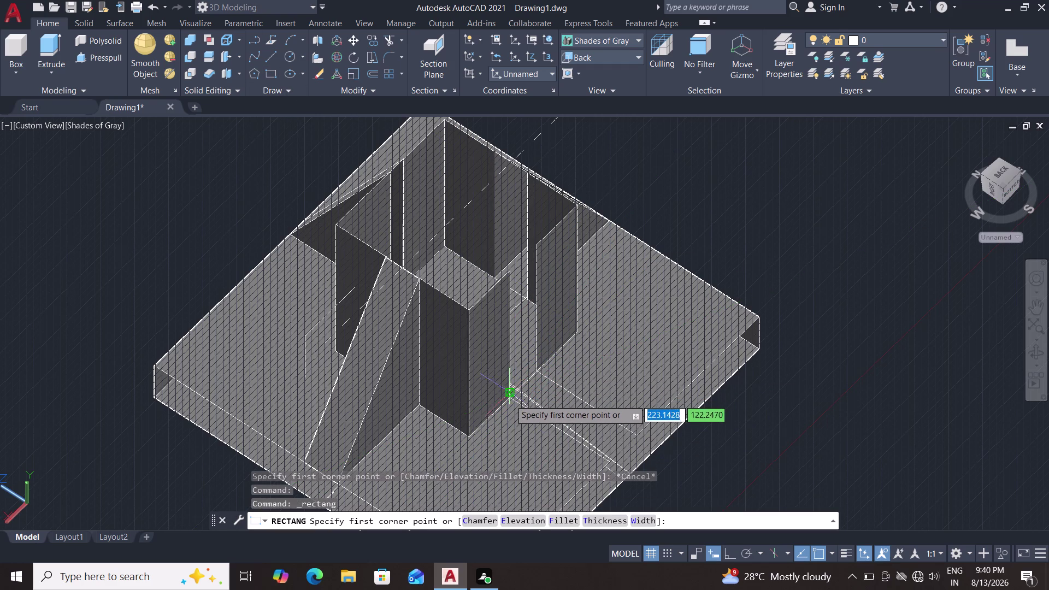
click(509, 403)
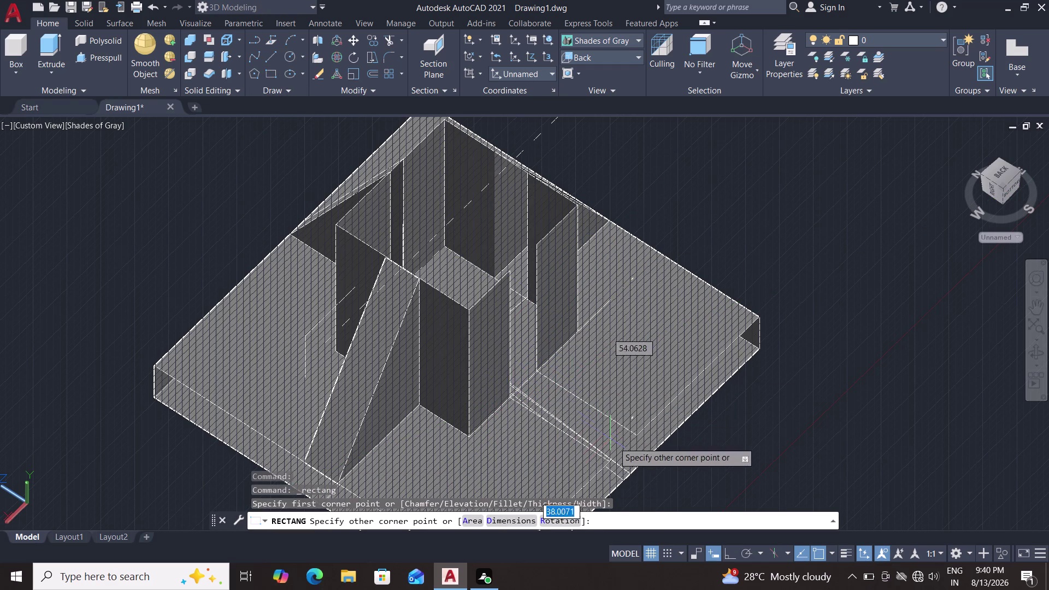
key(Escape)
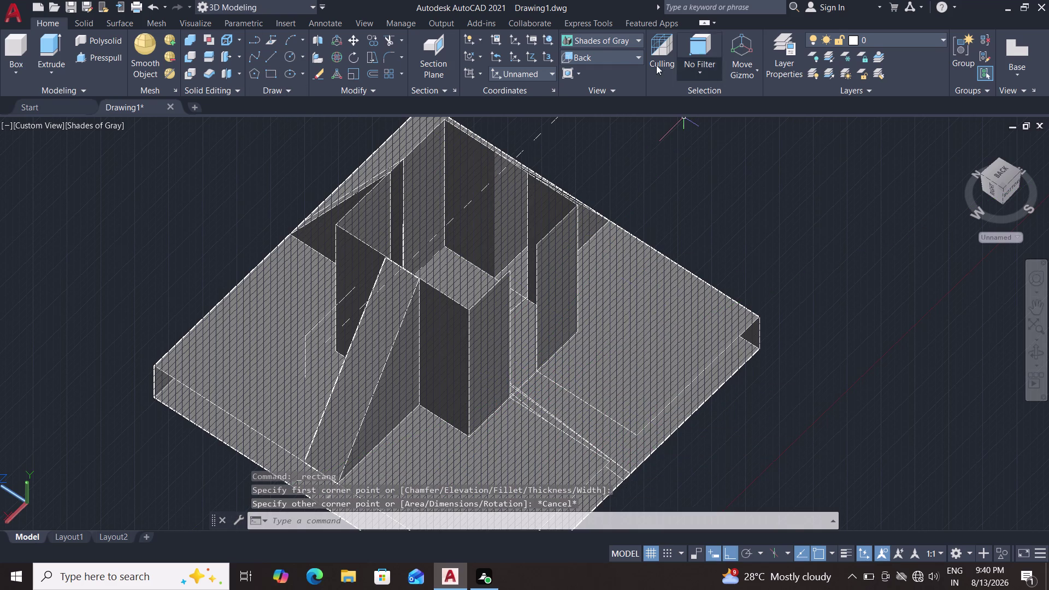
click(604, 54)
double_click(605, 72)
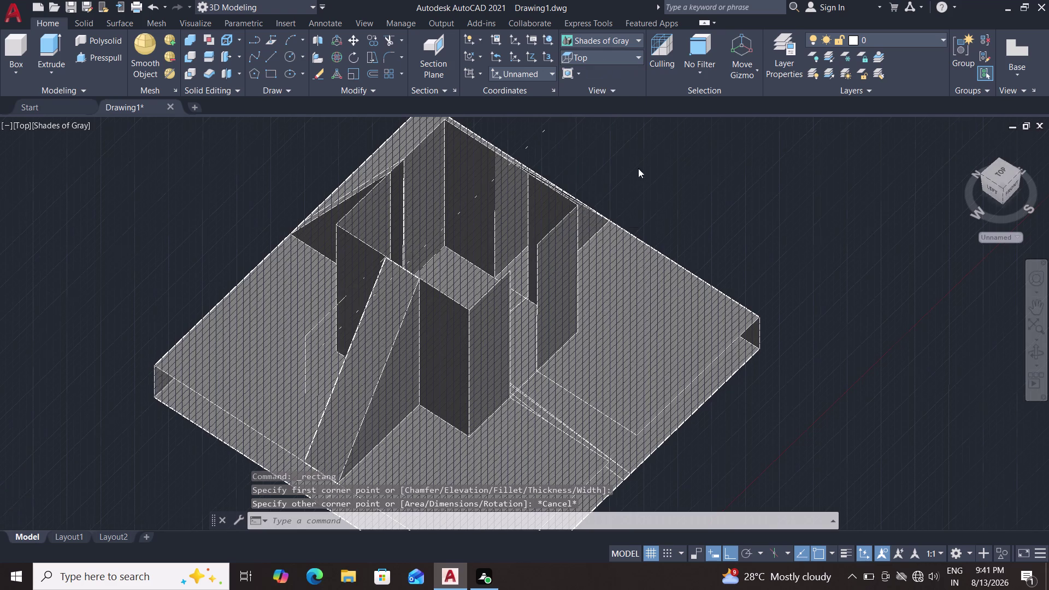
Draw a rectangle from the column's lower edge to the base edge, then orbit to 3D.
scroll(up, 3)
scroll(down, 3)
scroll(up, 3)
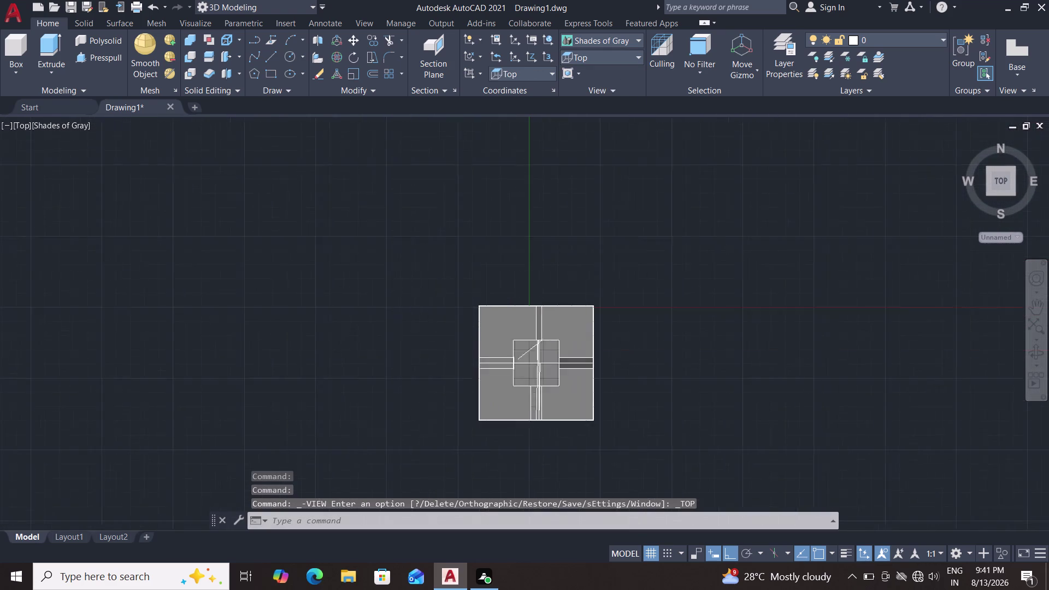
scroll(up, 3)
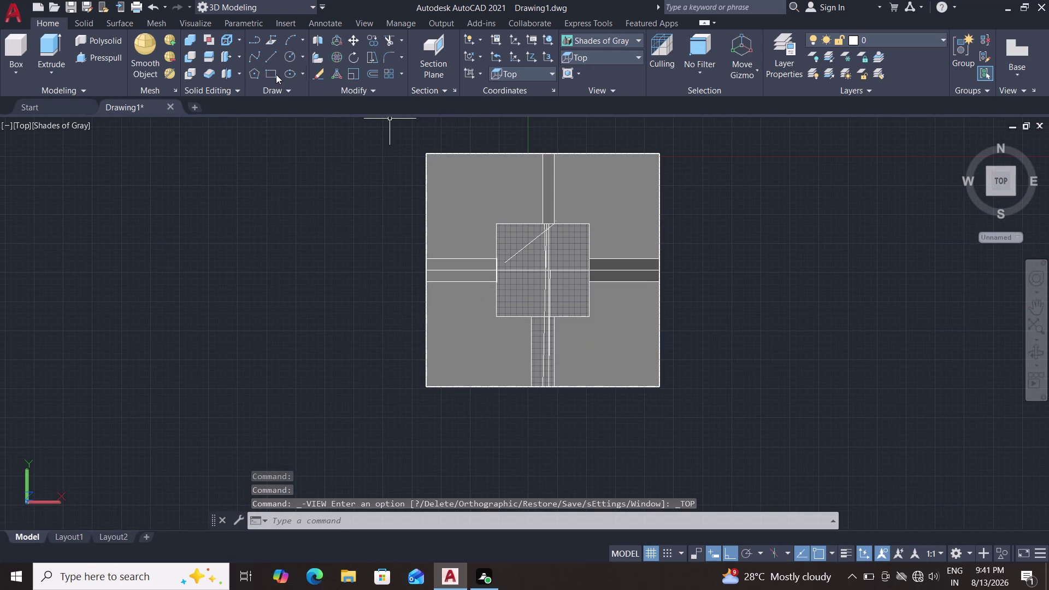
click(270, 74)
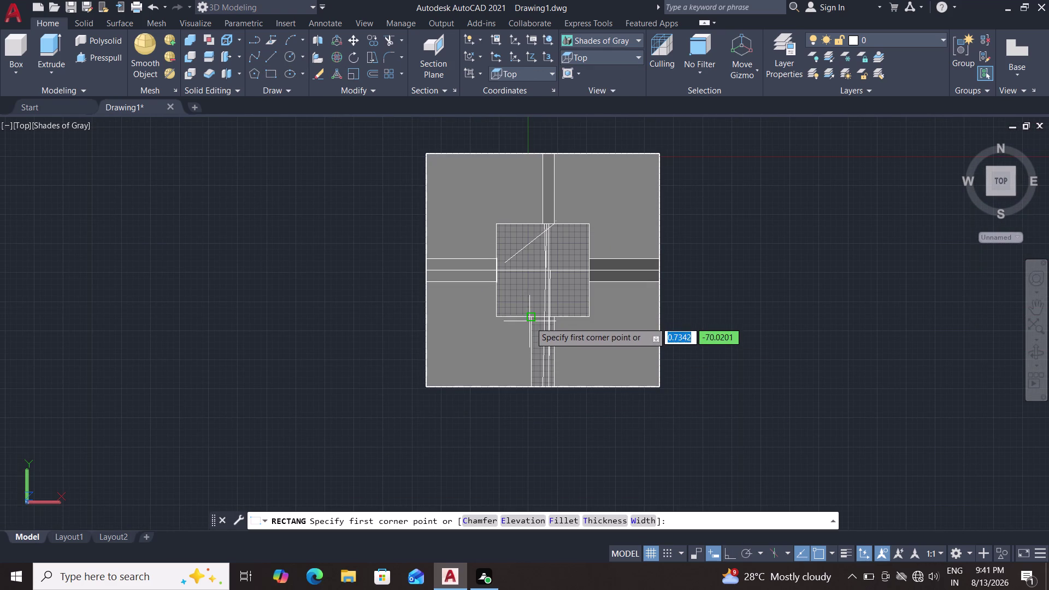
click(531, 319)
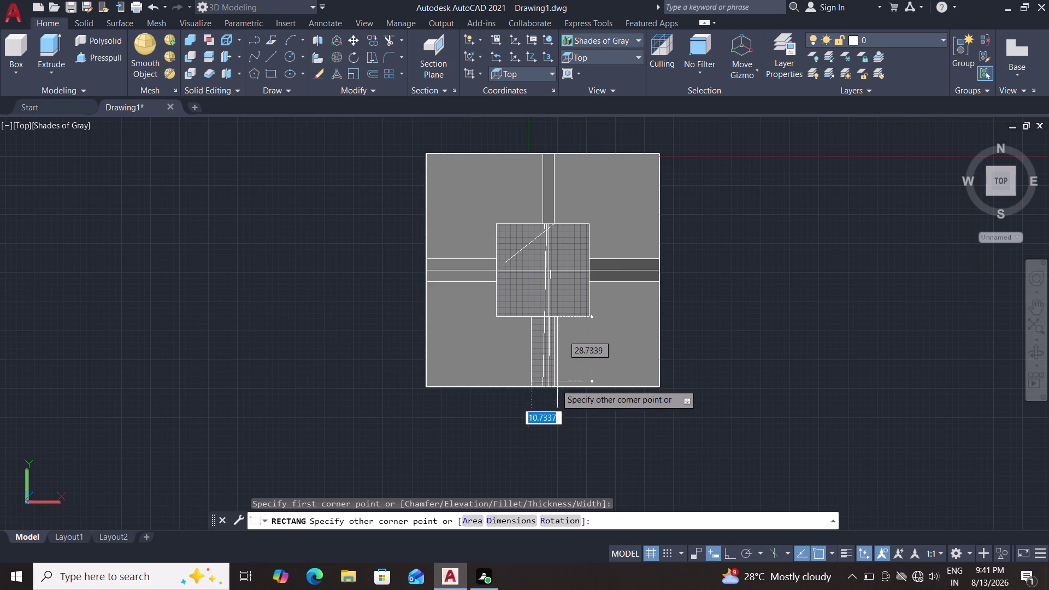
click(554, 387)
key(Escape)
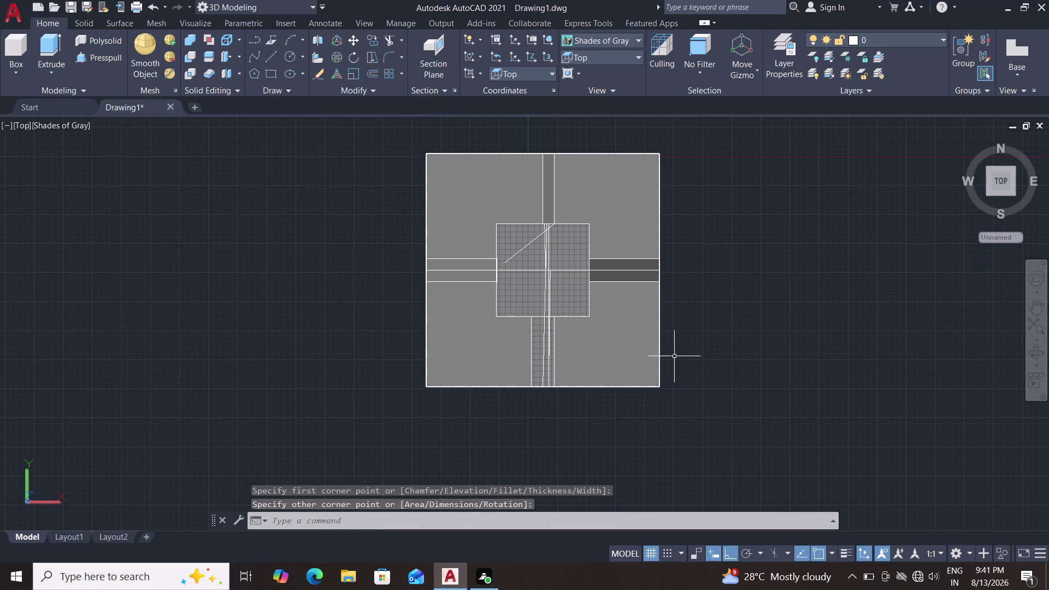
middle_drag(347, 408, 465, 350)
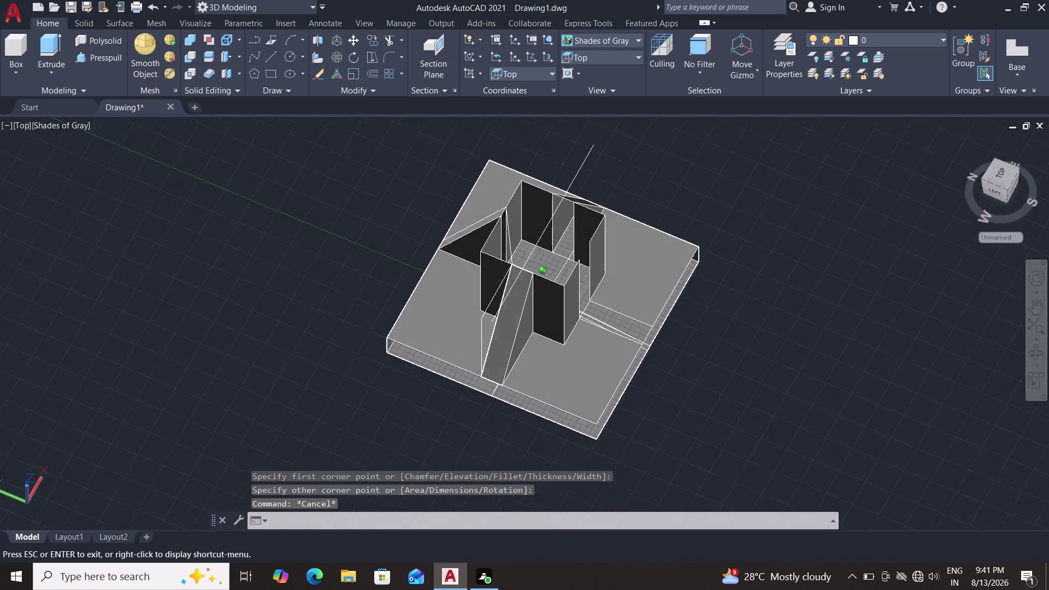
middle_drag(466, 351, 467, 326)
Press-pull the rectangular area beside the column up 48 units into a solid block.
click(89, 56)
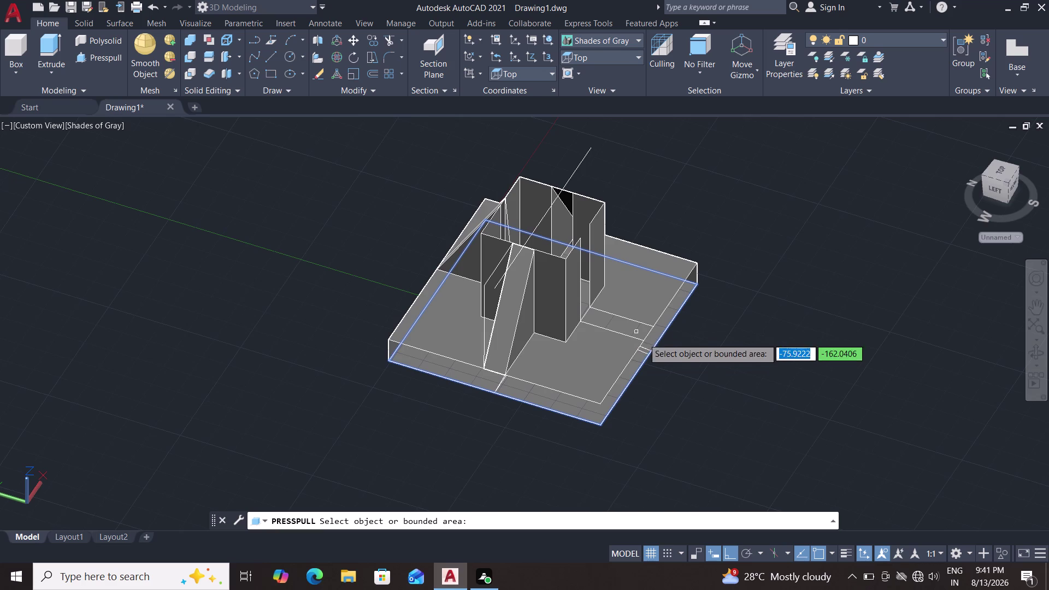
scroll(down, 3)
scroll(up, 3)
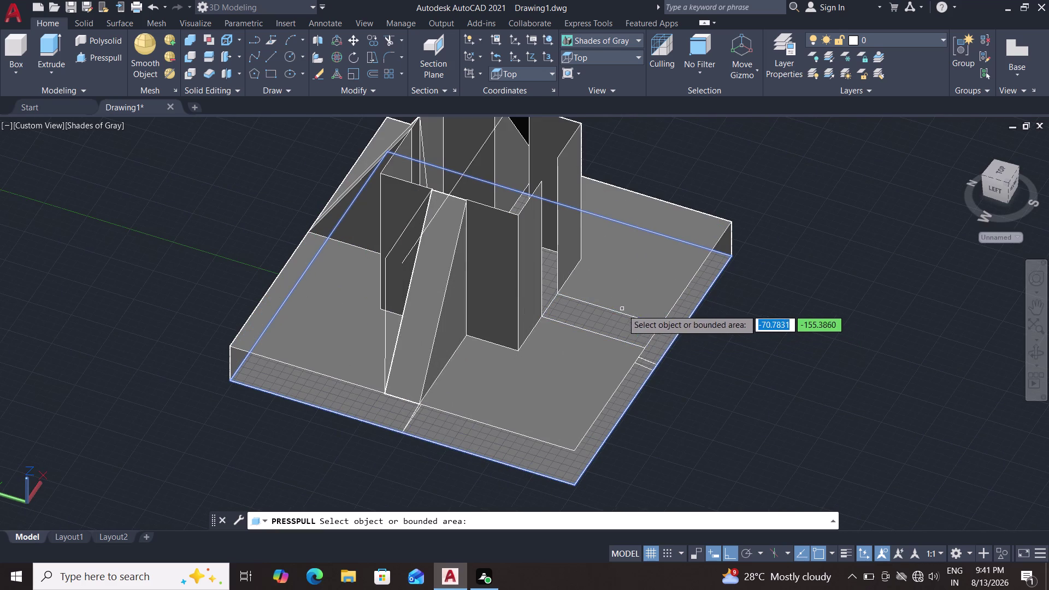
double_click(622, 341)
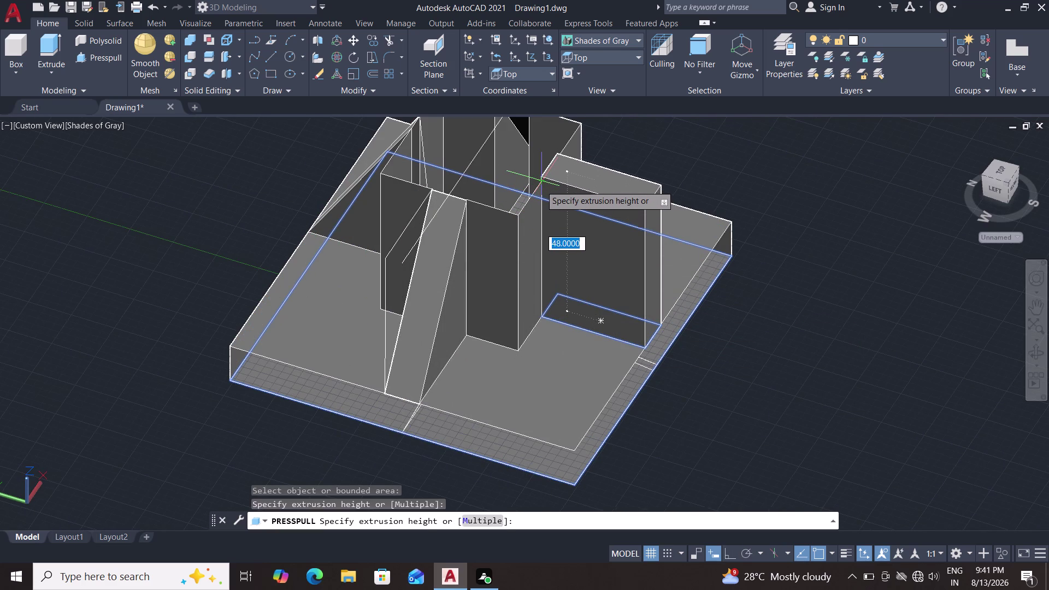
double_click(541, 185)
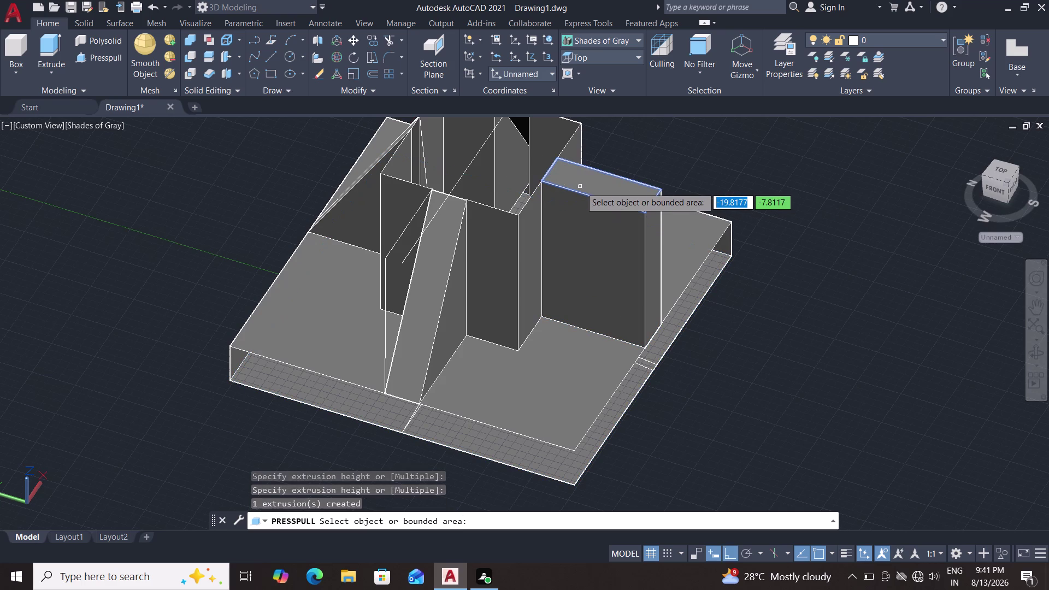
key(Escape)
double_click(270, 54)
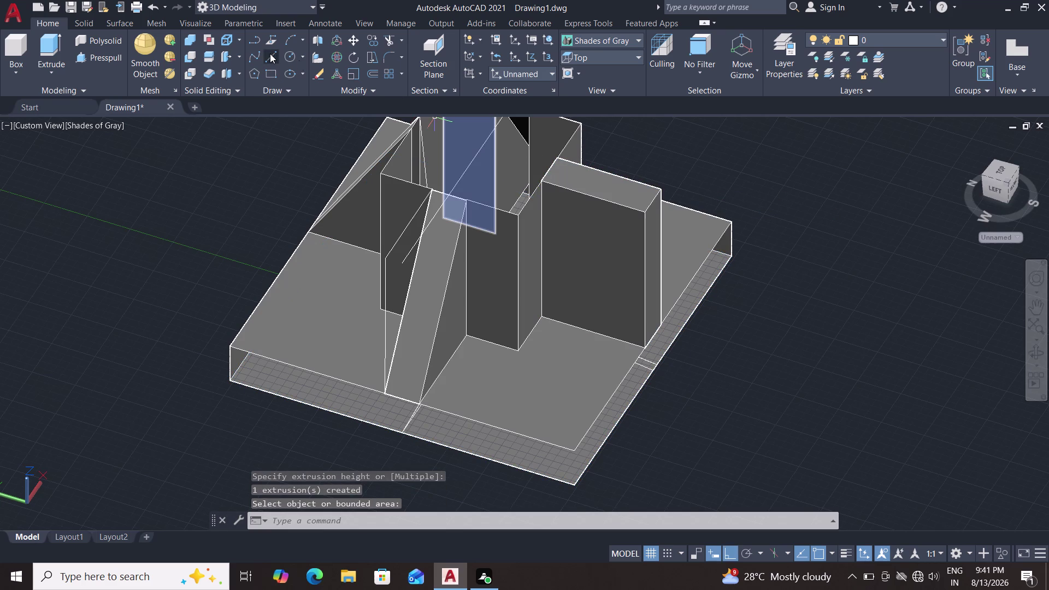
click(543, 182)
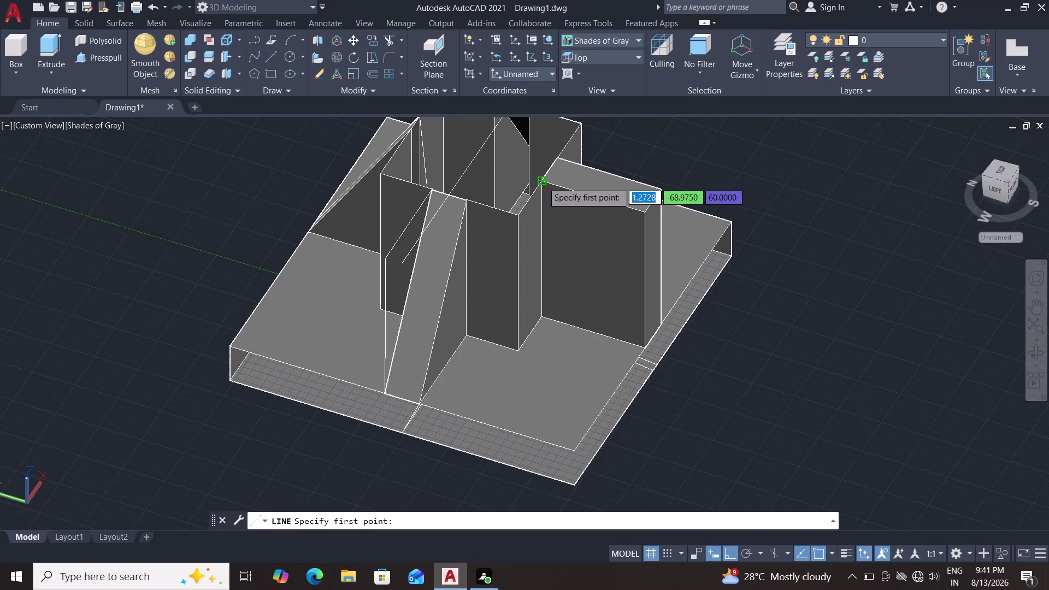
Sketch a diagonal line across the block face, undo it, and open the visual styles list.
double_click(646, 351)
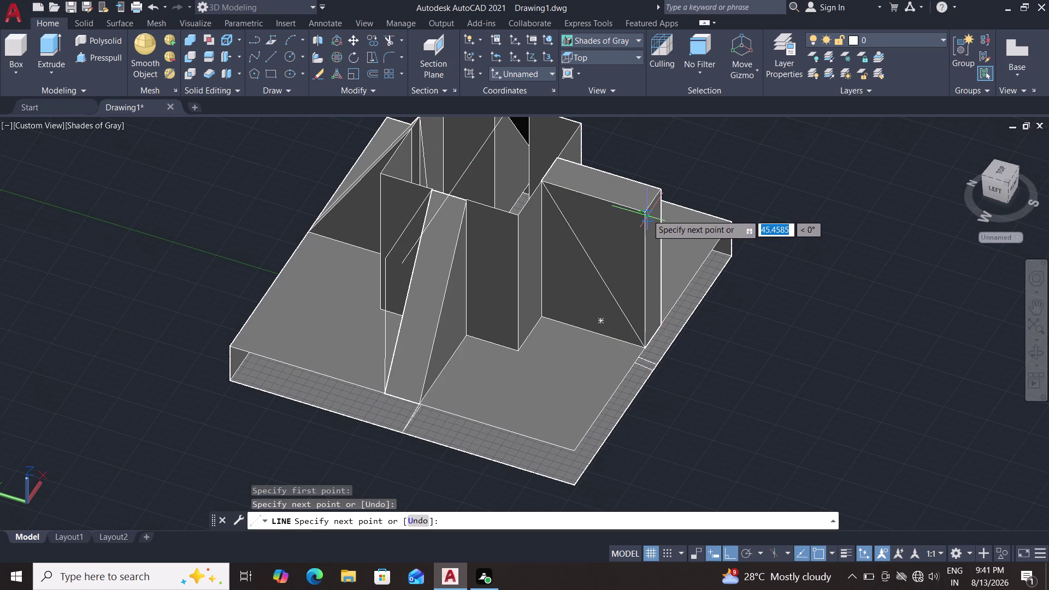
scroll(down, 3)
scroll(up, 3)
scroll(up, 3)
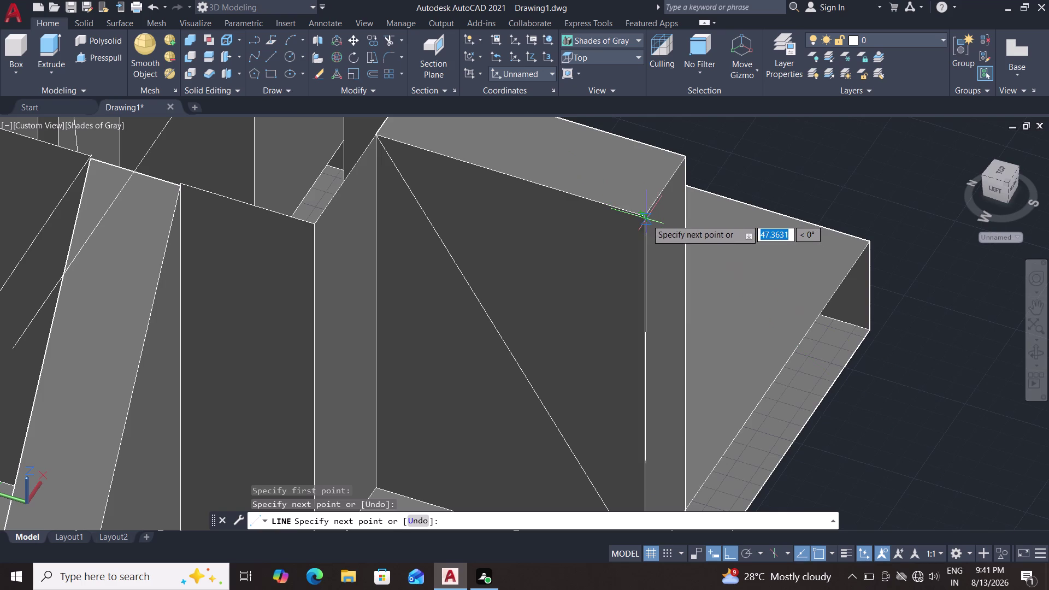
double_click(647, 219)
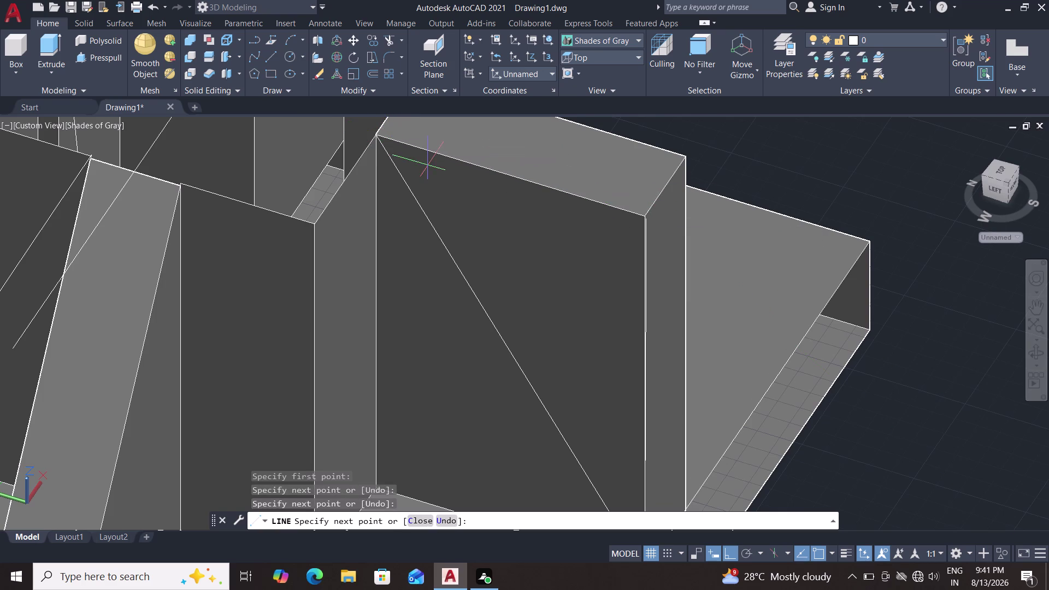
key(Escape)
key(ctrl+z)
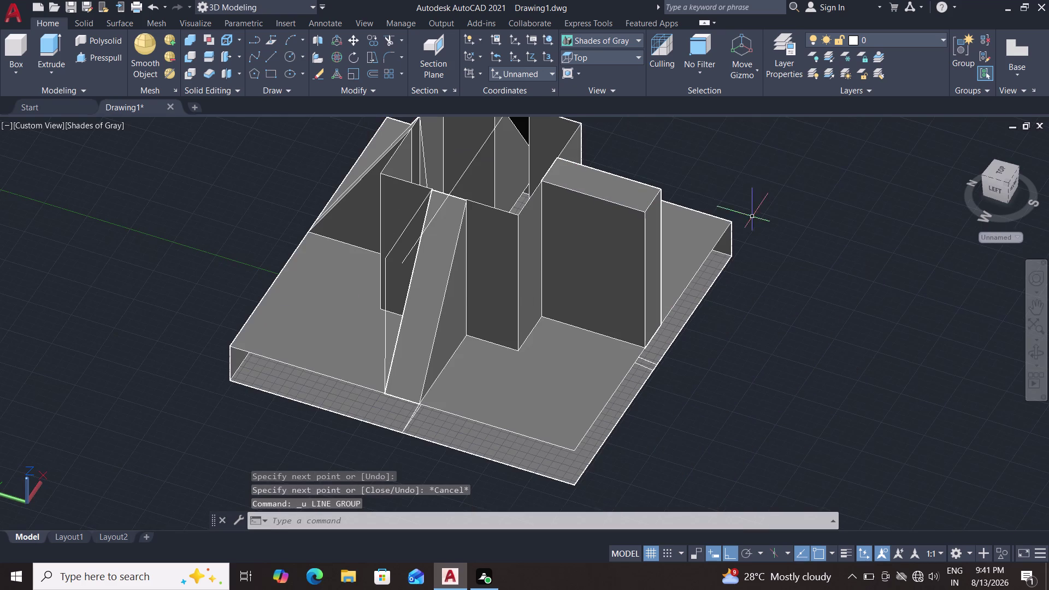
click(81, 122)
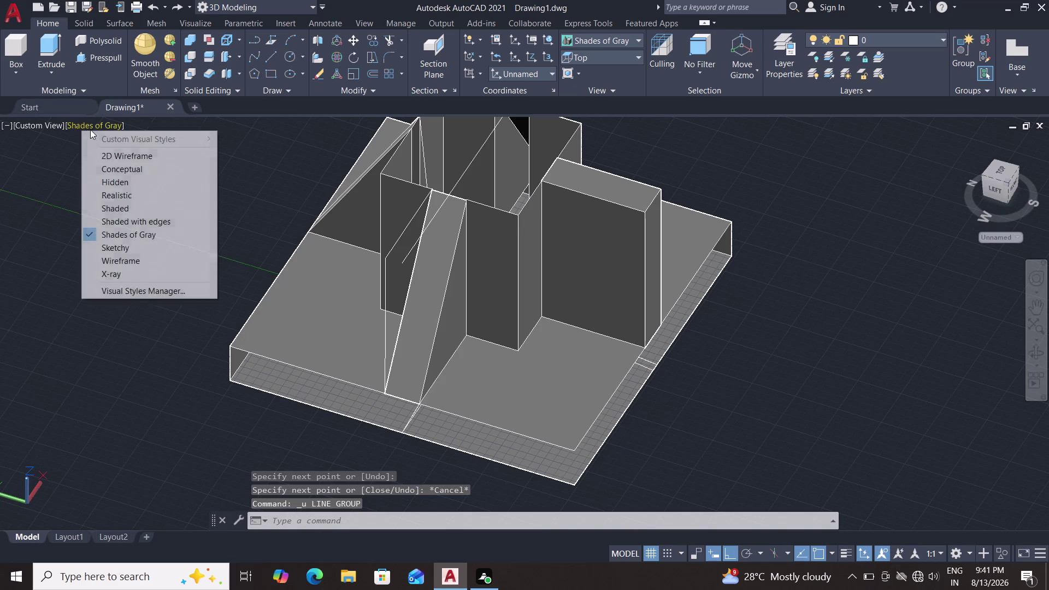
Switch the model display to 2D Wireframe.
double_click(101, 149)
scroll(down, 3)
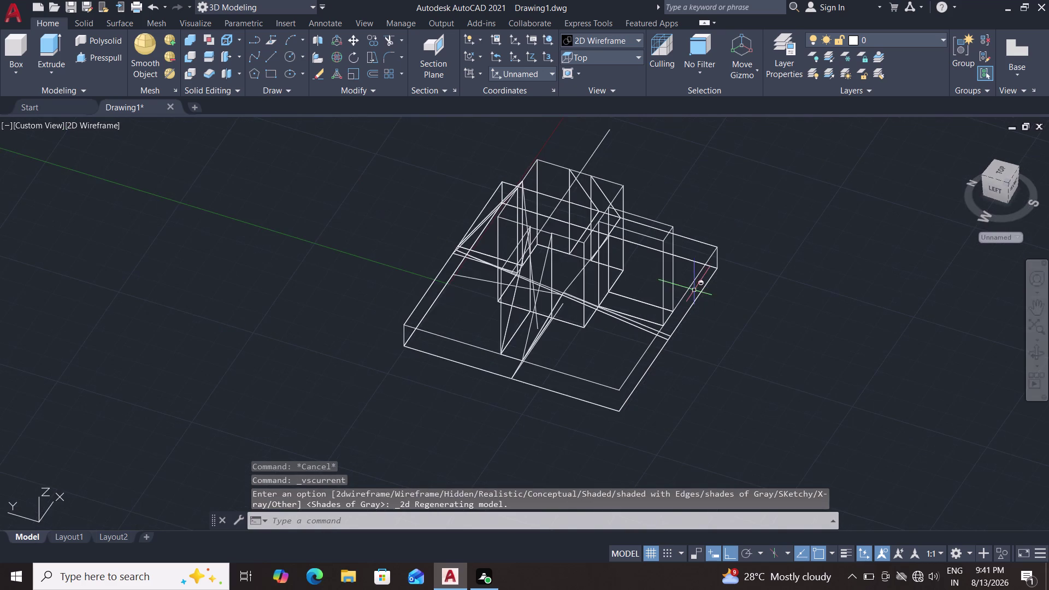
scroll(up, 3)
scroll(up, 3)
scroll(down, 3)
scroll(up, 3)
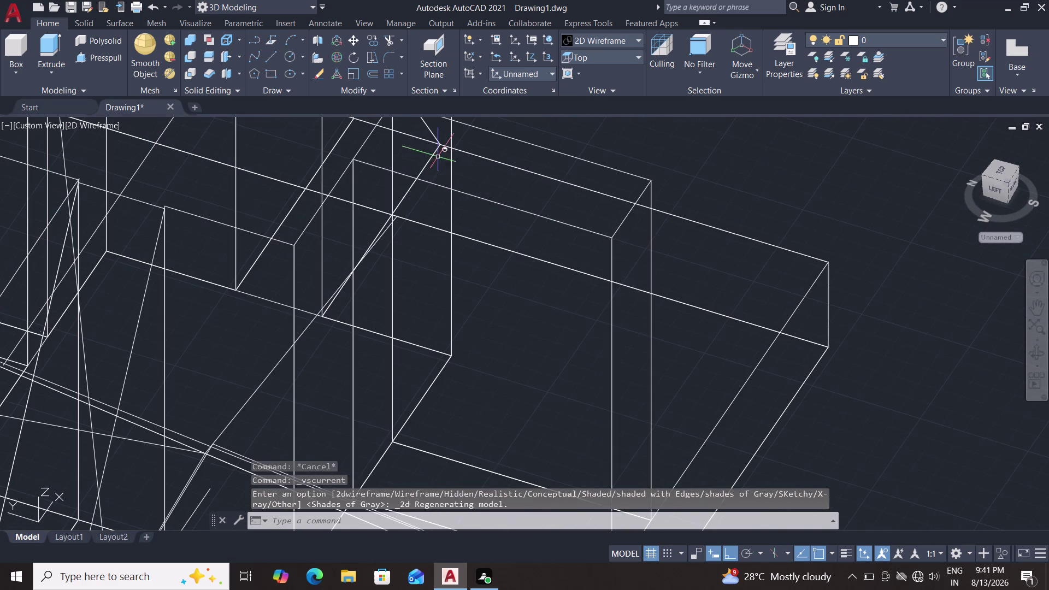
Draw a closed triangular rib outline from the column's top corner down to the base corner.
click(272, 58)
scroll(down, 3)
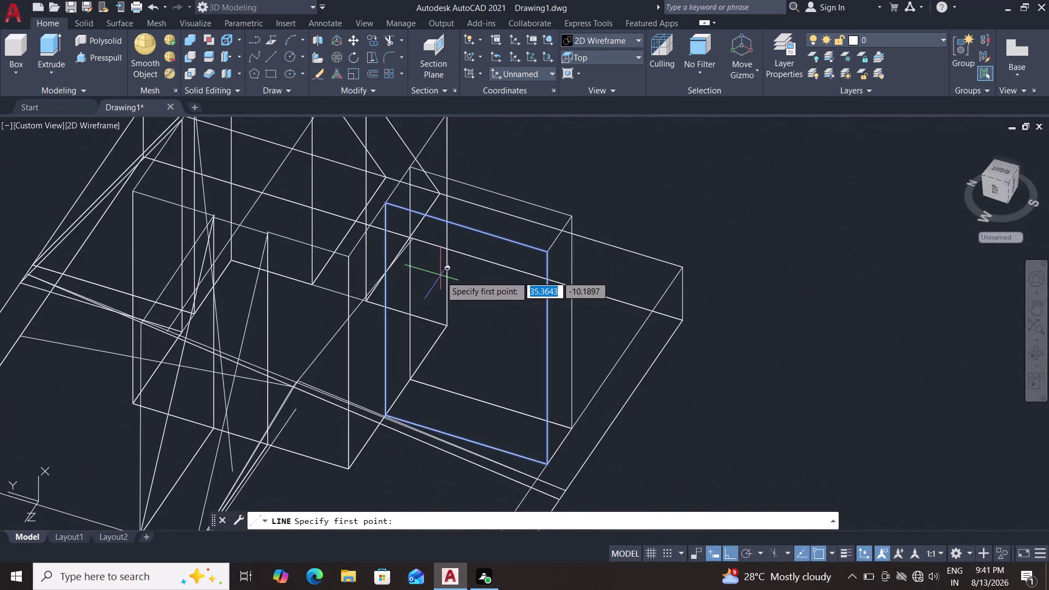
scroll(down, 3)
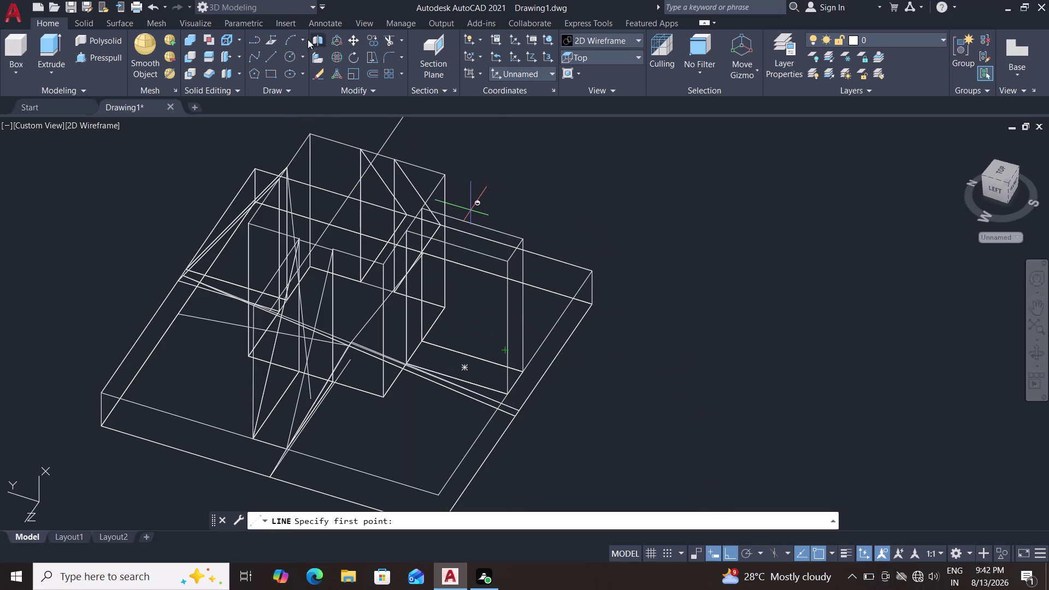
click(266, 58)
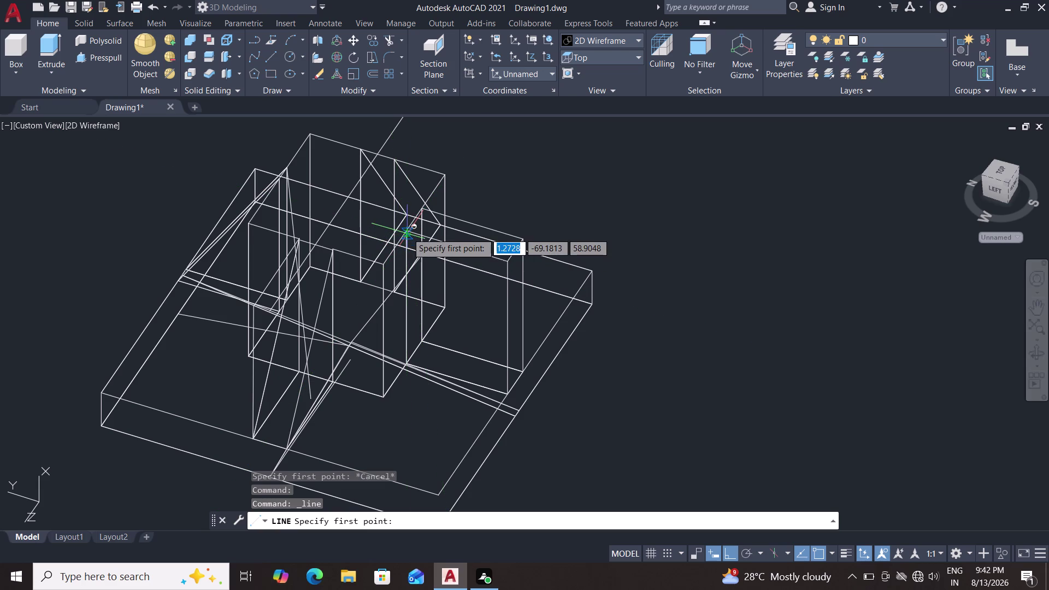
click(405, 232)
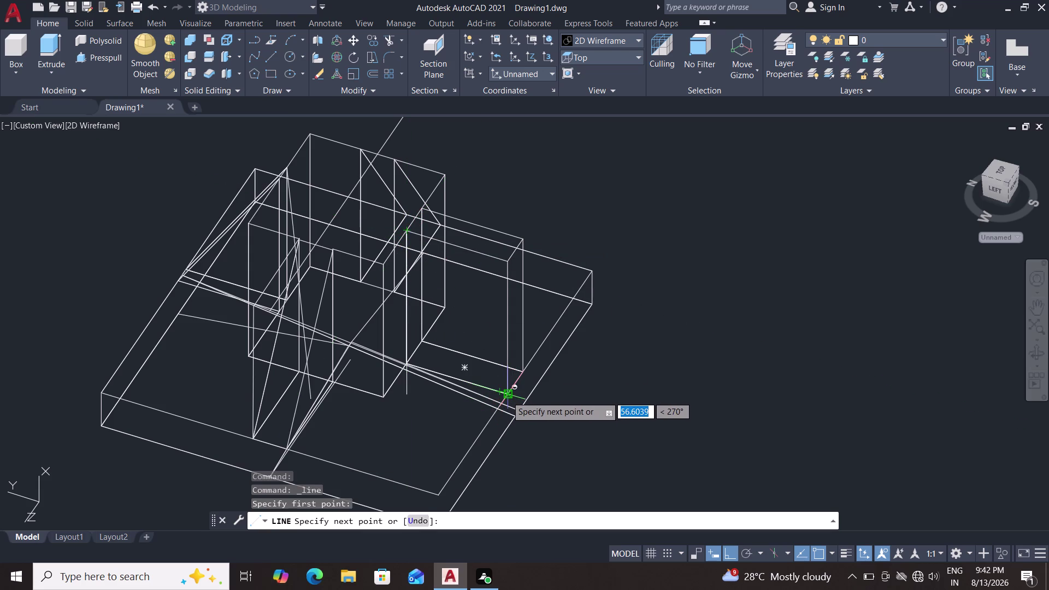
double_click(507, 396)
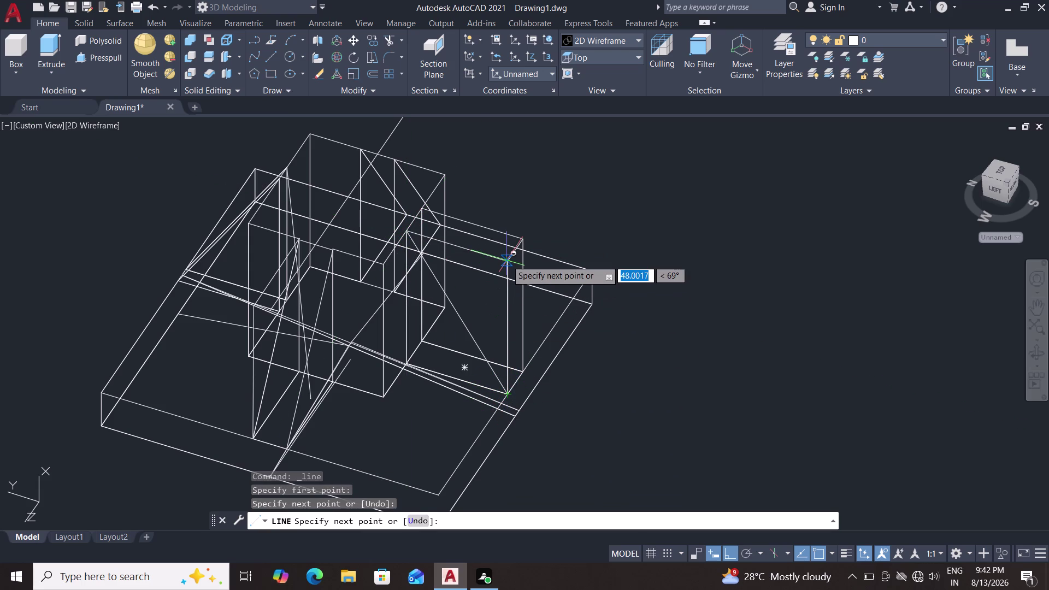
click(506, 260)
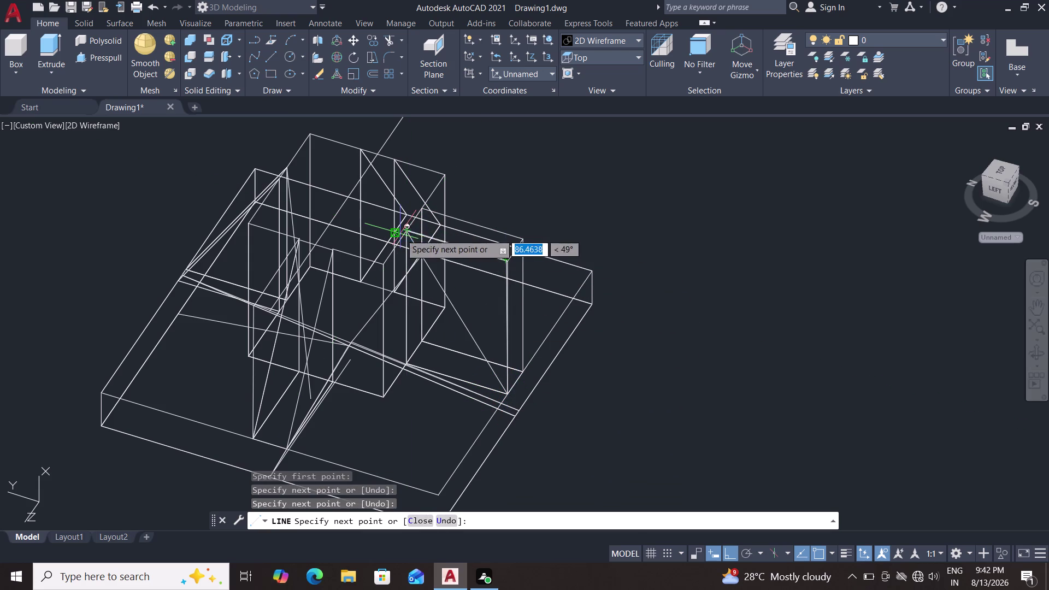
click(406, 232)
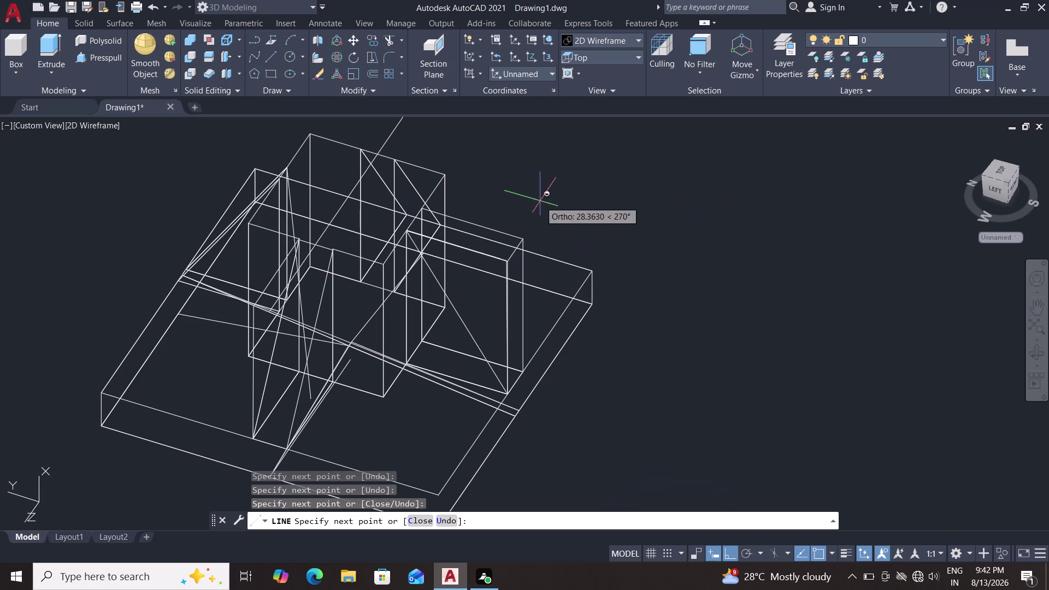
right_click(539, 201)
click(576, 214)
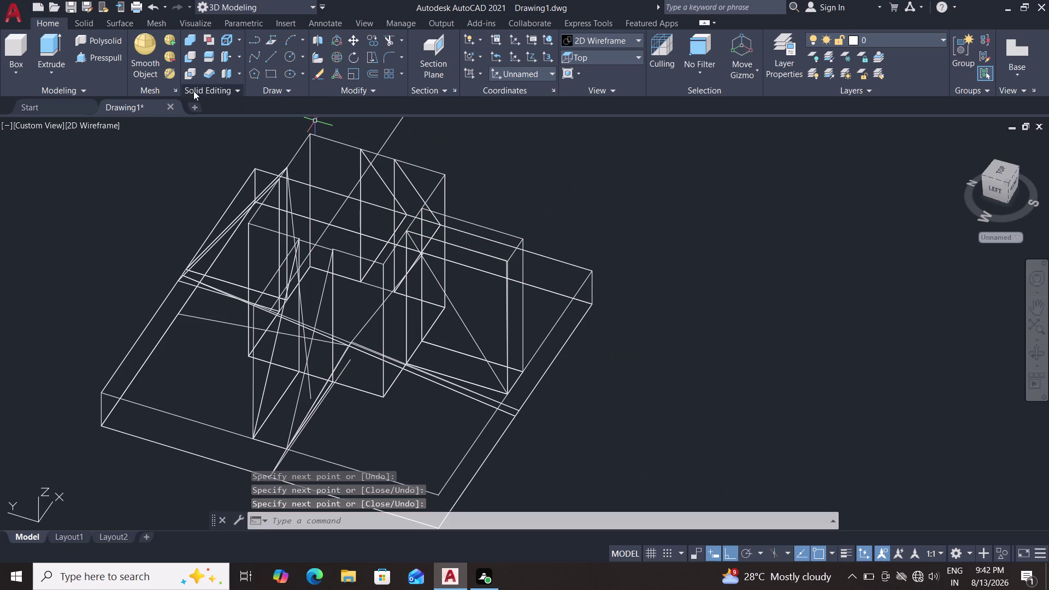
click(111, 50)
click(110, 56)
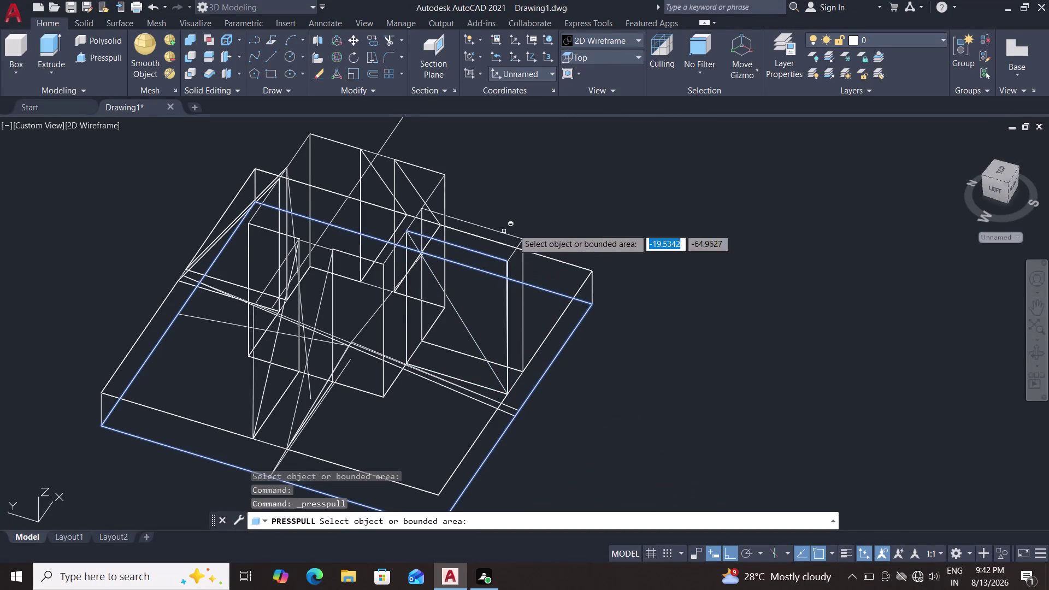
Select the three triangle edges for a JOIN attempt, then clear the selection.
key(Escape)
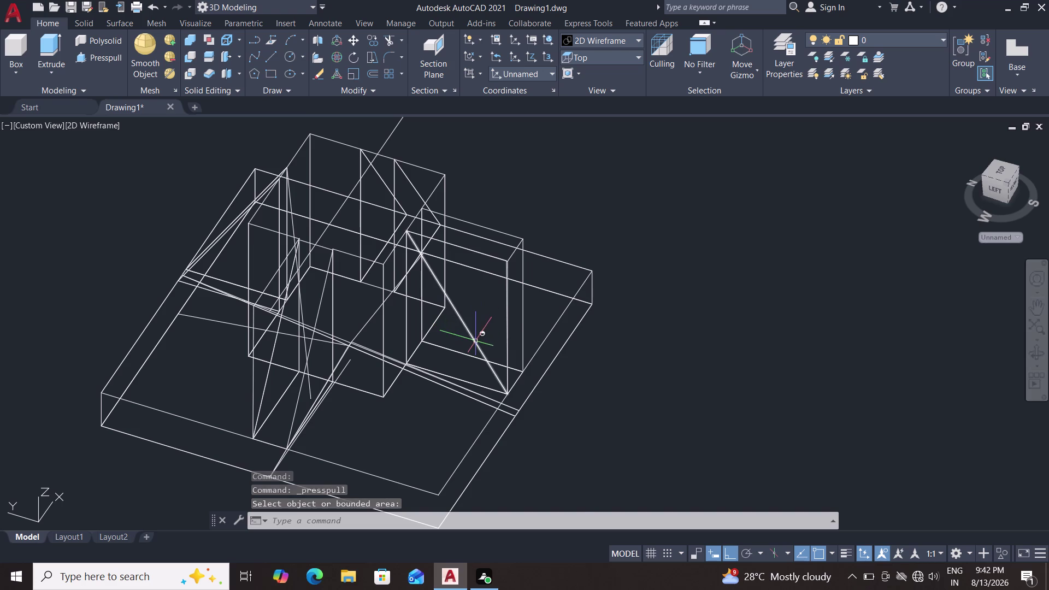
double_click(475, 341)
double_click(509, 330)
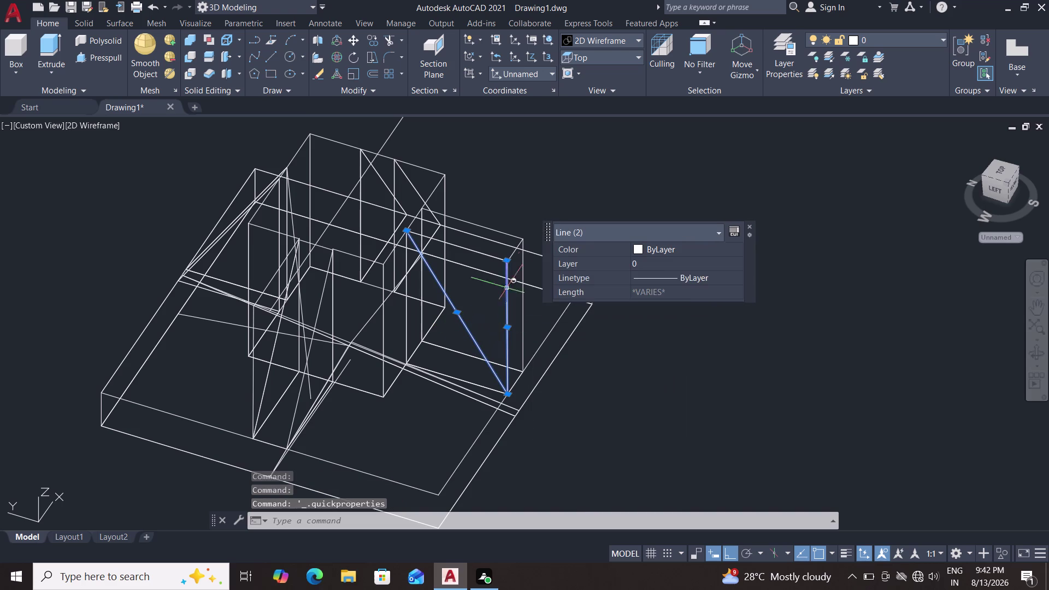
click(495, 259)
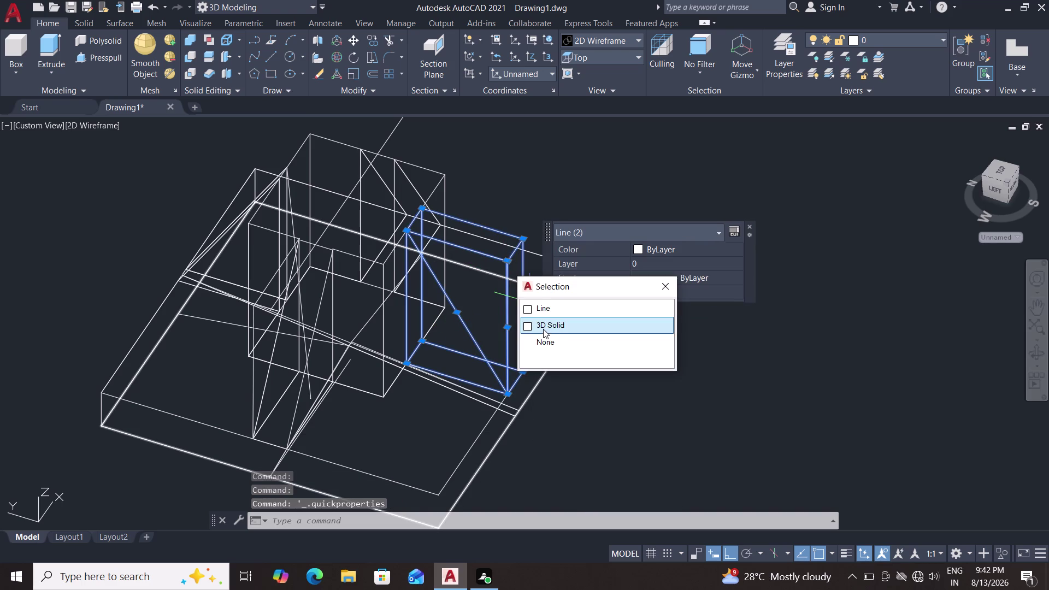
key(j)
key(Return)
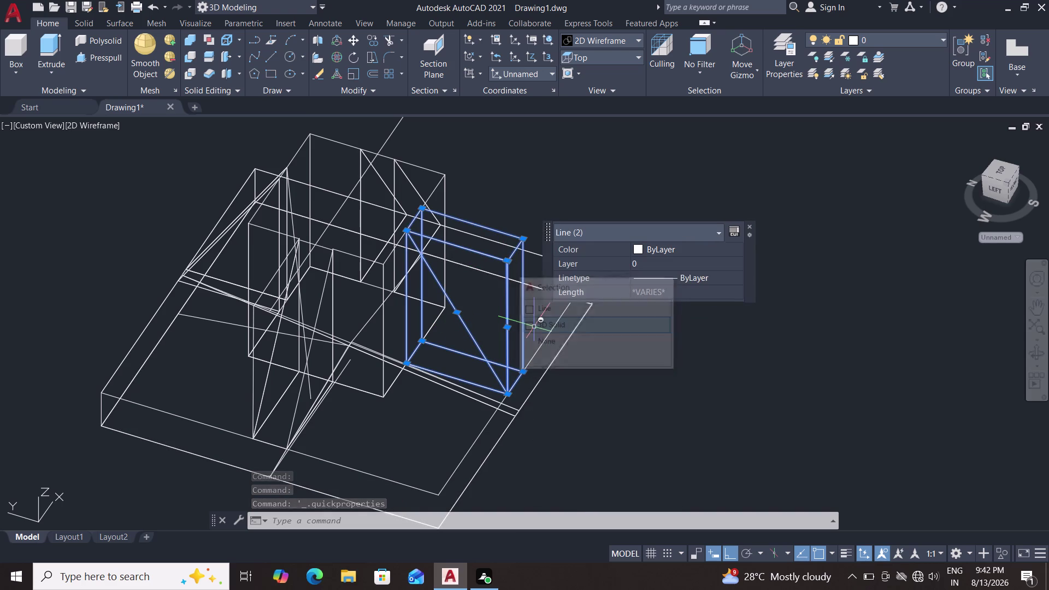
key(Return)
key(Return)
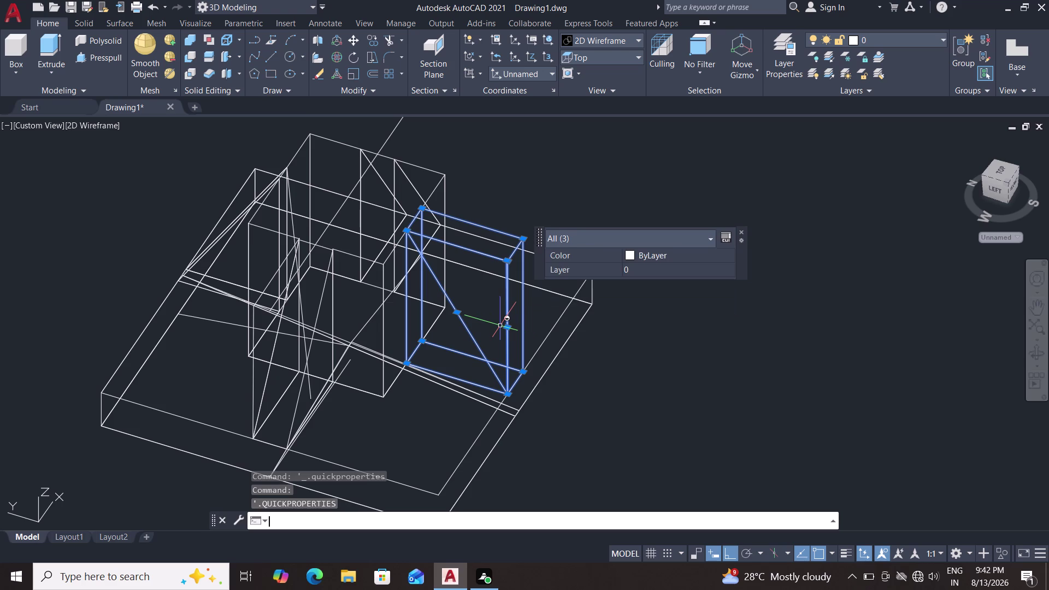
key(Escape)
Join the diagonal, vertical and top rib edges into one outline.
double_click(470, 335)
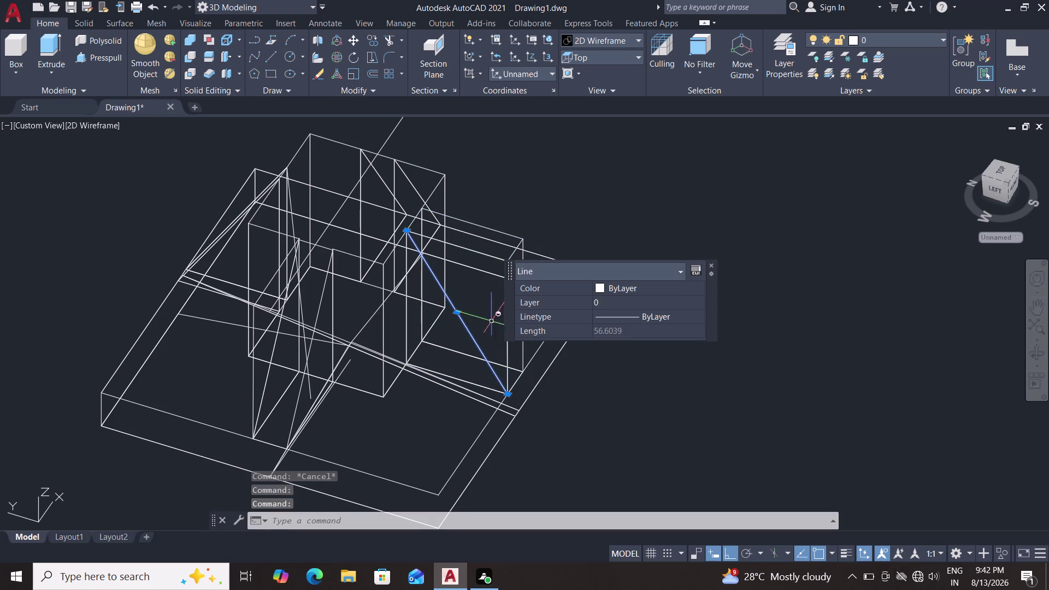
double_click(508, 354)
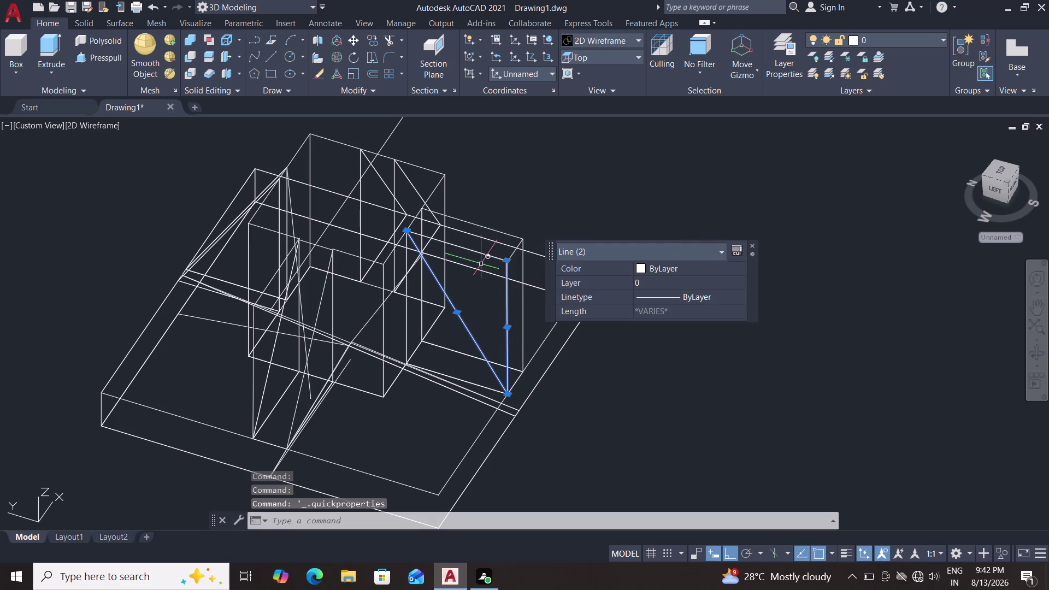
double_click(481, 254)
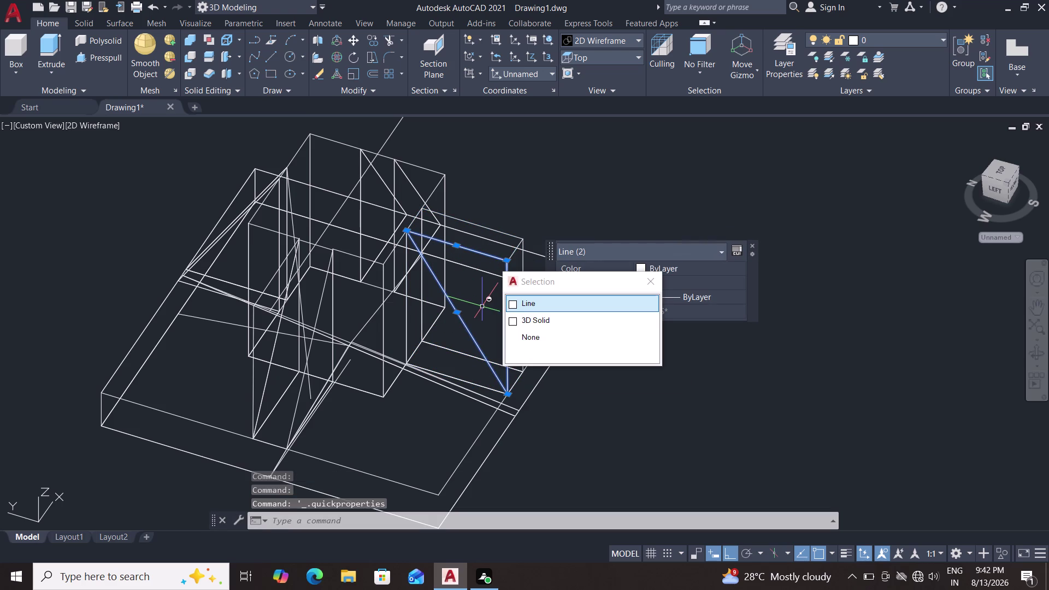
key(j)
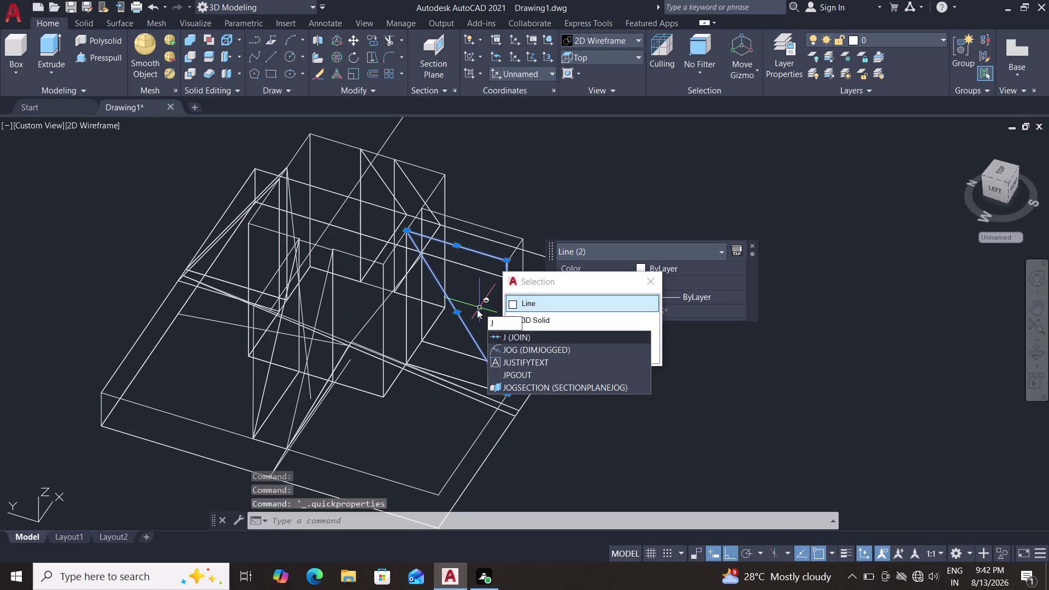
key(Return)
key(Return)
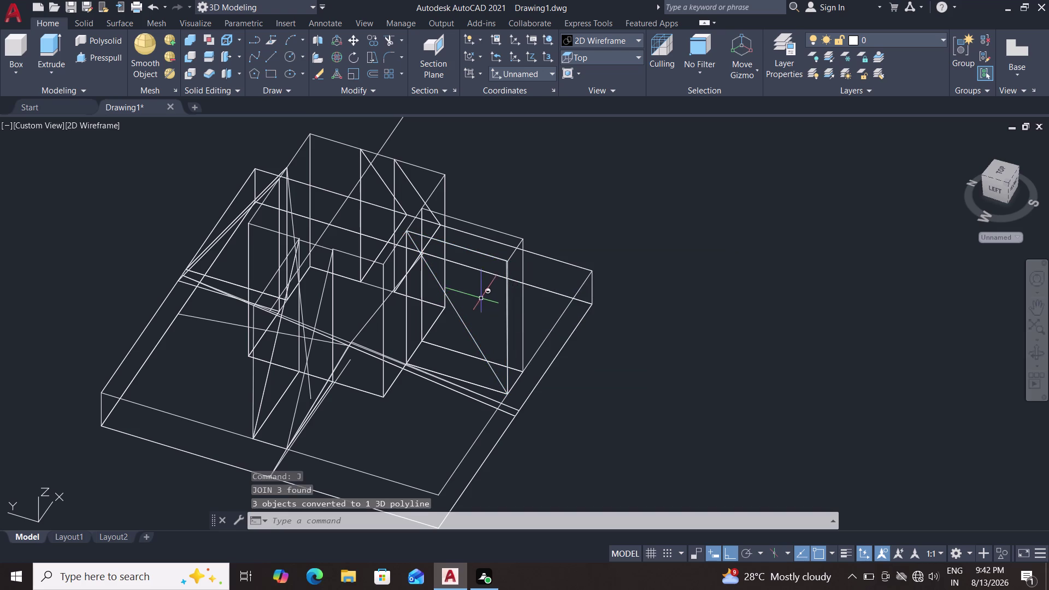
Press-pull the triangle outline into a solid rib.
double_click(107, 54)
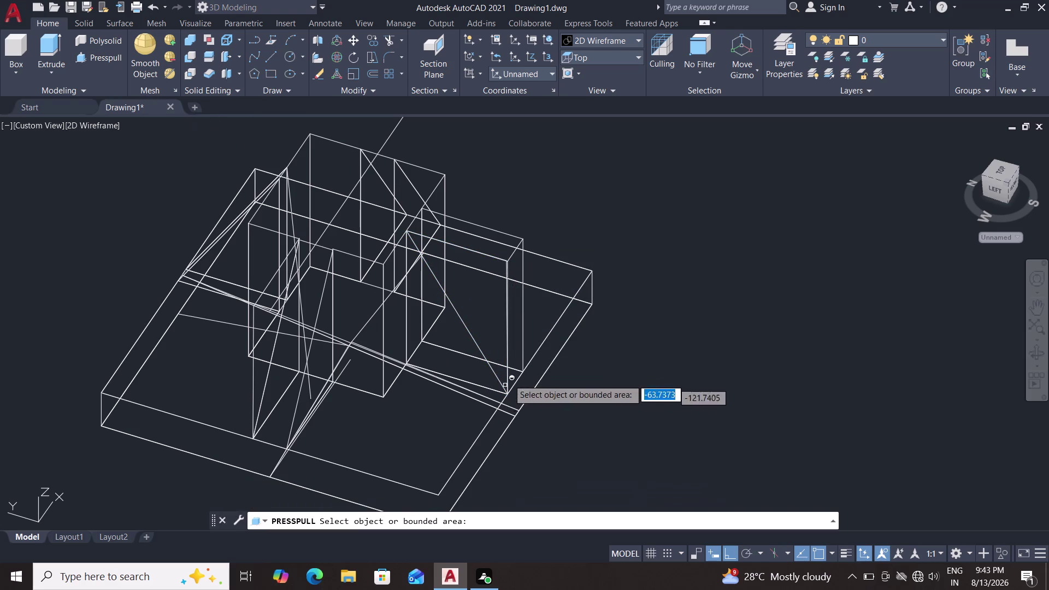
double_click(495, 317)
click(698, 227)
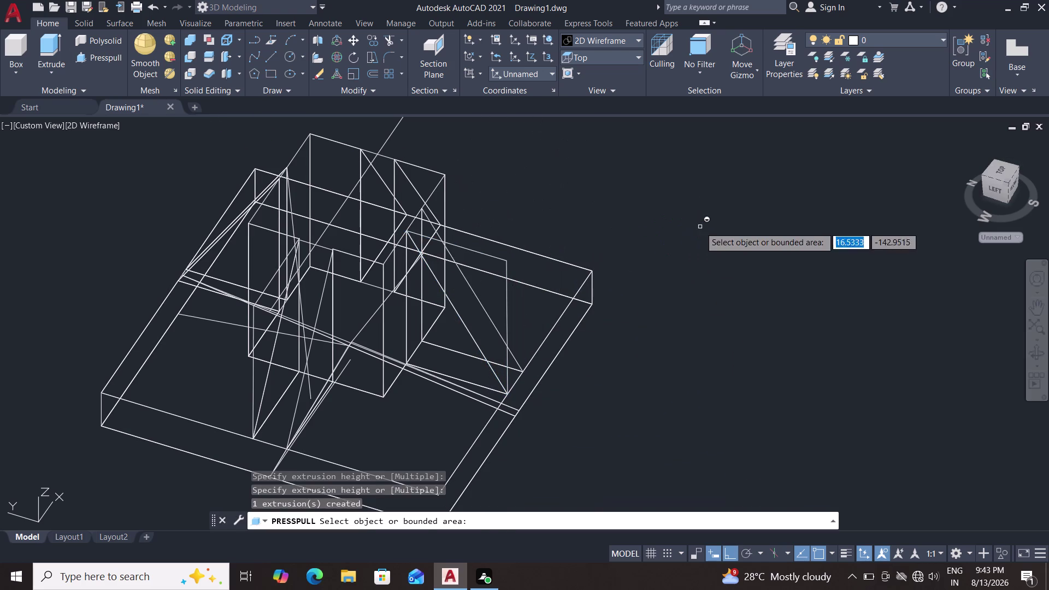
key(Escape)
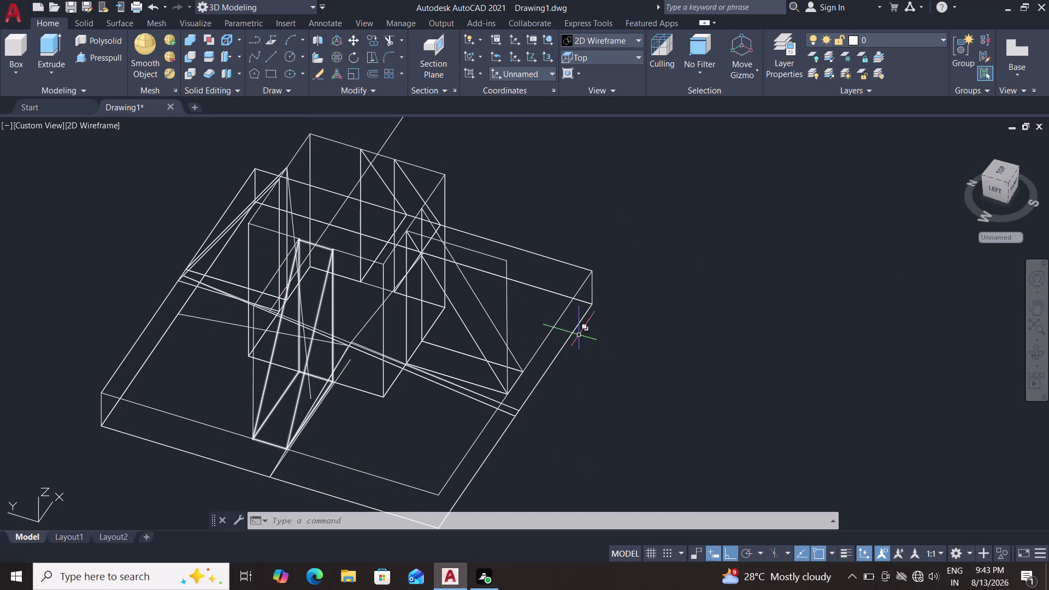
Switch the display to Shades of Gray and orbit around the pedestal.
double_click(588, 40)
click(612, 34)
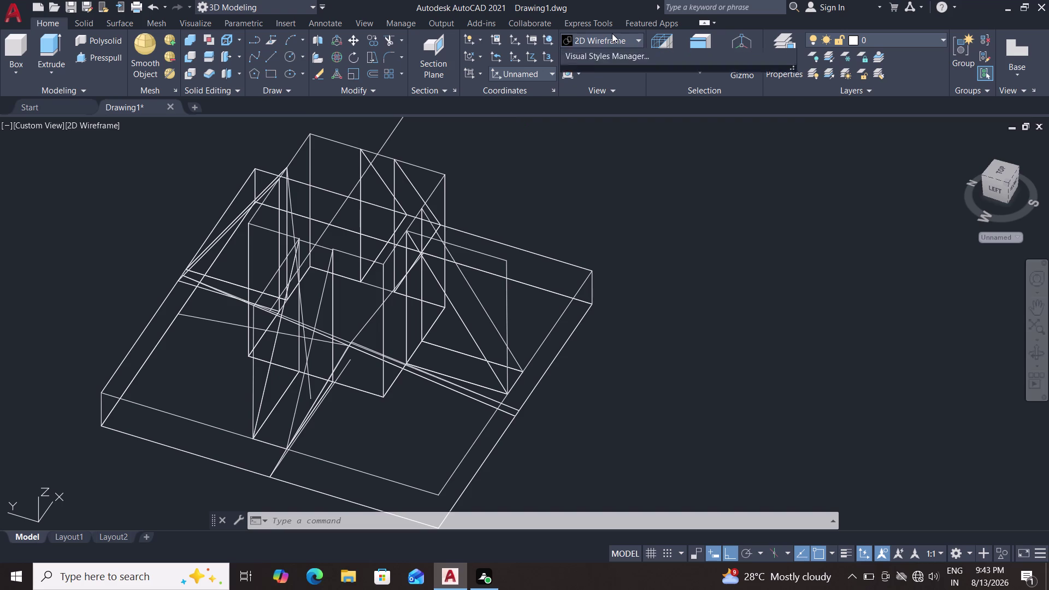
double_click(719, 115)
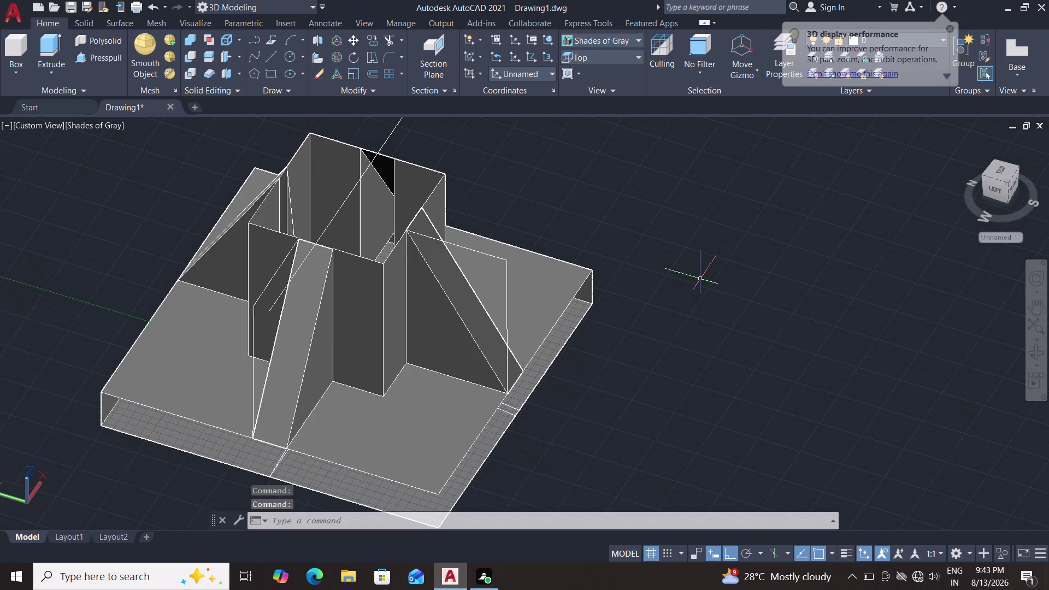
key(Escape)
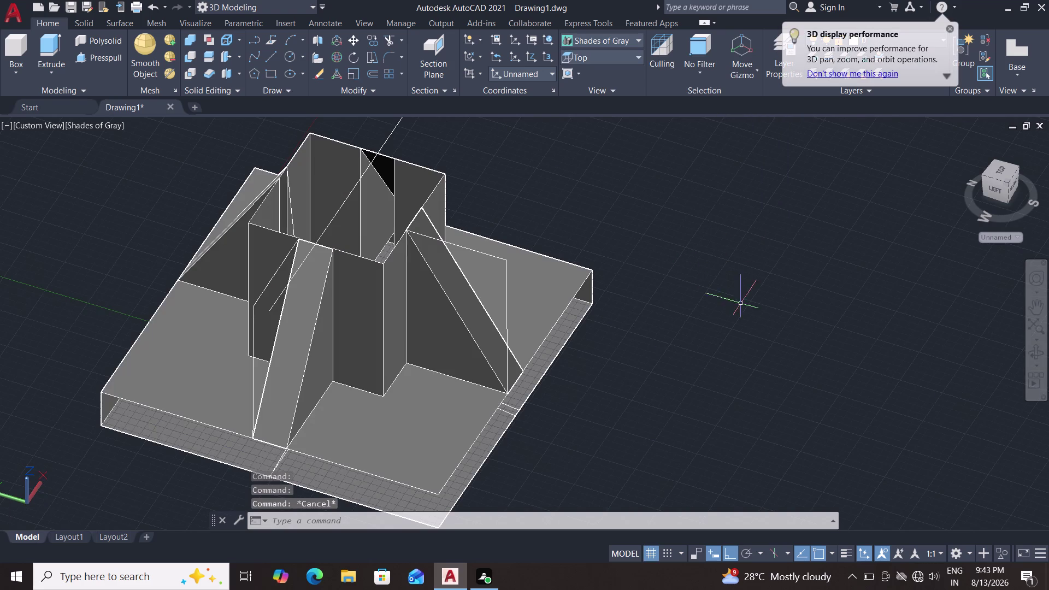
middle_drag(746, 337, 785, 311)
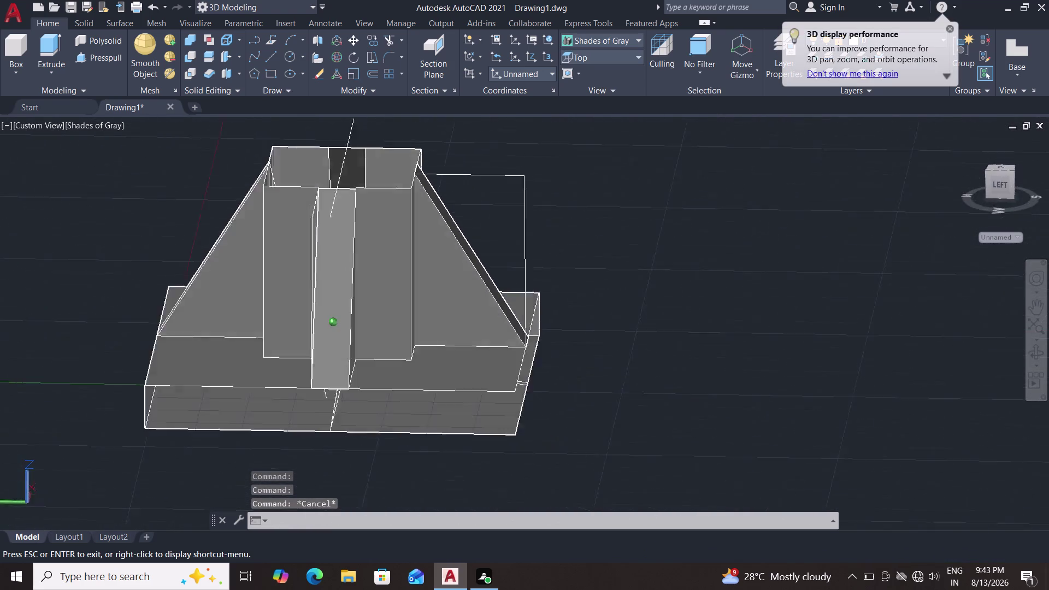
middle_drag(784, 311, 727, 281)
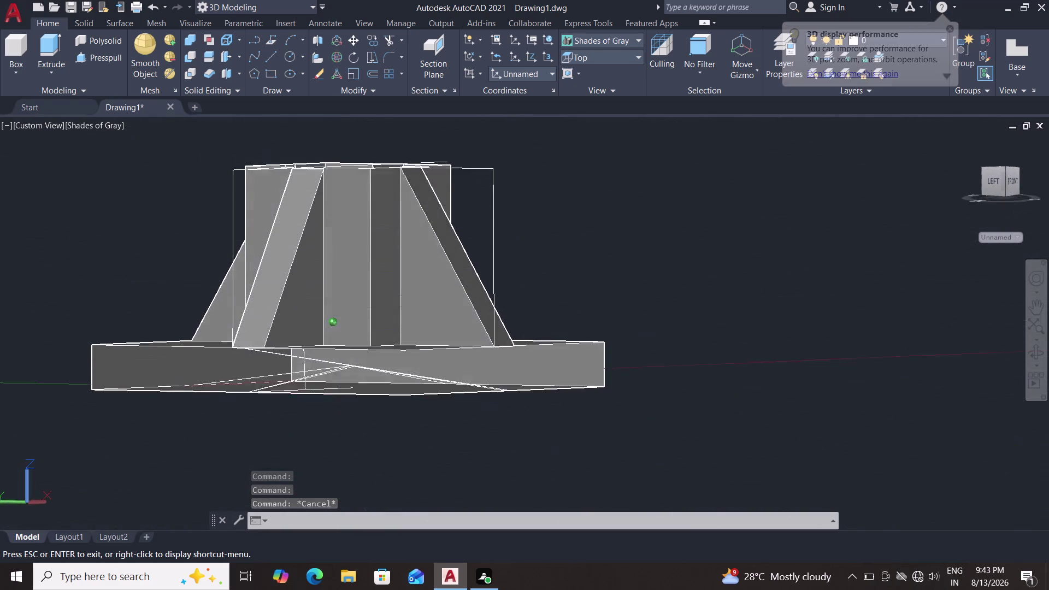
middle_drag(727, 281, 691, 299)
middle_drag(684, 293, 667, 270)
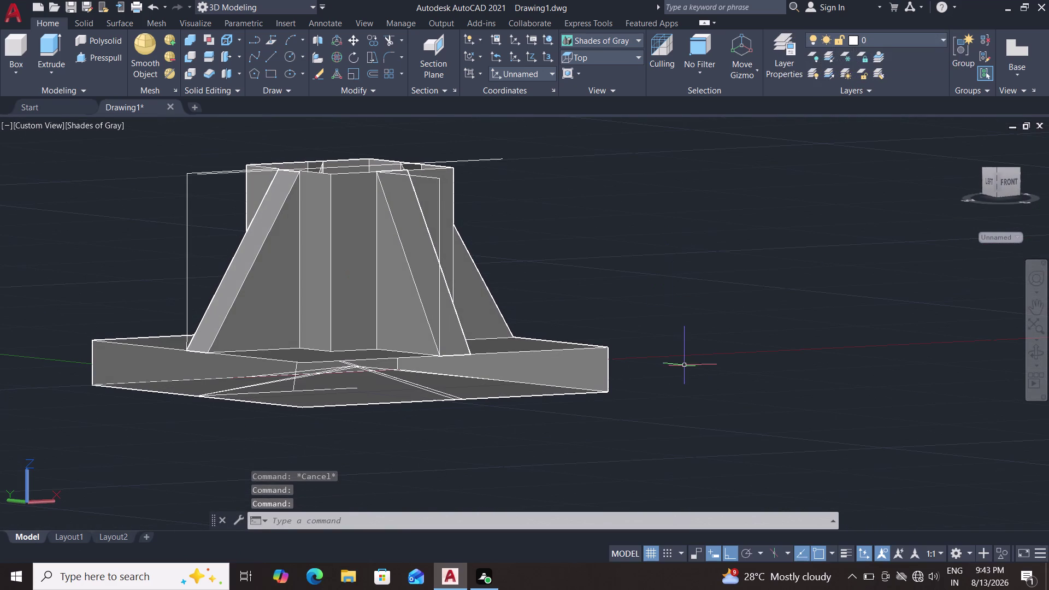
middle_drag(687, 349, 820, 523)
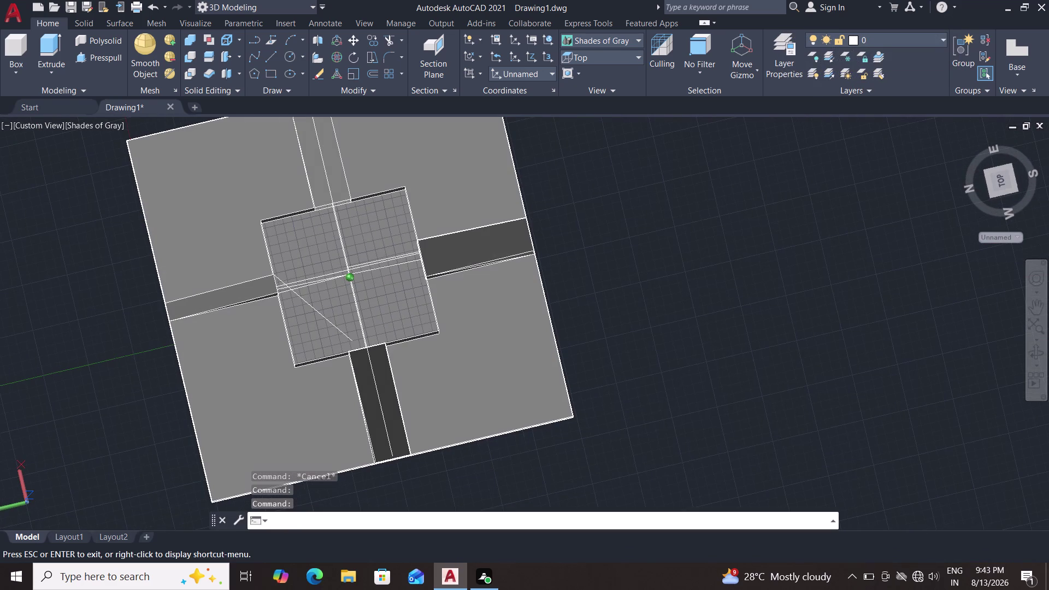
middle_drag(821, 523, 821, 524)
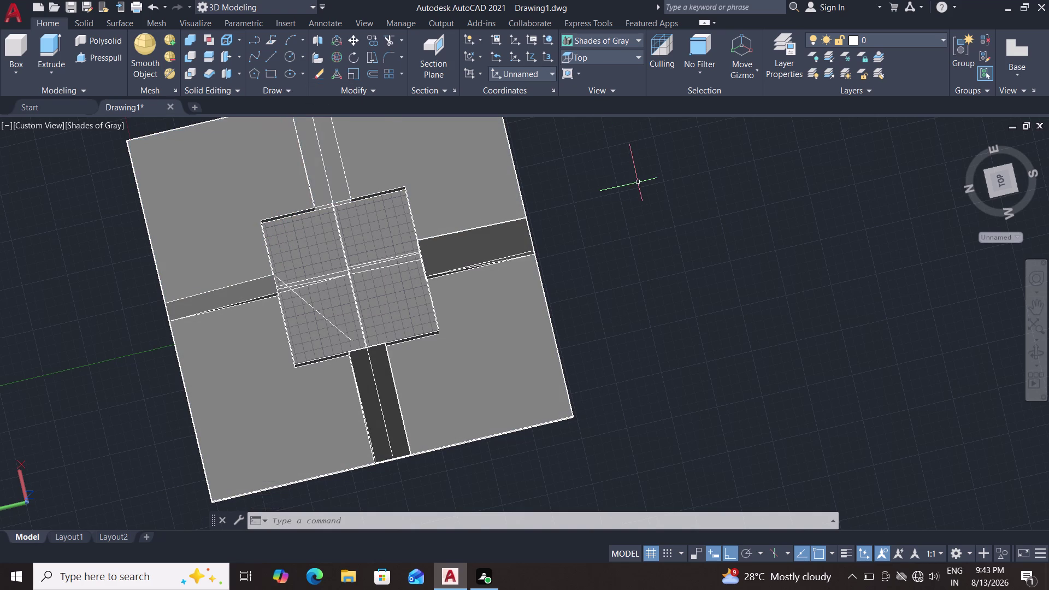
Keep Shades of Gray and switch to the Top preset view.
click(618, 37)
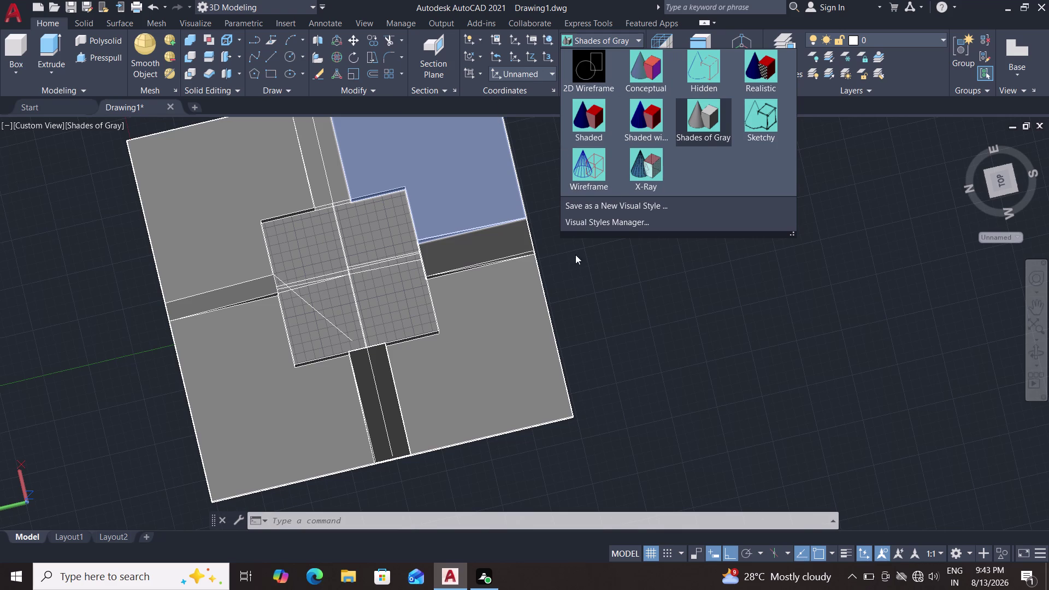
click(625, 302)
double_click(601, 59)
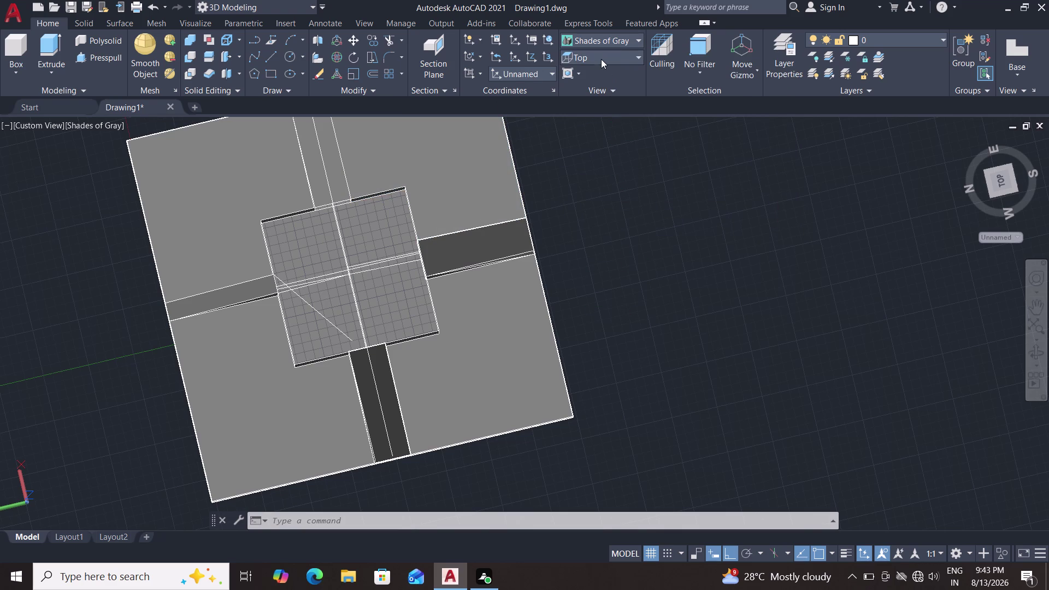
click(607, 60)
double_click(608, 71)
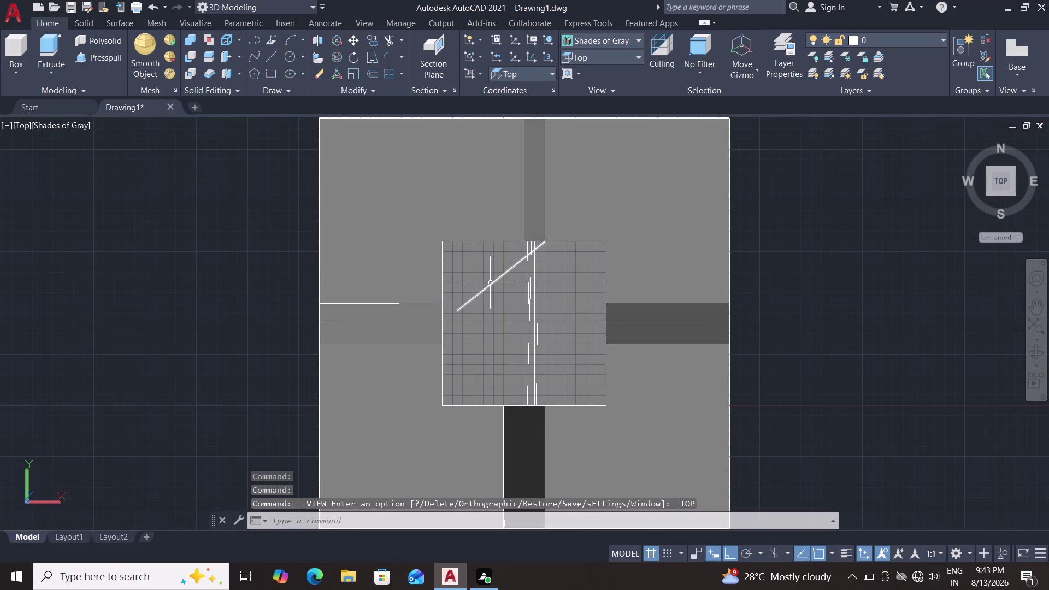
click(274, 74)
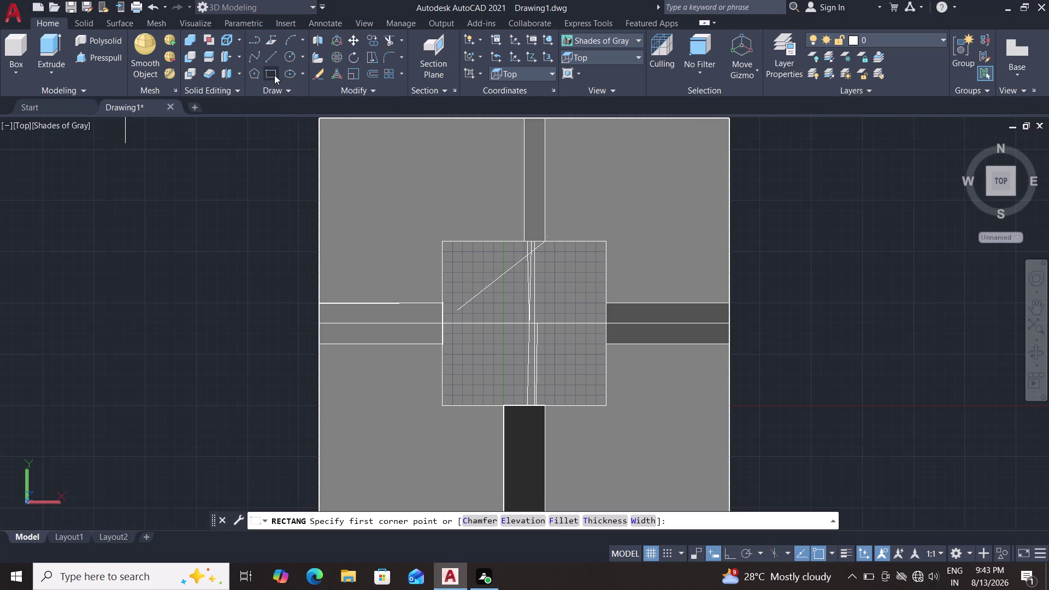
double_click(441, 239)
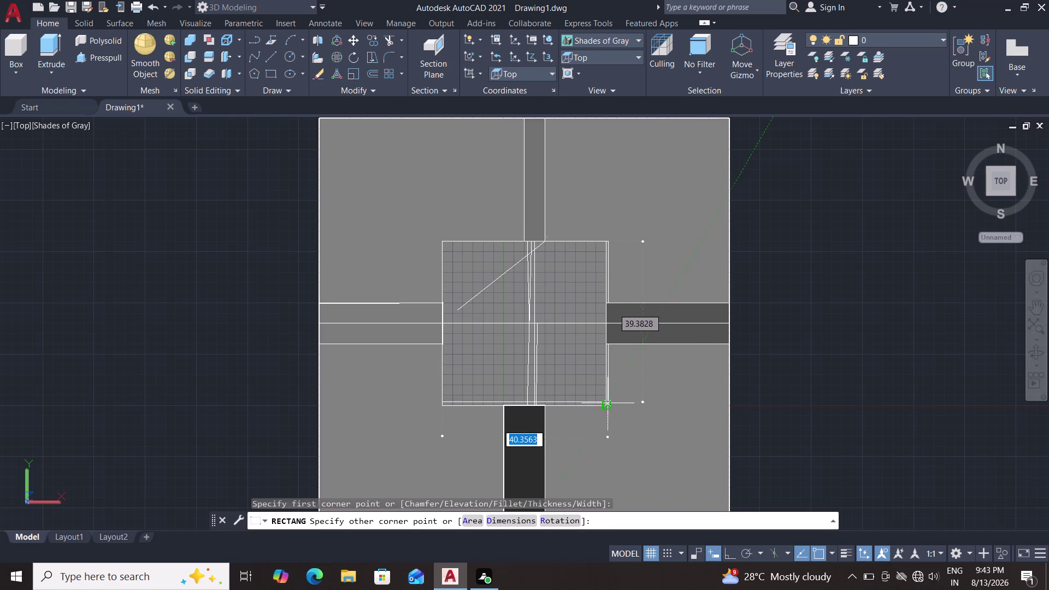
double_click(607, 406)
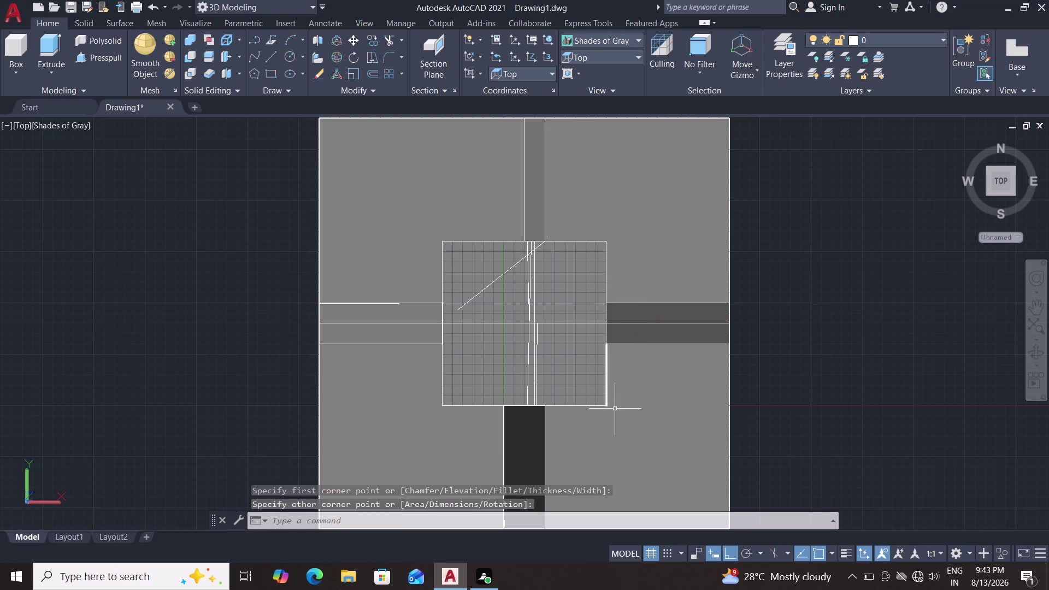
key(Escape)
middle_drag(795, 442, 787, 352)
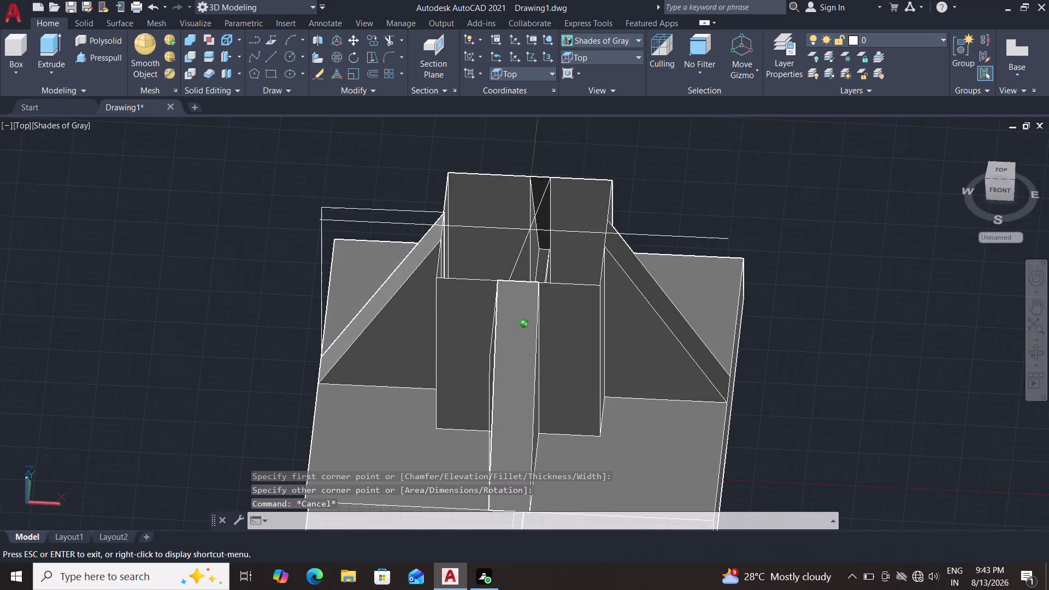
middle_drag(787, 352, 792, 368)
middle_drag(806, 399, 803, 364)
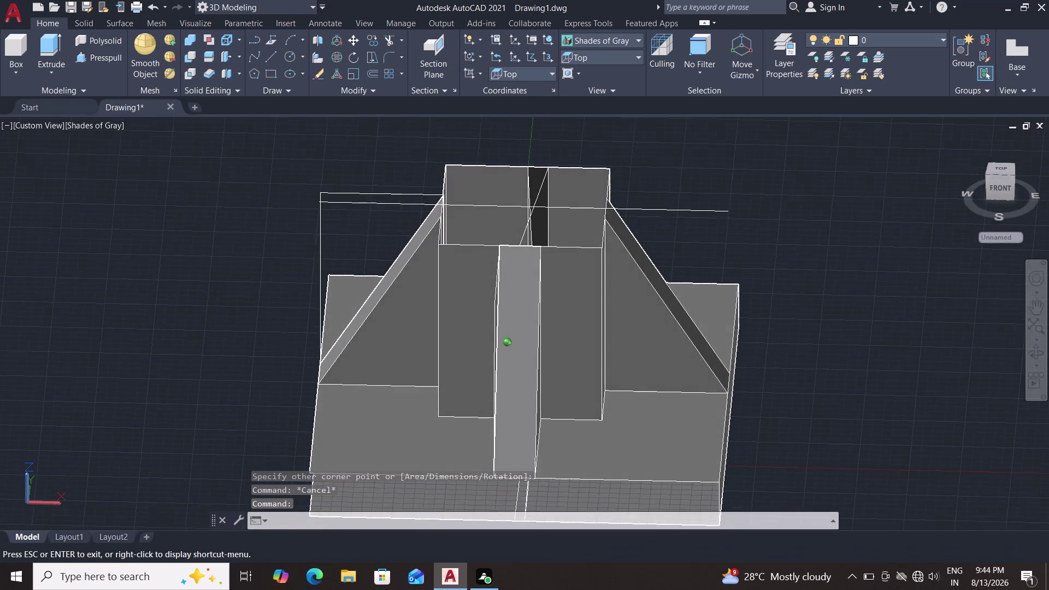
middle_drag(802, 364, 824, 457)
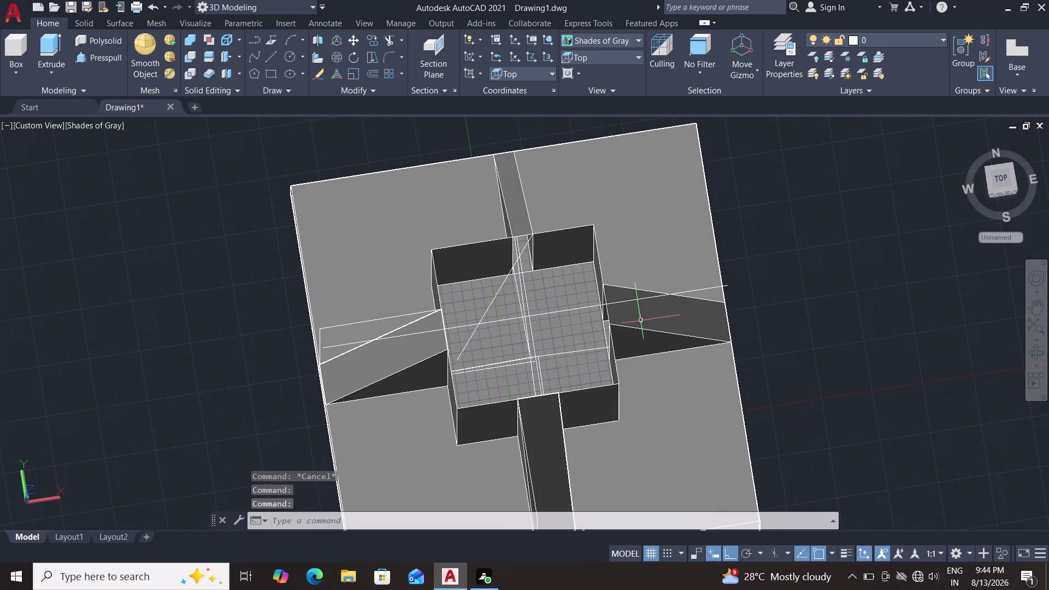
click(88, 60)
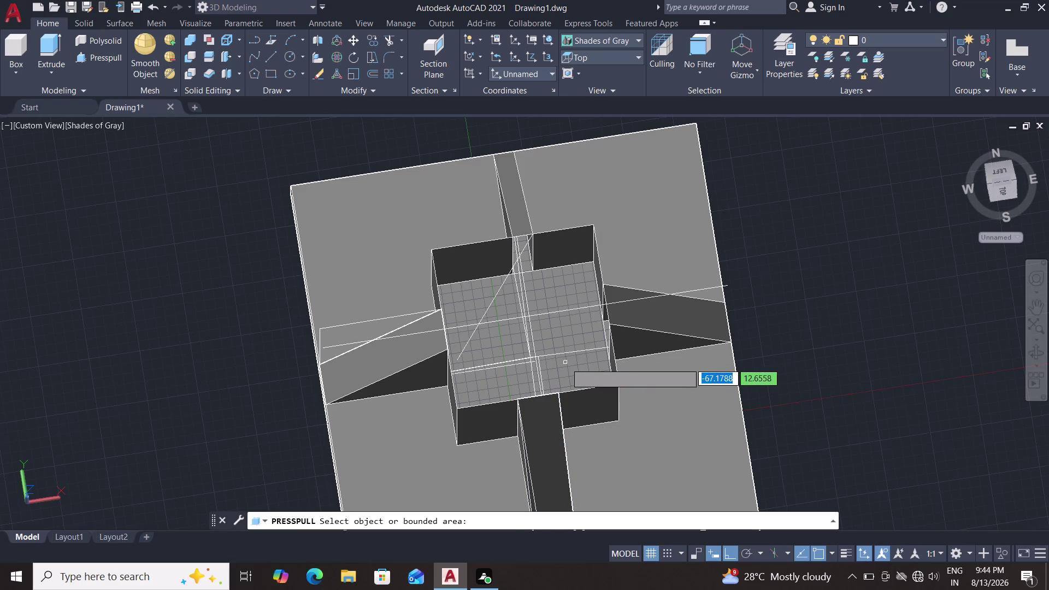
Orbit to an overhead view, try press-pulling base areas, then cancel.
middle_drag(763, 312, 743, 183)
scroll(down, 3)
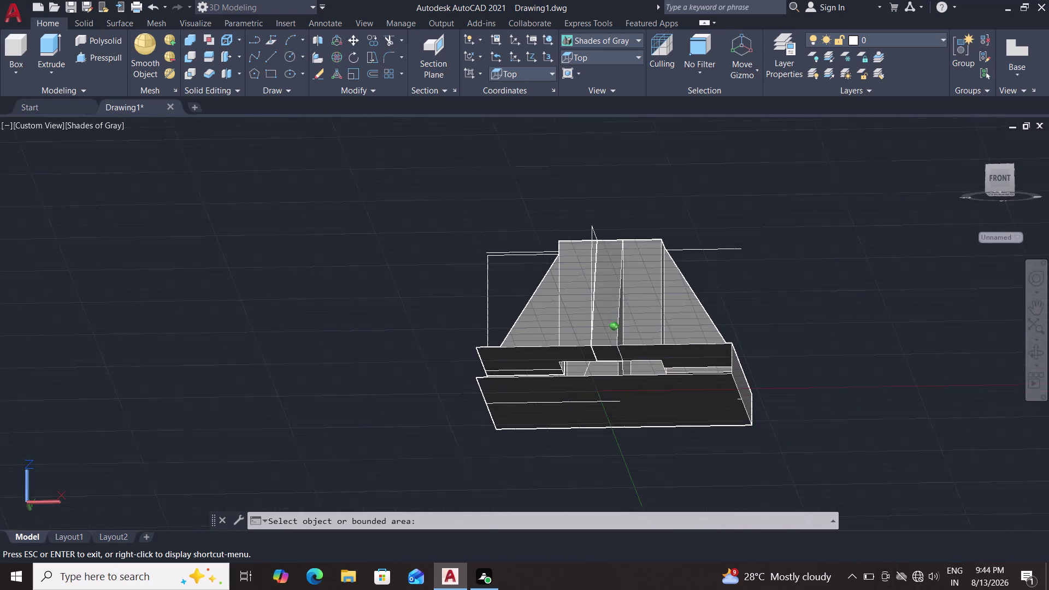
middle_drag(743, 183, 744, 179)
middle_drag(790, 398, 788, 545)
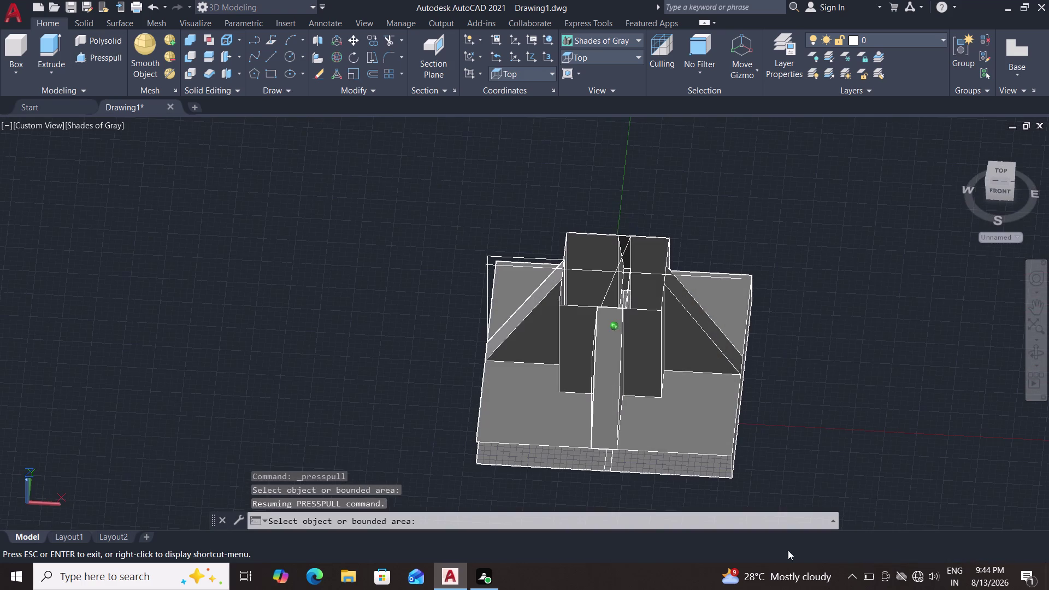
middle_drag(788, 545, 784, 573)
middle_drag(814, 248, 814, 428)
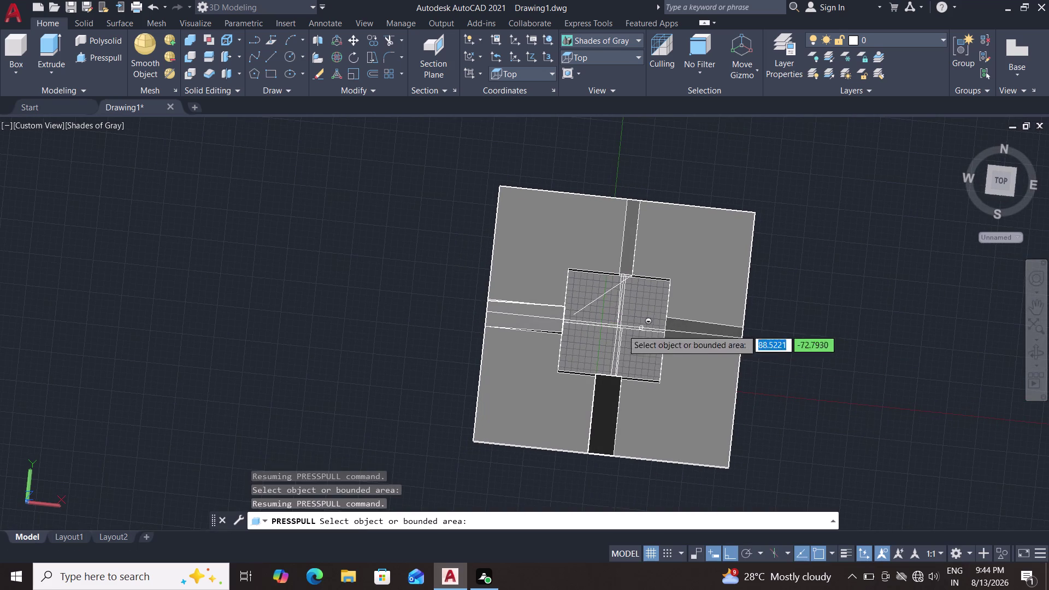
click(643, 363)
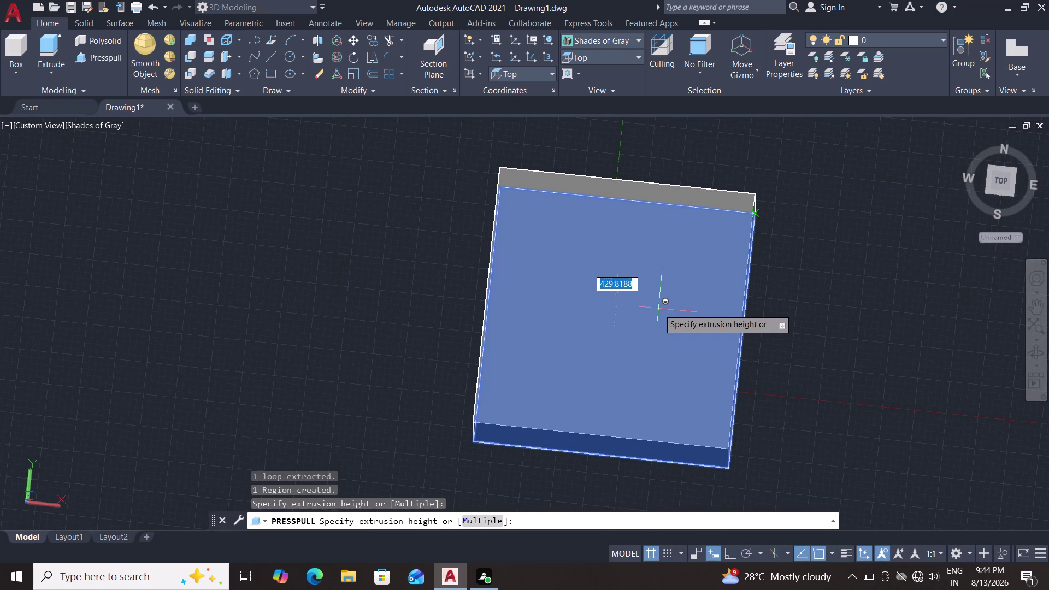
key(Escape)
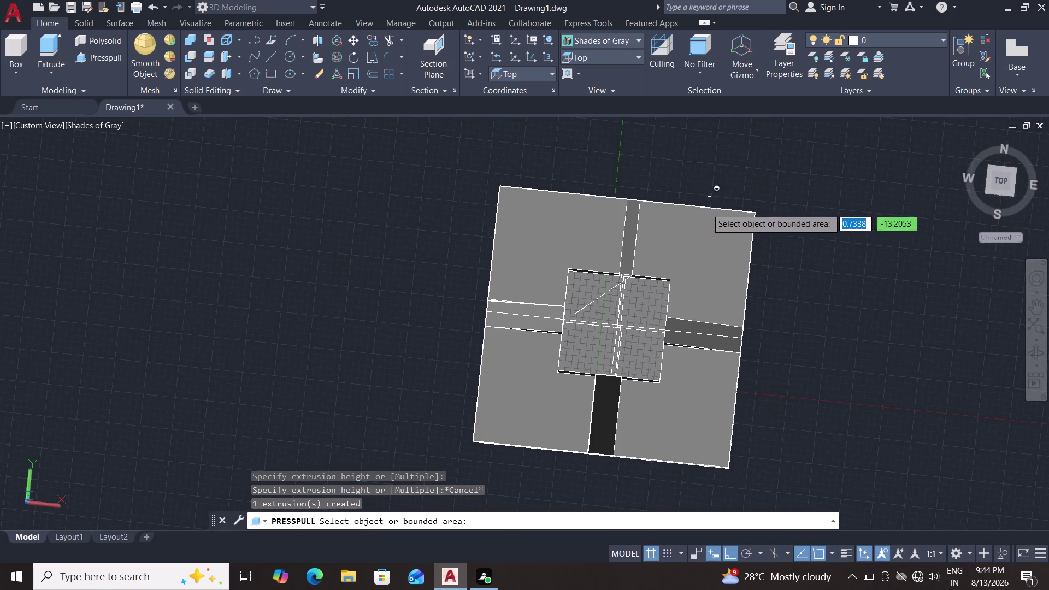
double_click(646, 307)
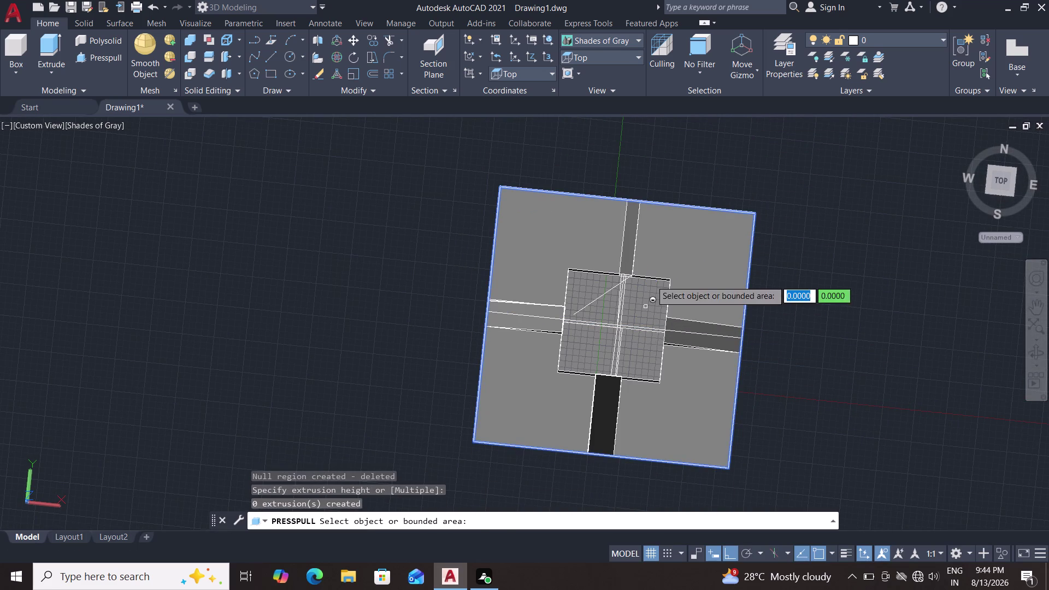
key(grave)
scroll(up, 3)
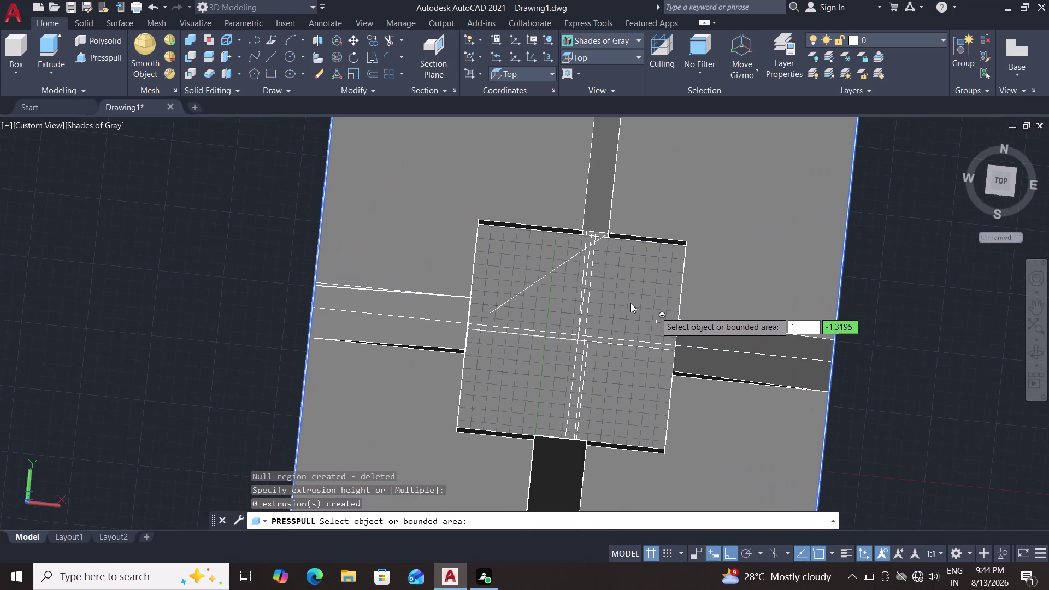
key(Escape)
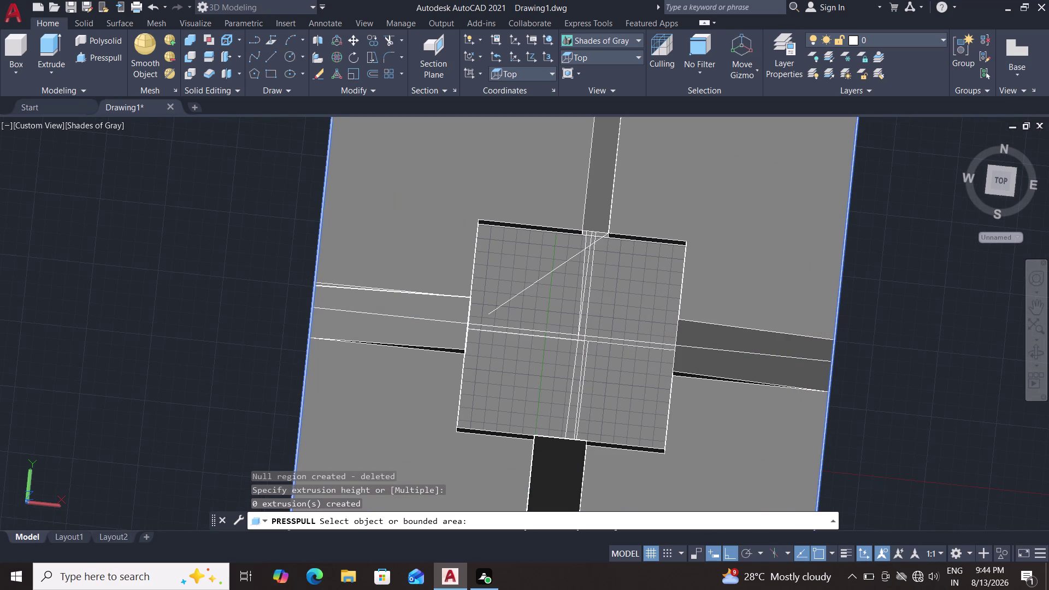
key(Escape)
Delete the stray leftover objects crossing the left rib.
scroll(down, 3)
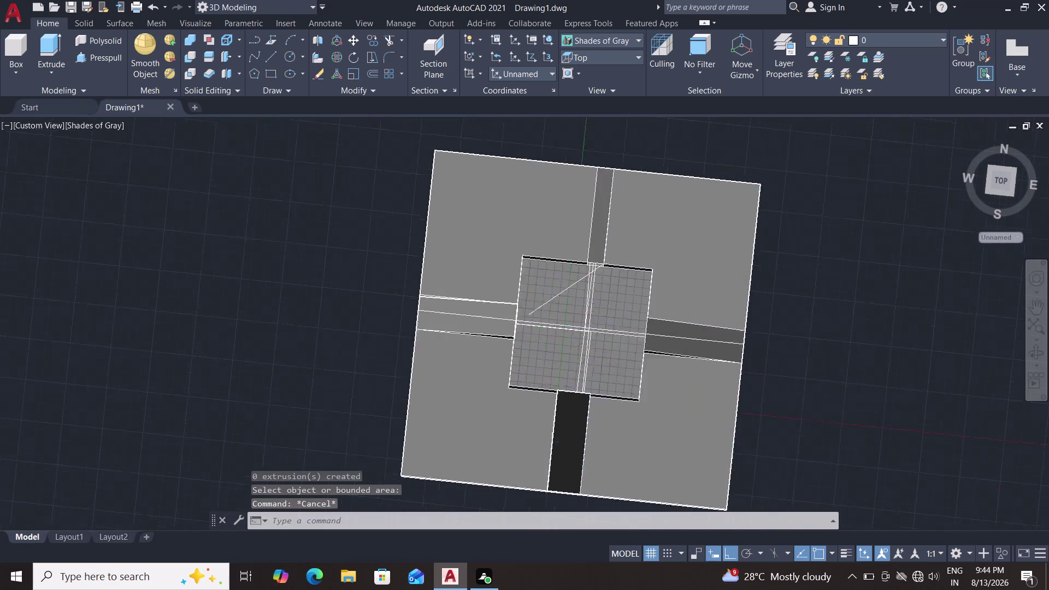
middle_drag(755, 382, 740, 334)
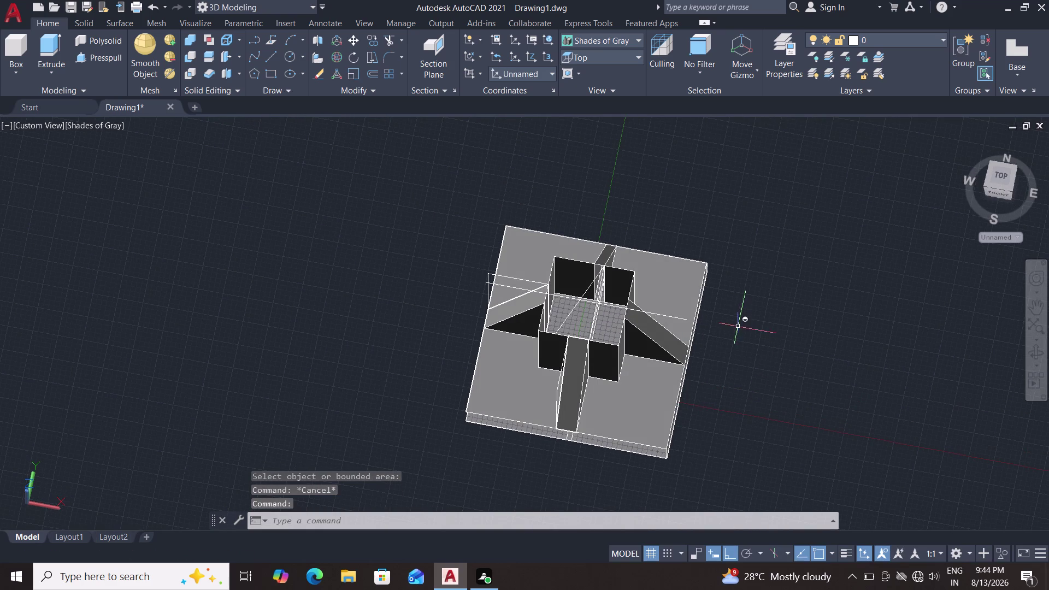
drag(744, 243, 734, 245)
key(Escape)
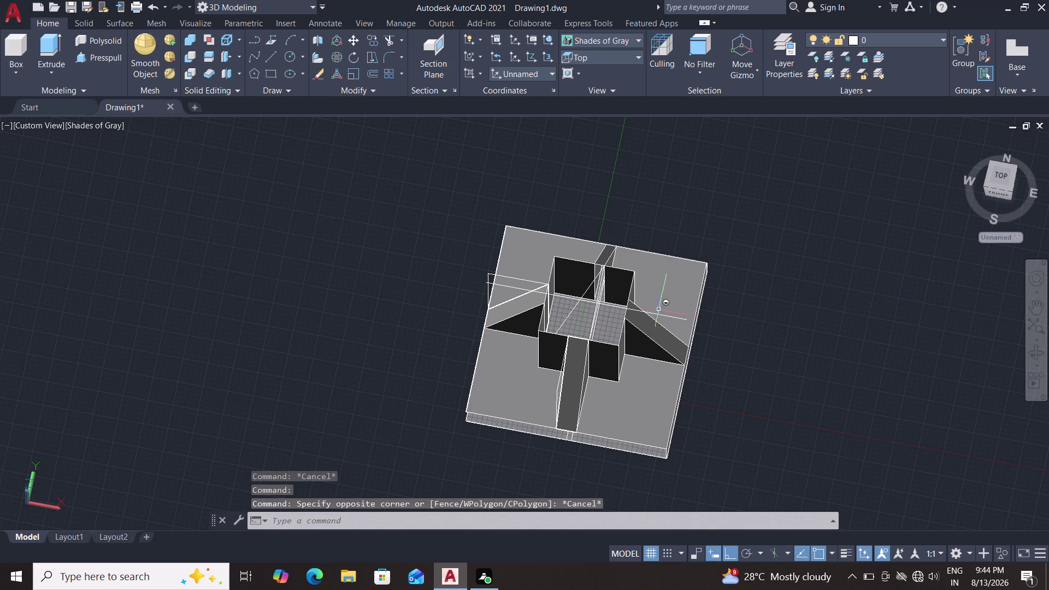
double_click(491, 283)
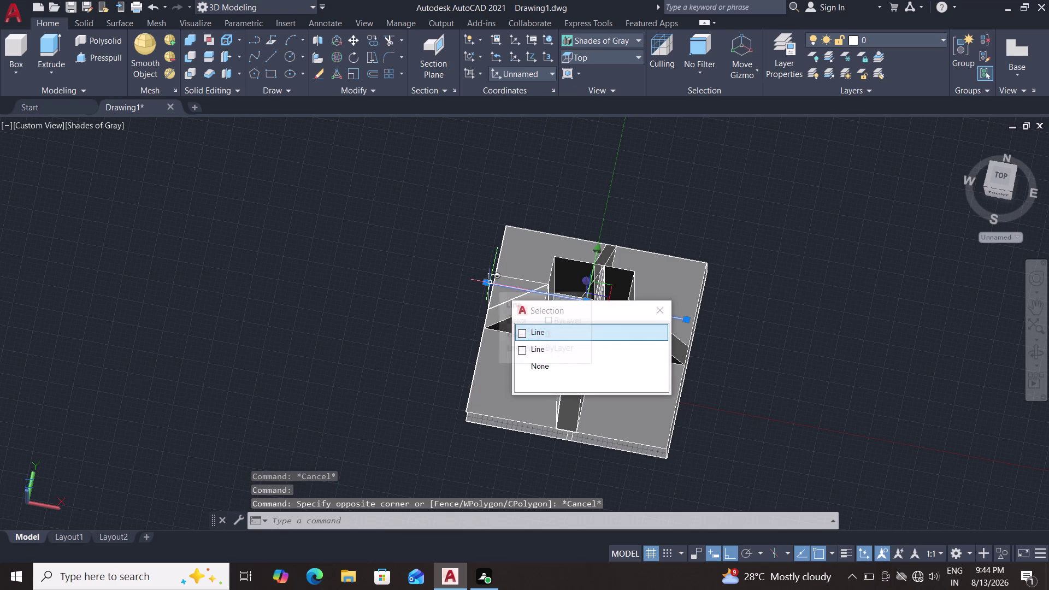
key(Delete)
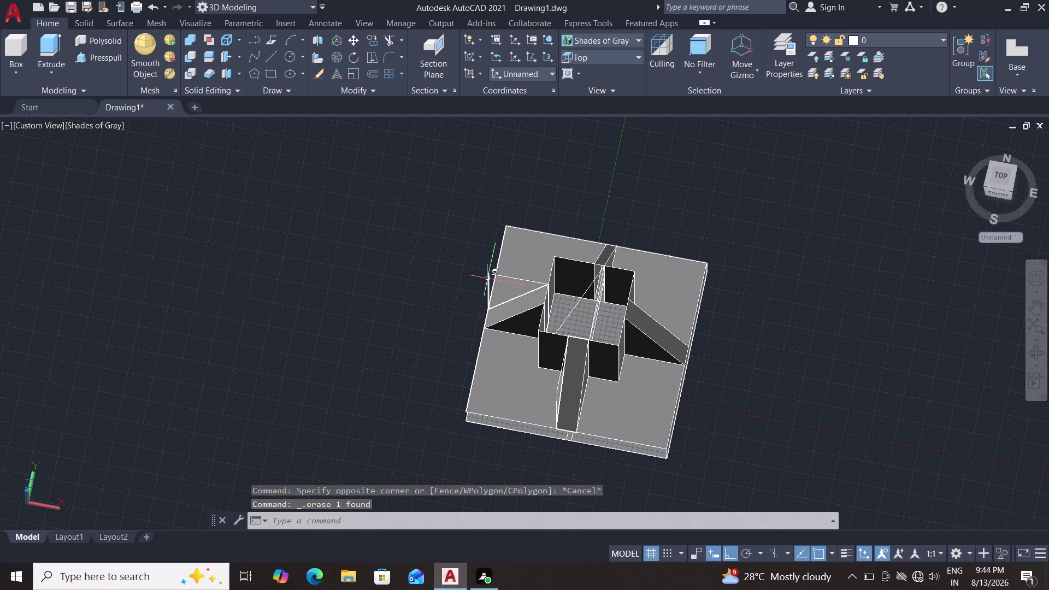
click(488, 279)
key(Delete)
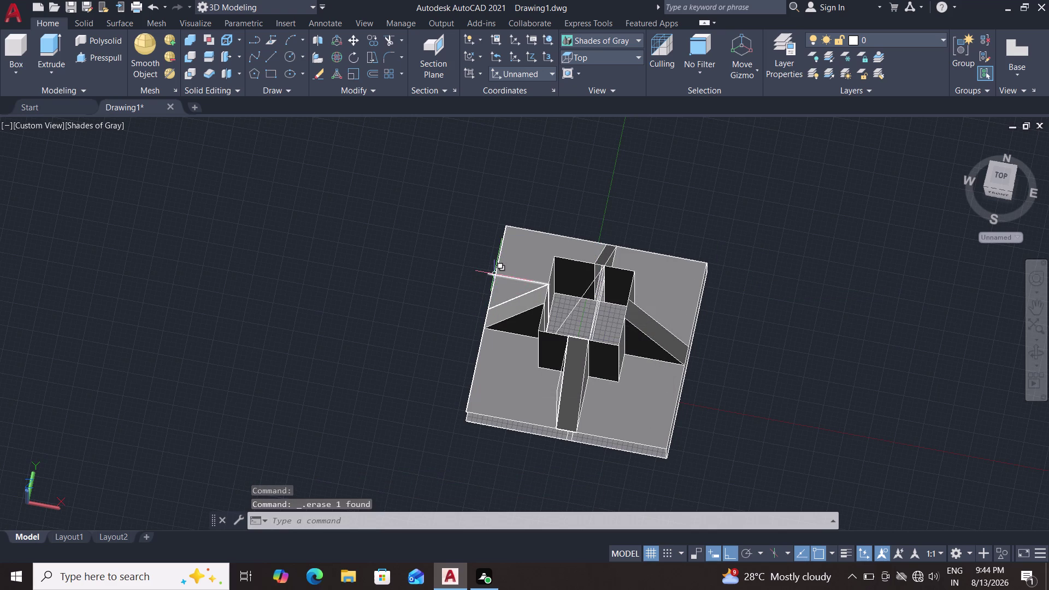
click(494, 274)
key(Delete)
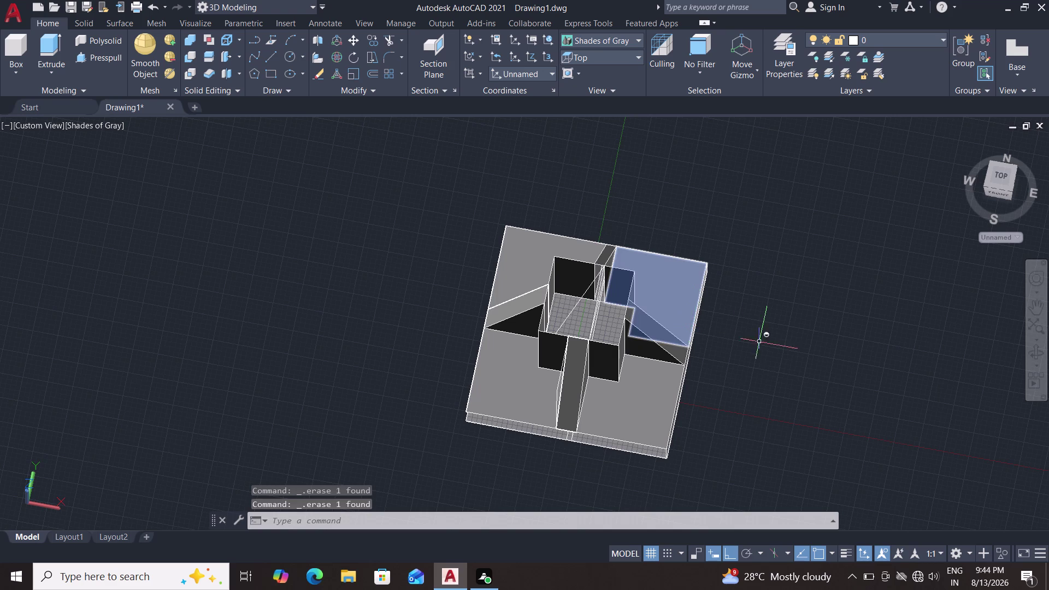
Orbit to a 3D view of the pedestal and cancel a typed REC command.
middle_drag(713, 398, 747, 287)
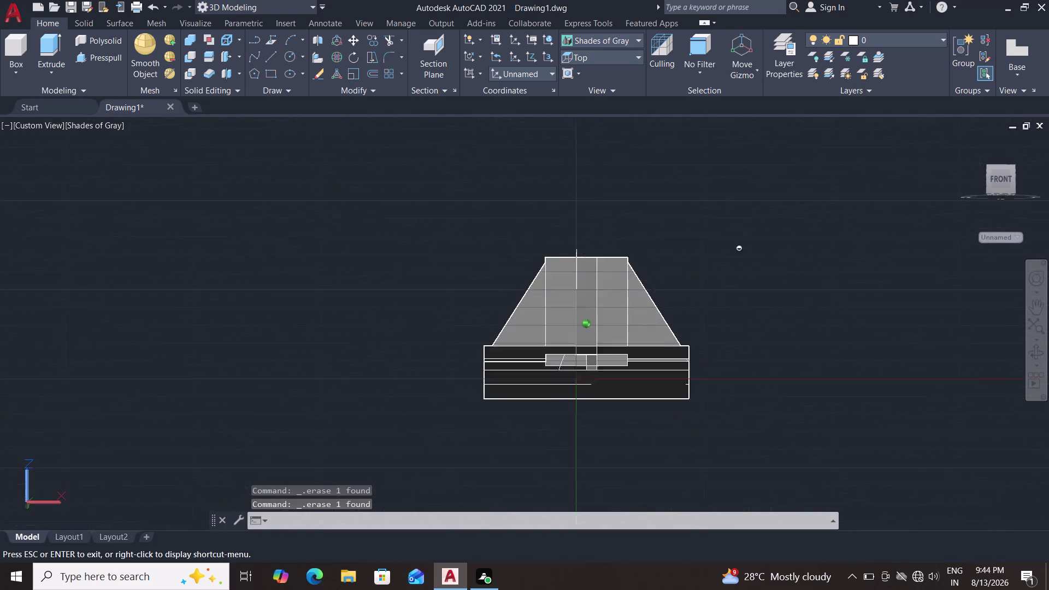
middle_drag(747, 287, 825, 312)
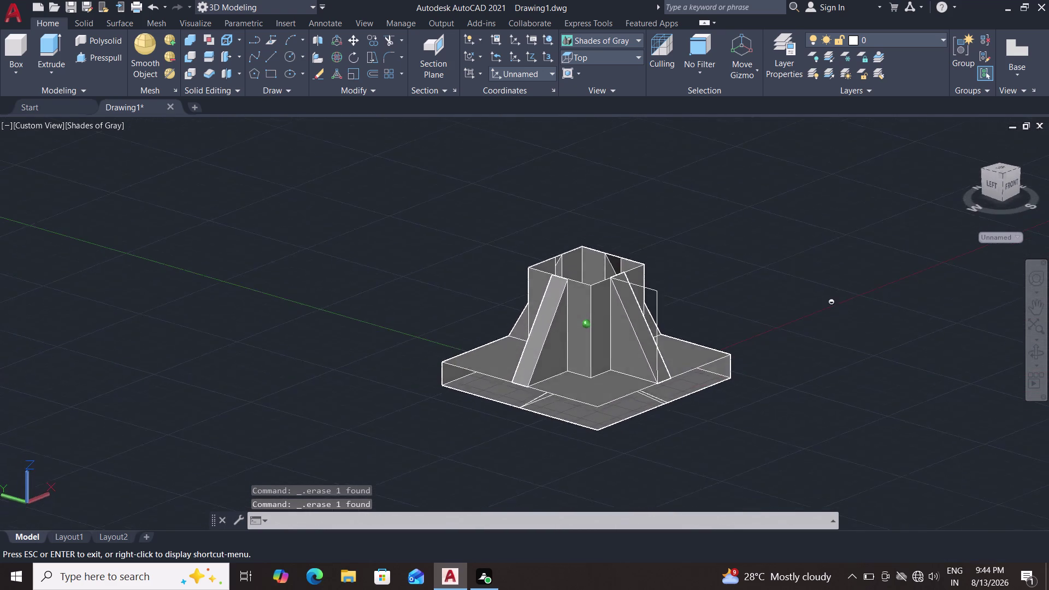
middle_drag(824, 313, 748, 469)
scroll(up, 3)
key(r)
key(e)
key(c)
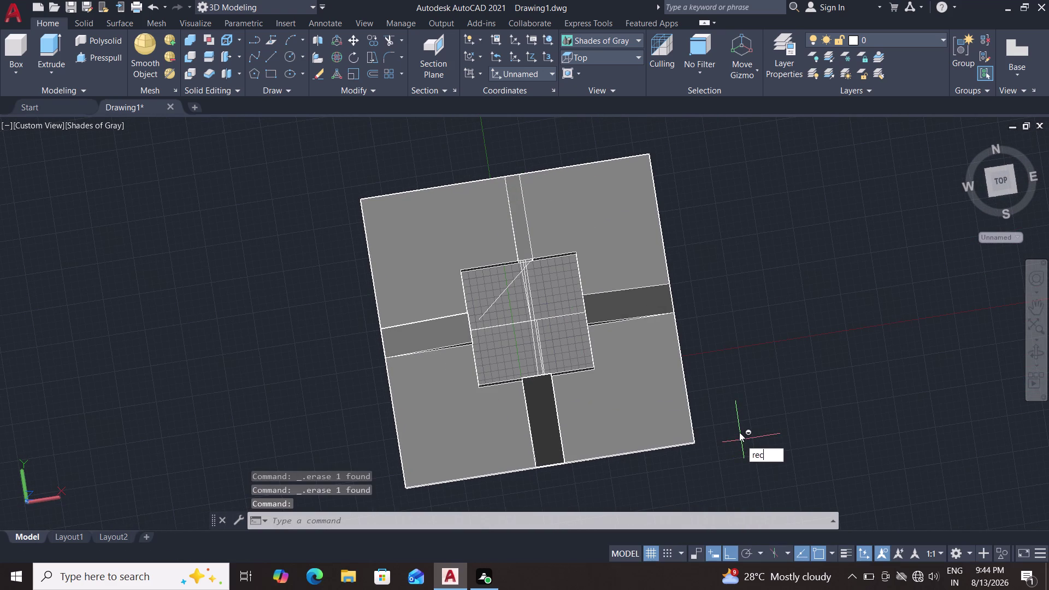
key(Escape)
key(Escape)
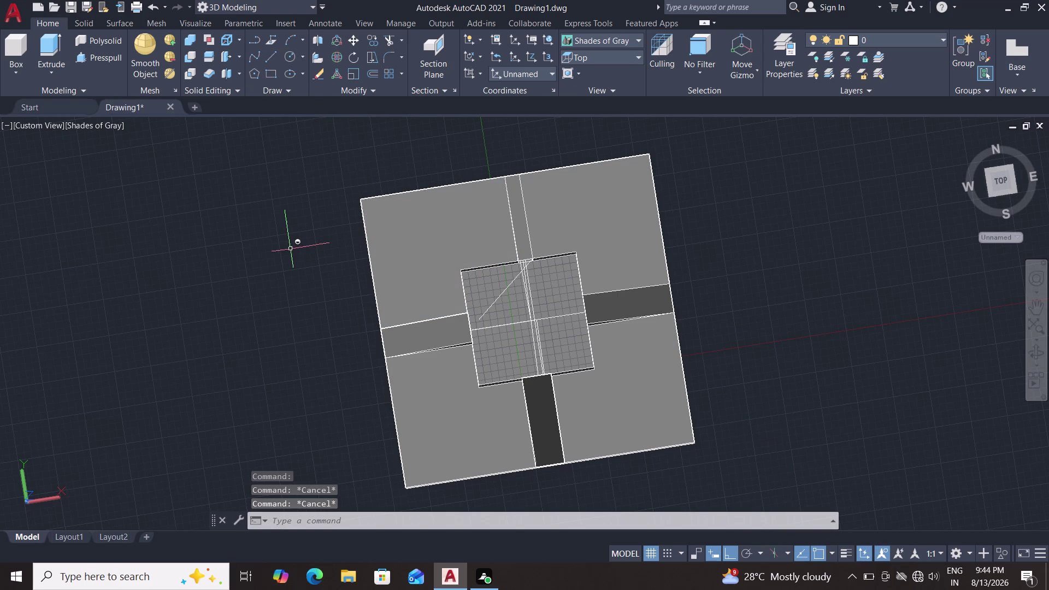
scroll(down, 3)
middle_drag(274, 288, 302, 151)
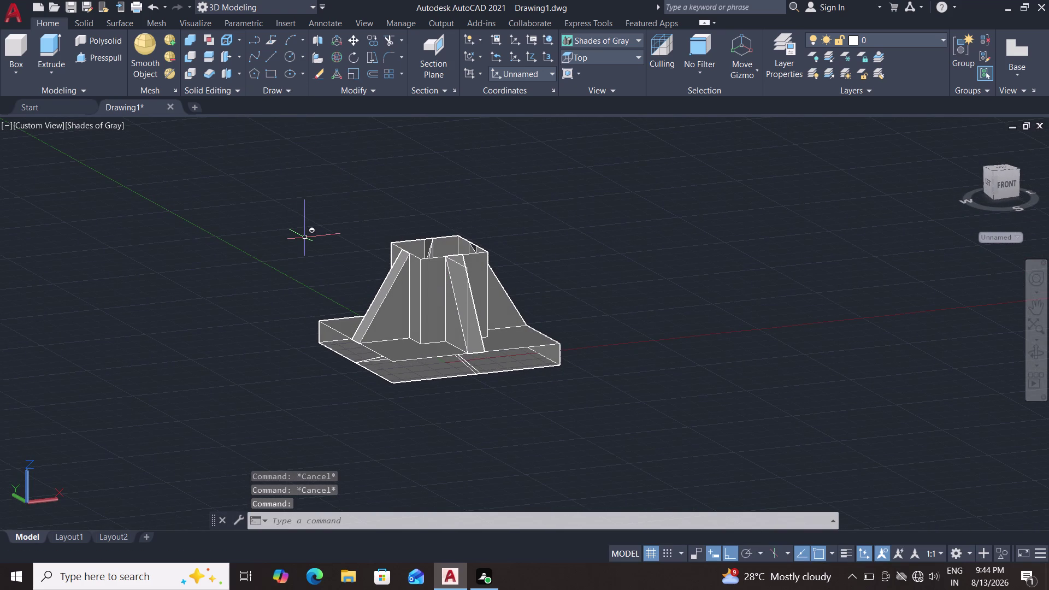
click(109, 56)
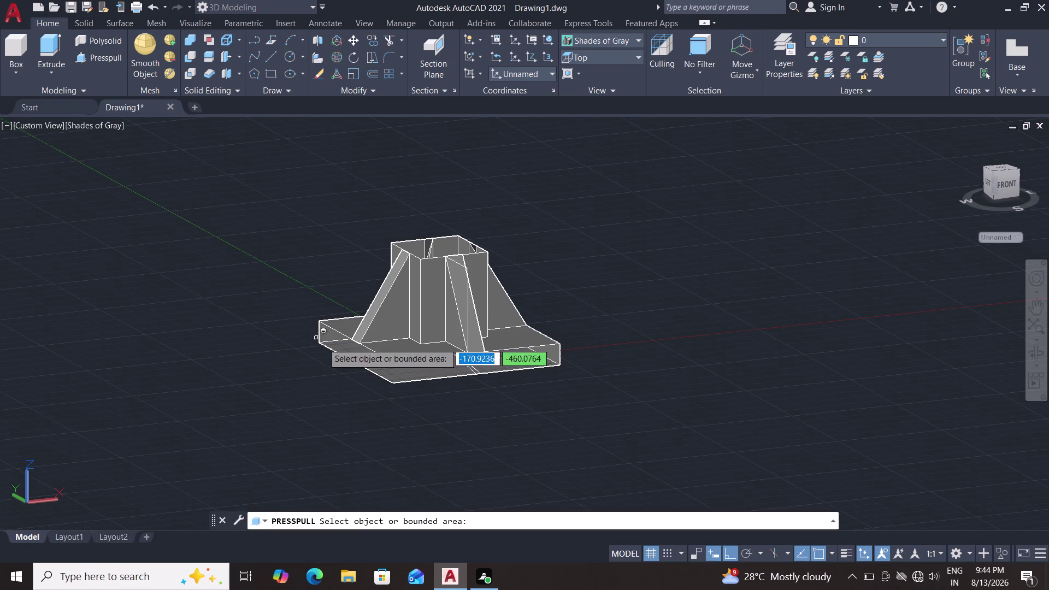
Press-pull the open bottom area of the base into a solid slab.
double_click(400, 374)
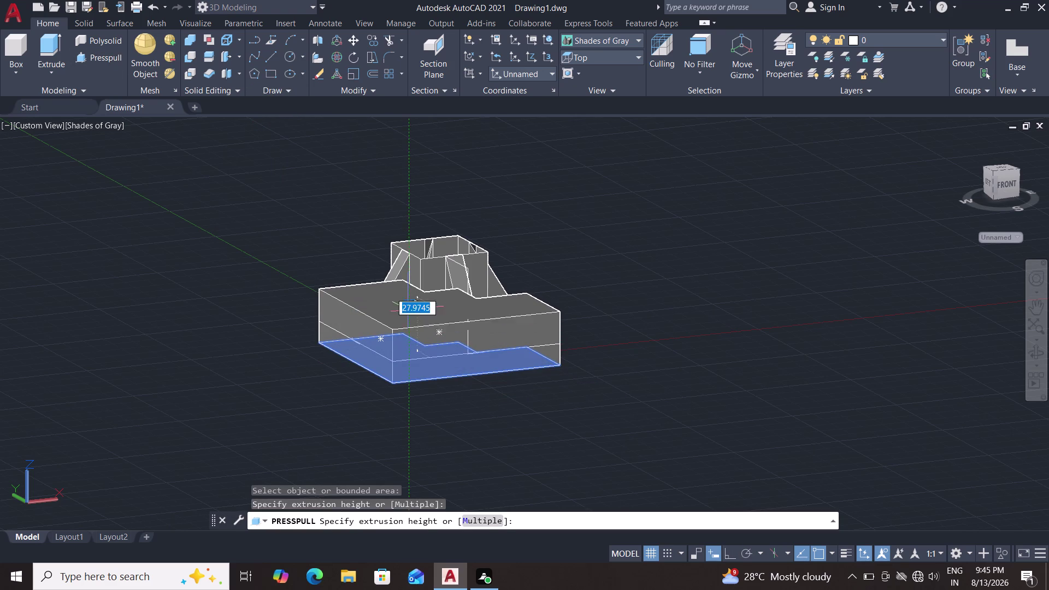
click(391, 360)
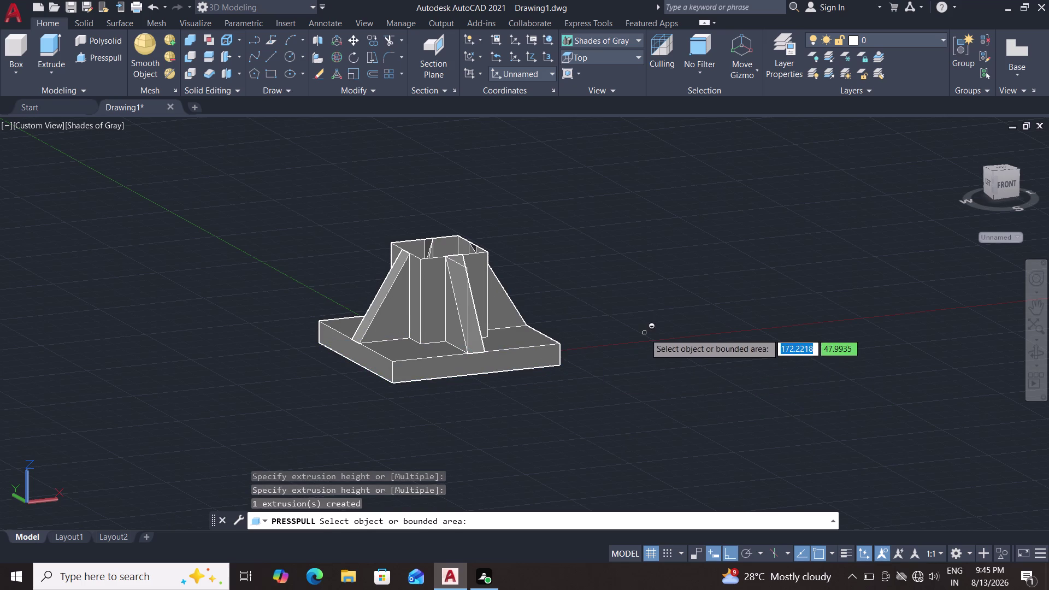
middle_drag(645, 333, 623, 490)
middle_drag(564, 371, 569, 365)
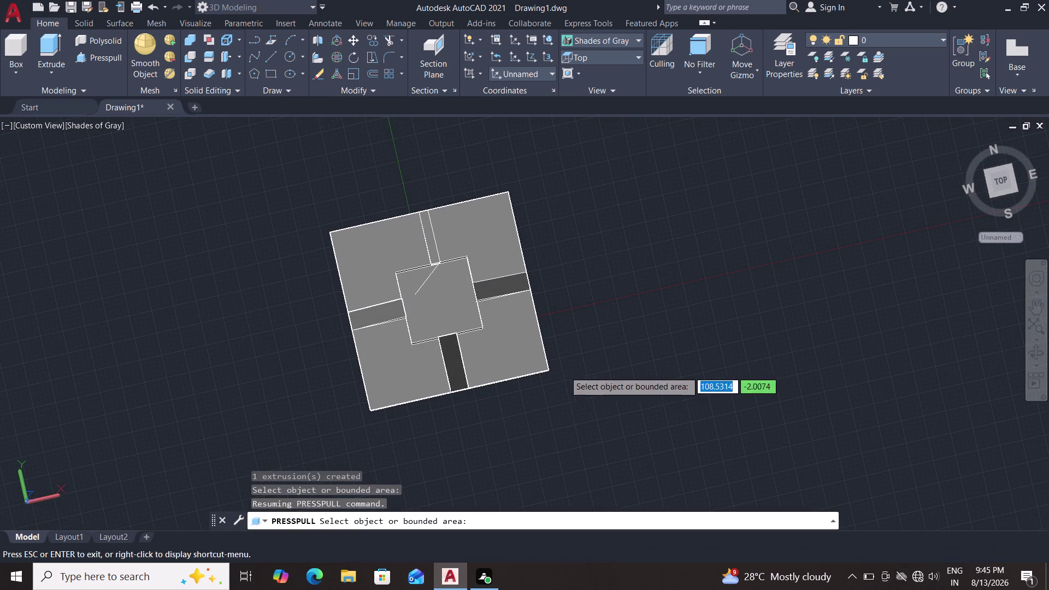
middle_drag(568, 366, 580, 315)
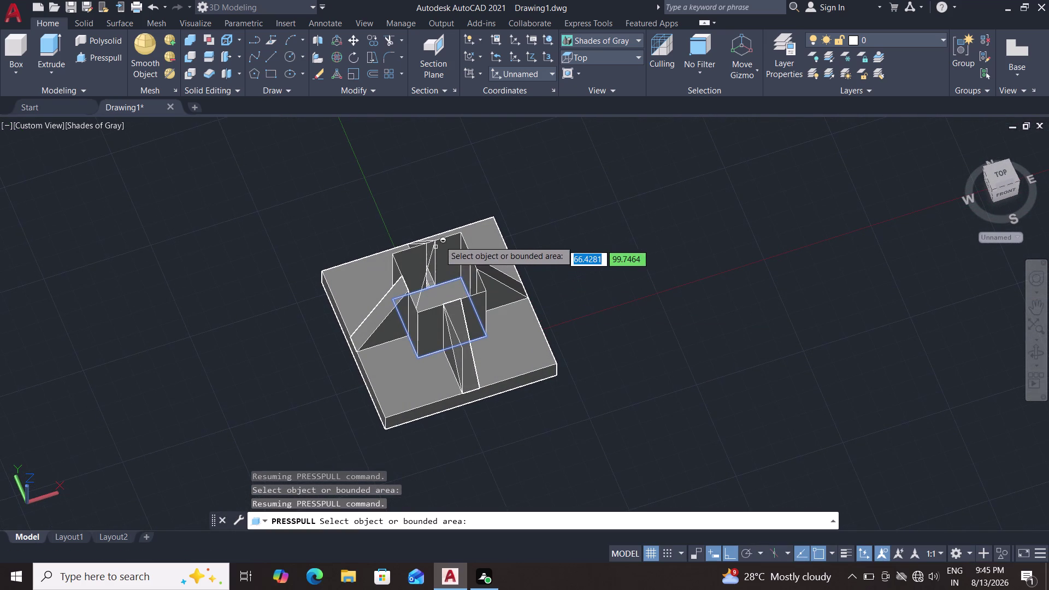
middle_drag(602, 268, 604, 378)
Press-pull the central square up into a solid column block.
click(435, 302)
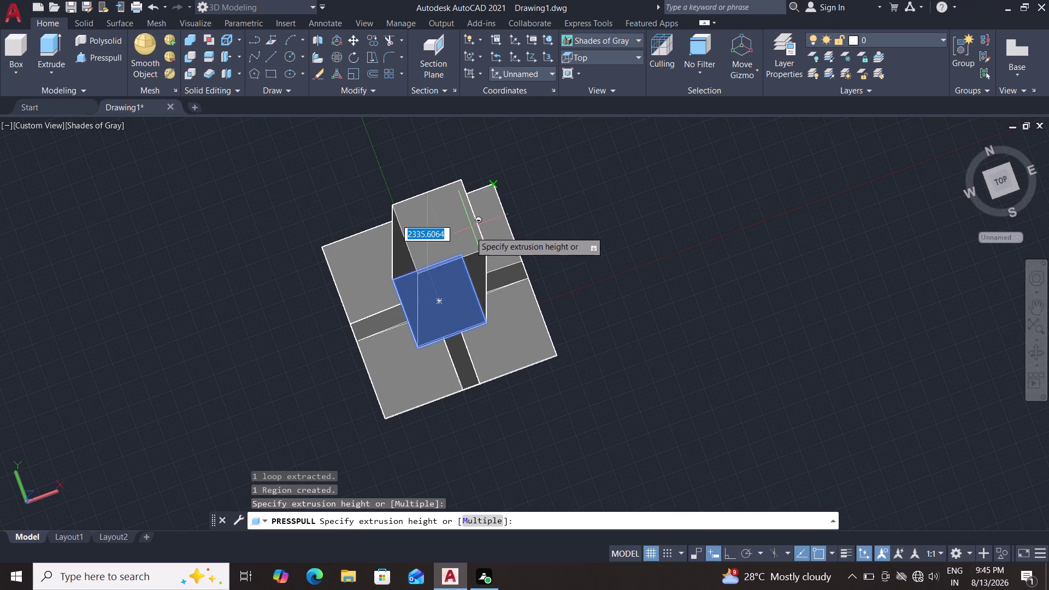
middle_drag(571, 286, 549, 194)
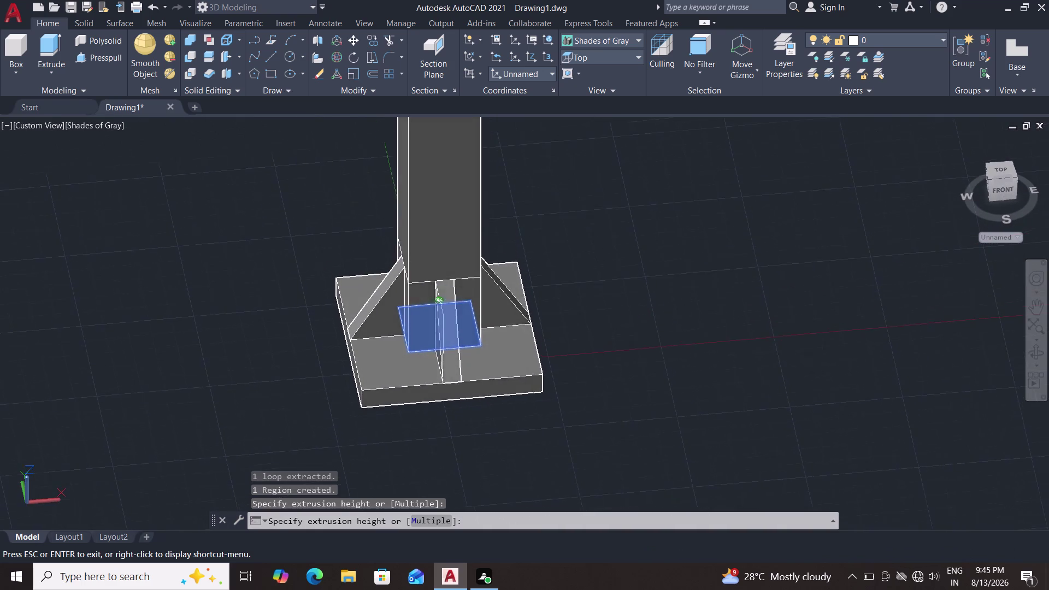
middle_drag(549, 193, 548, 189)
scroll(up, 3)
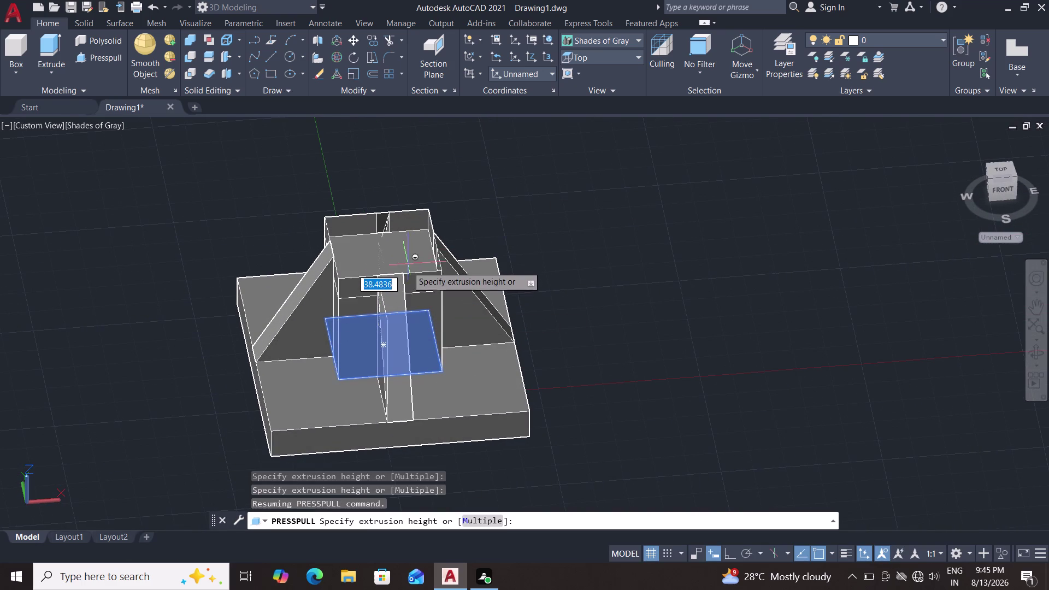
double_click(400, 276)
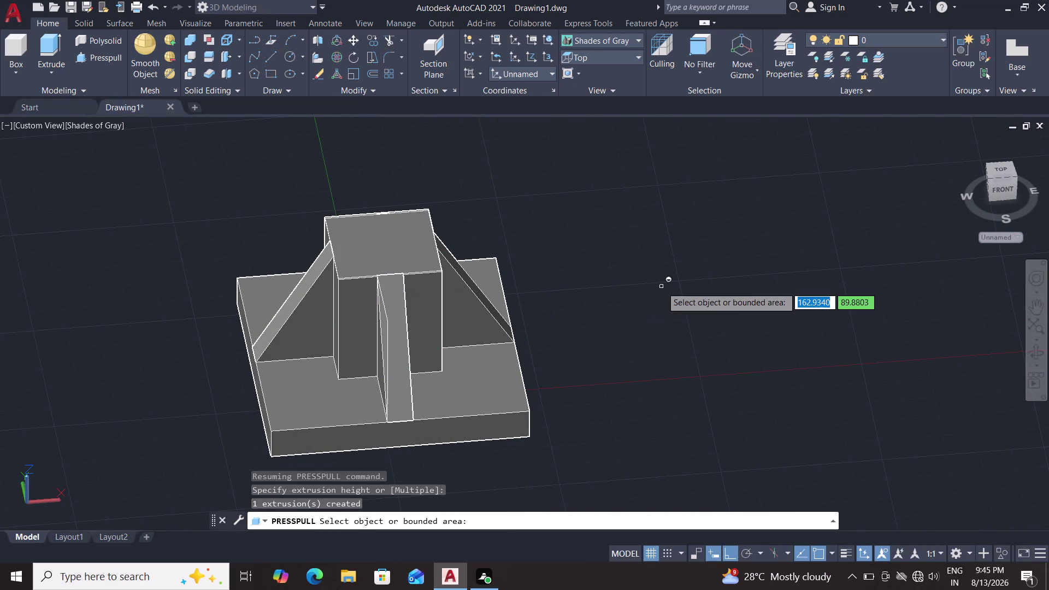
key(Escape)
scroll(down, 3)
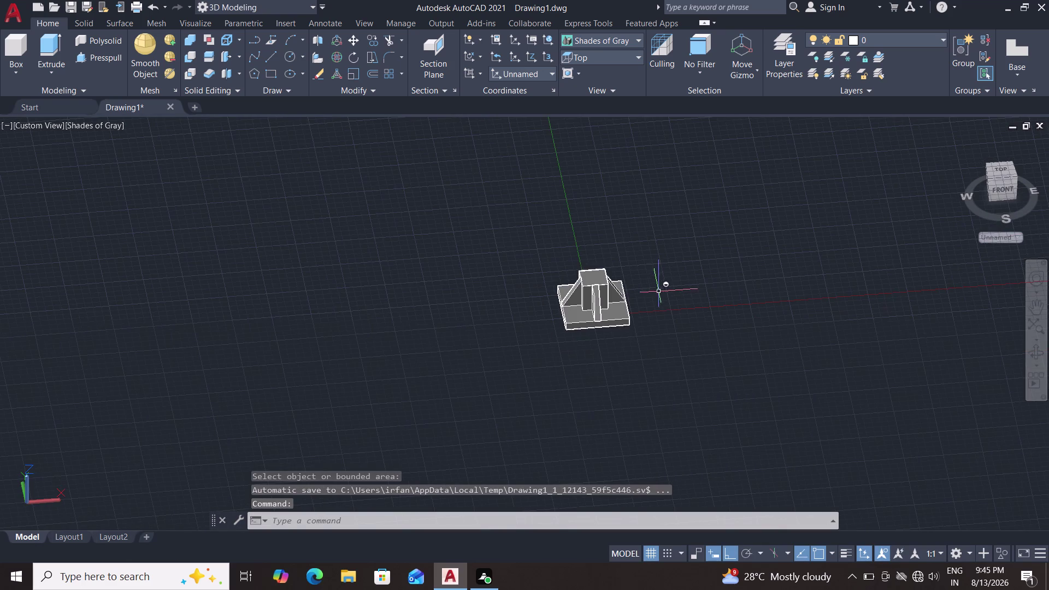
Select all pedestal objects and move them to a new position.
scroll(up, 3)
middle_drag(675, 332, 554, 238)
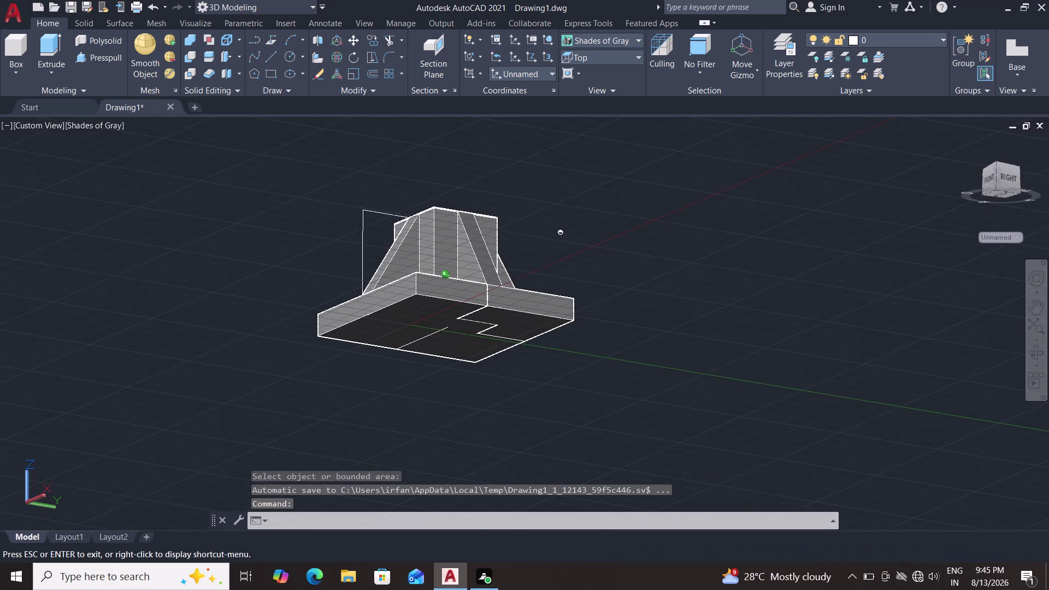
middle_drag(553, 237, 543, 347)
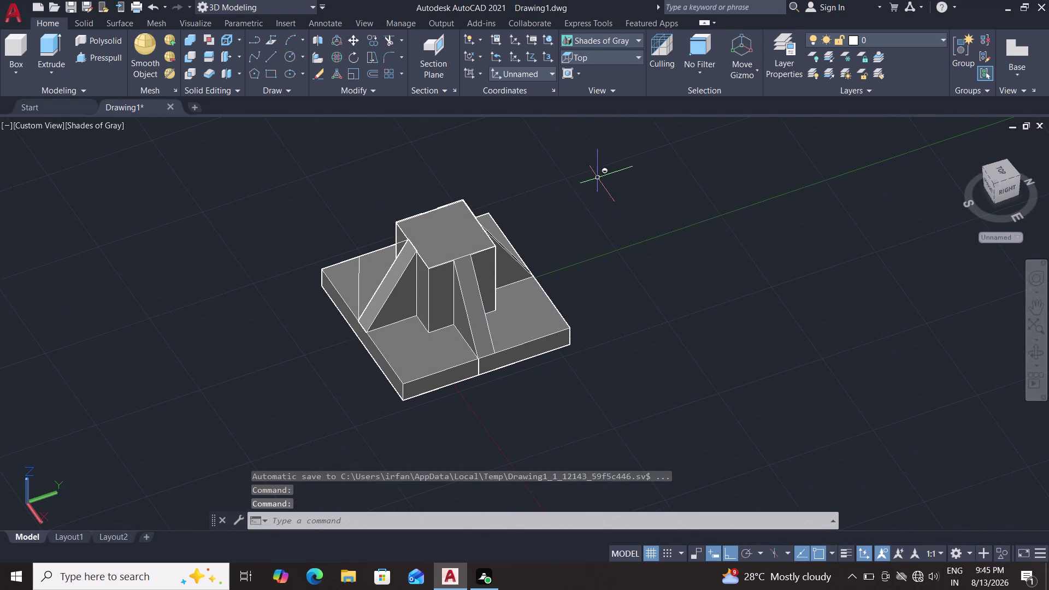
drag(598, 177, 580, 187)
double_click(408, 362)
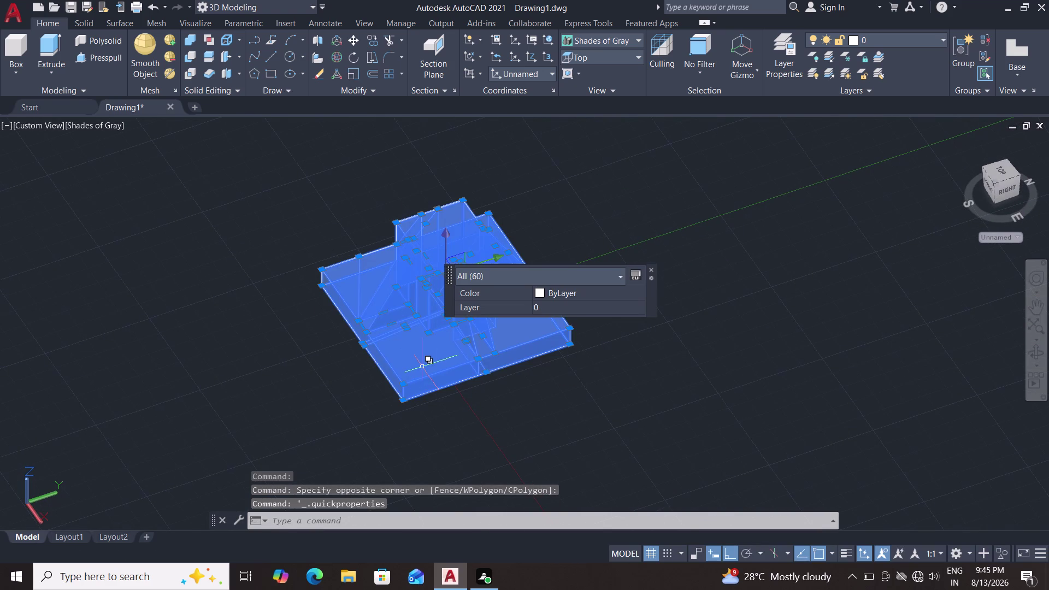
key(m)
key(Return)
click(442, 310)
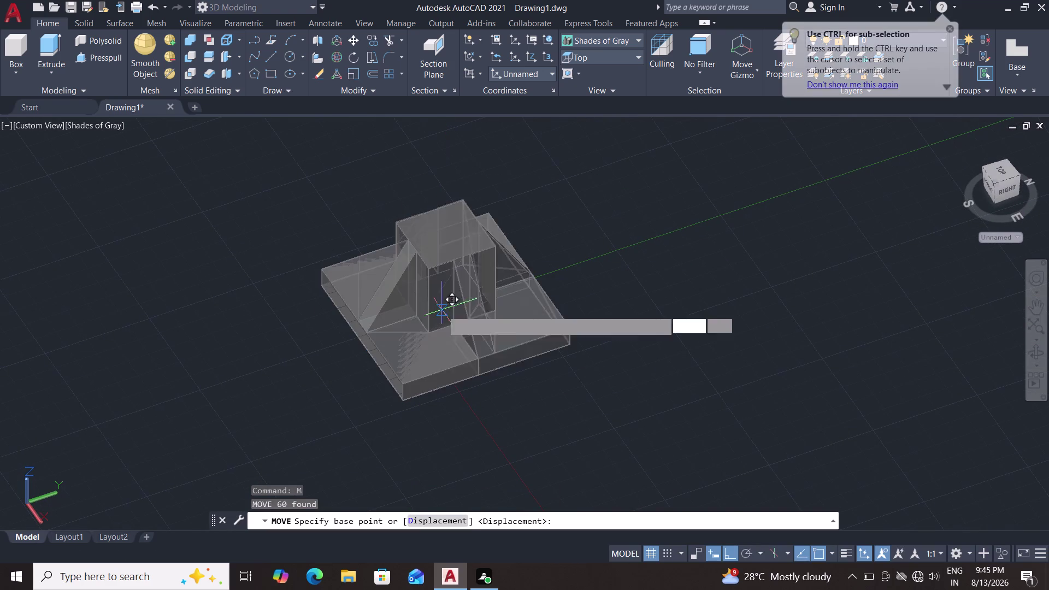
click(754, 276)
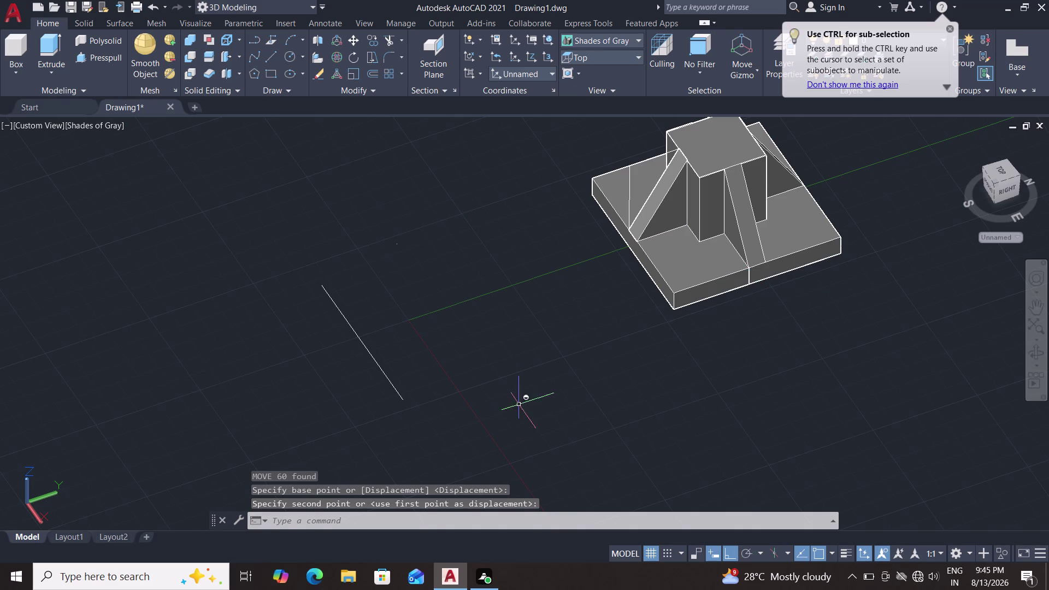
Delete the stray leftover line left behind.
scroll(up, 3)
middle_drag(566, 300, 573, 408)
scroll(down, 3)
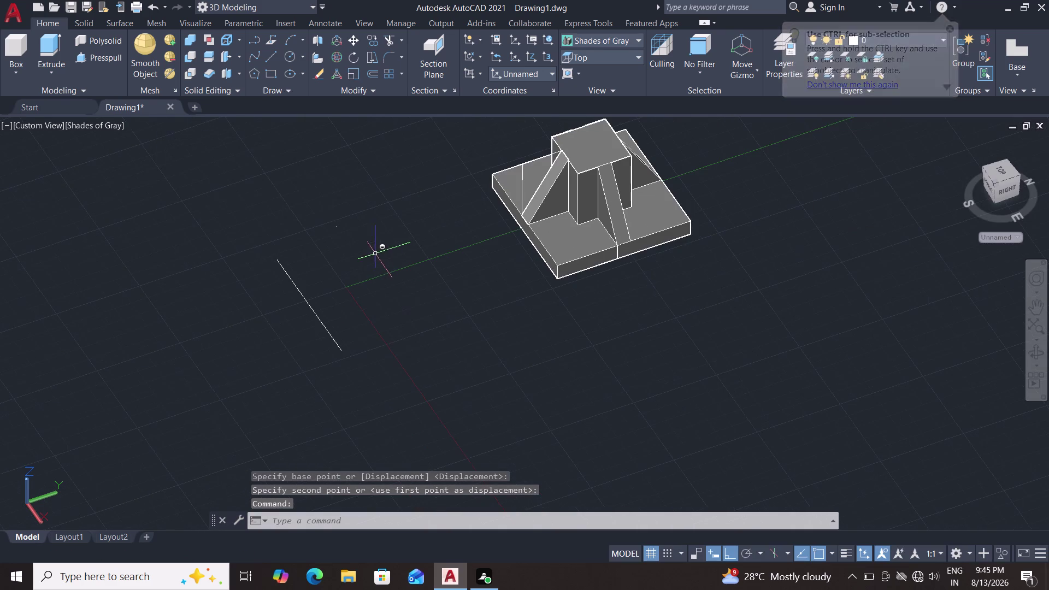
click(370, 256)
click(291, 359)
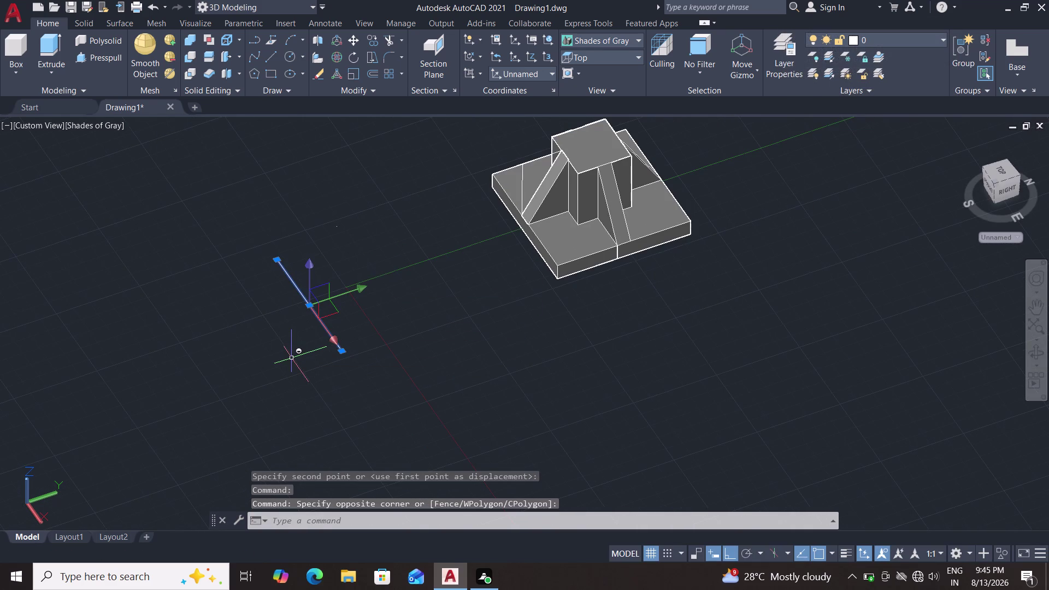
key(Delete)
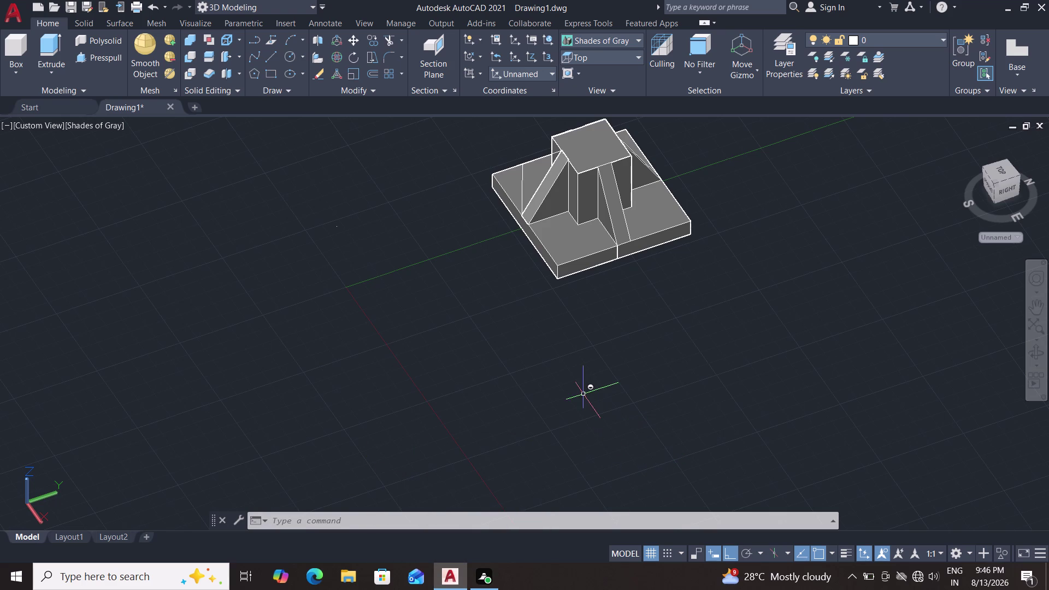
Zoom in on the ribs, select the leftover outline on a rib, and delete it.
scroll(up, 3)
middle_drag(569, 312, 516, 420)
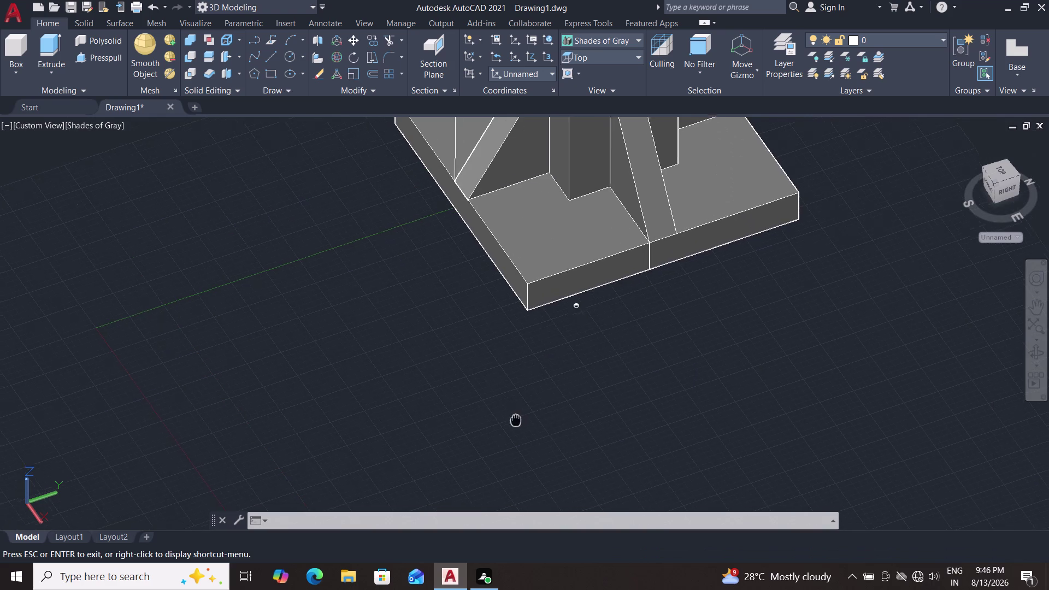
middle_drag(515, 419, 513, 423)
middle_drag(560, 356, 489, 439)
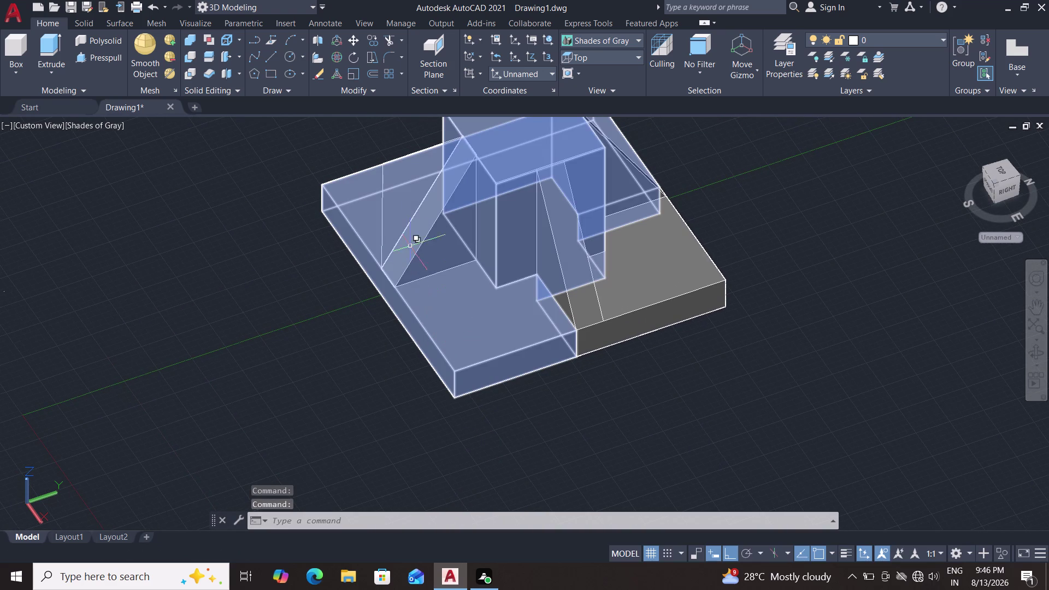
click(383, 214)
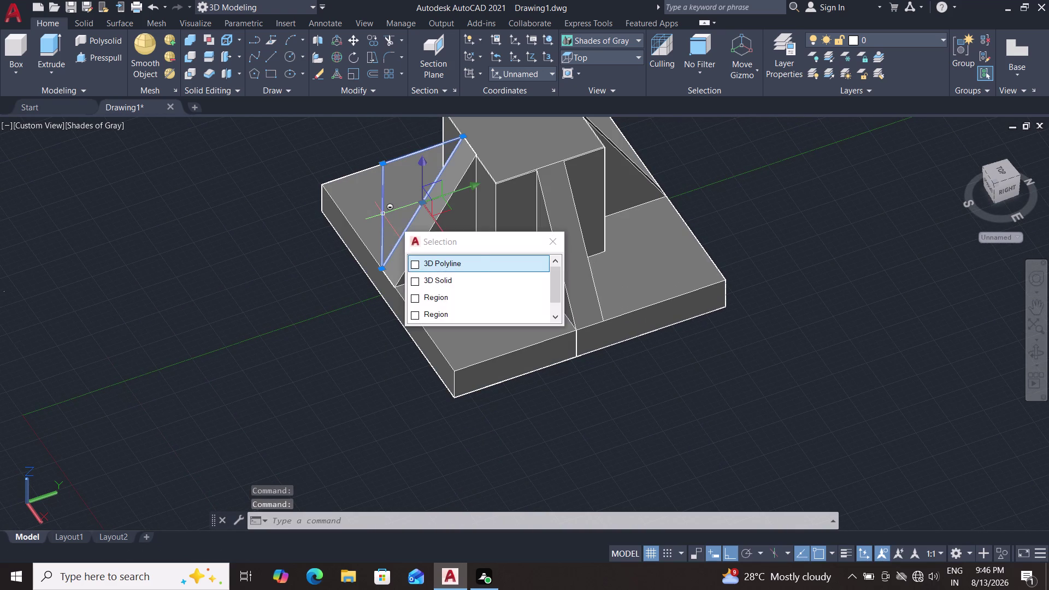
key(Delete)
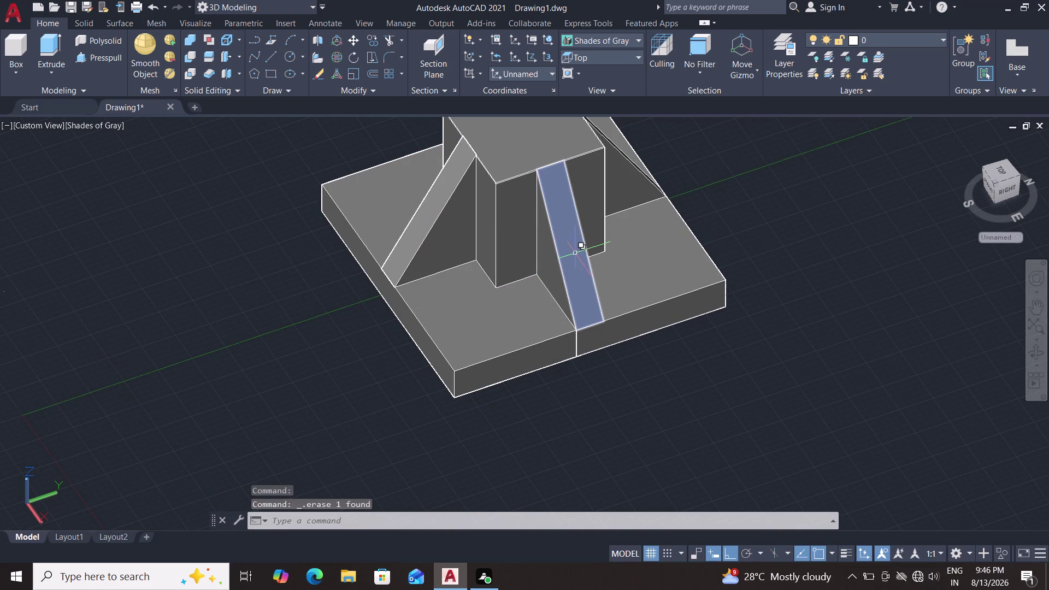
middle_click(766, 241)
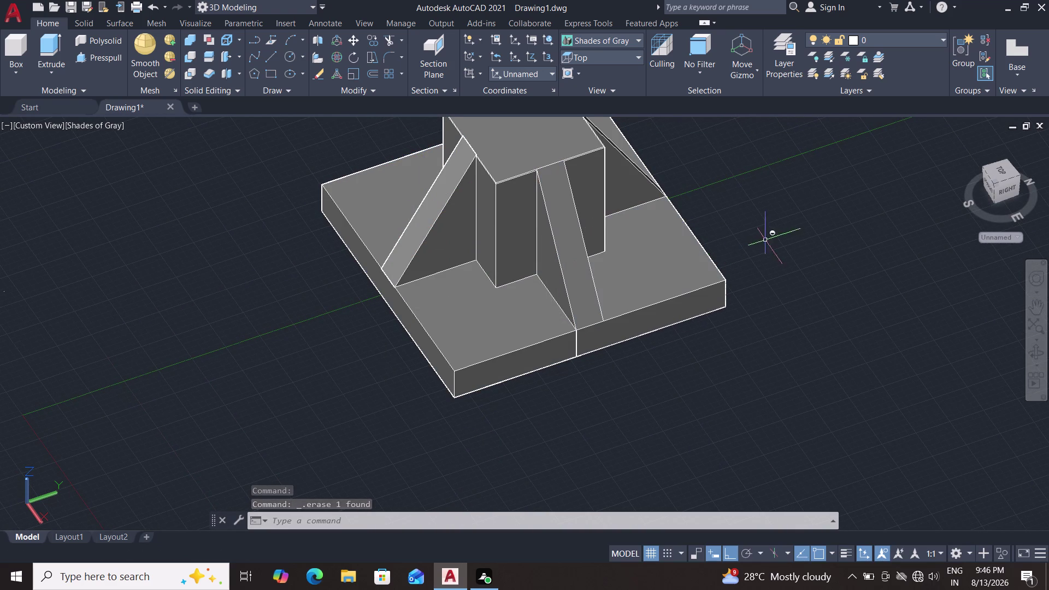
middle_drag(729, 230, 709, 206)
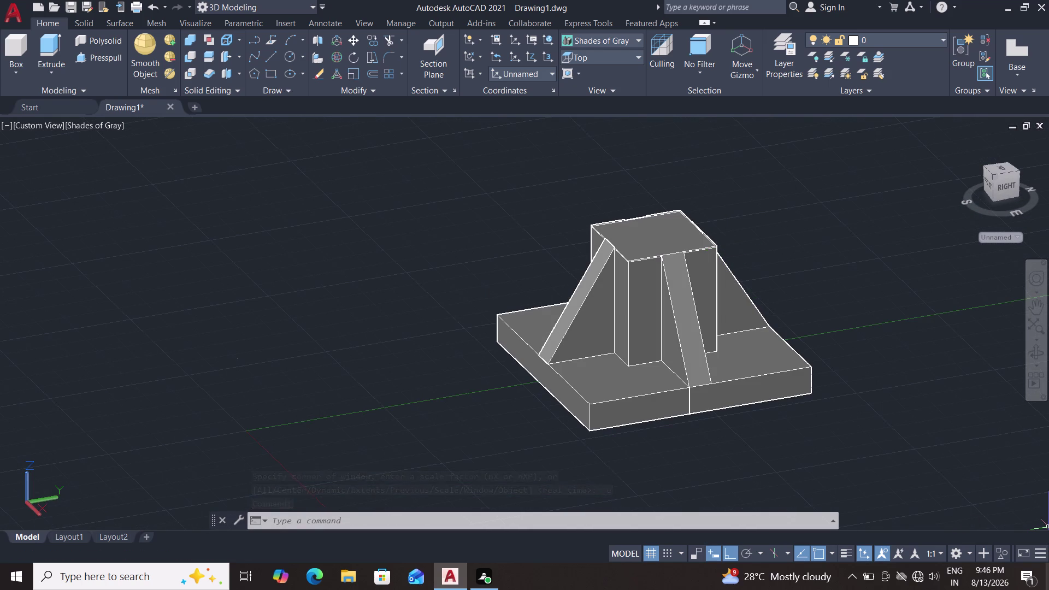
key(Escape)
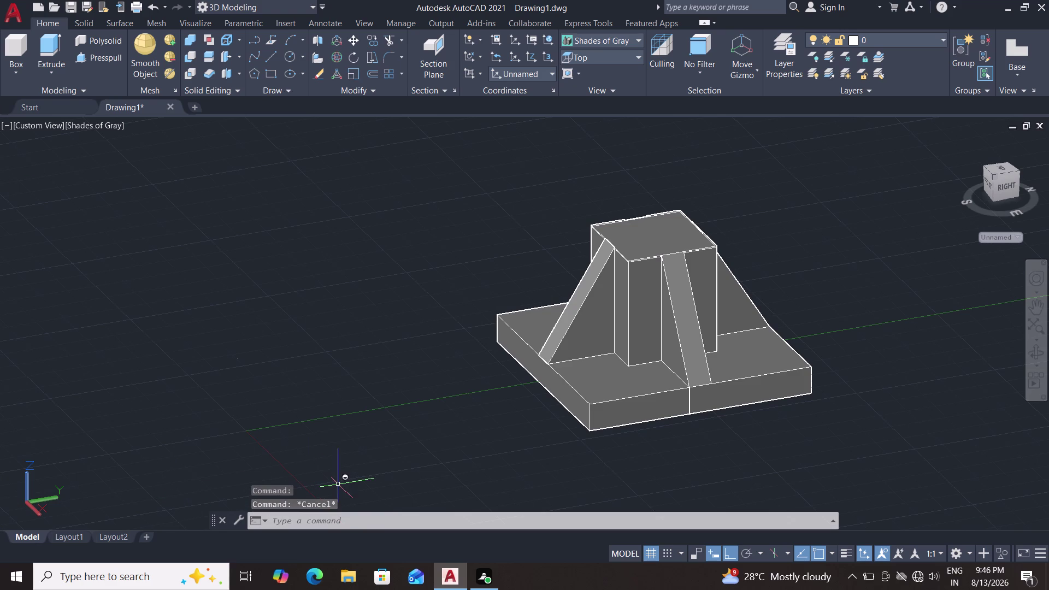
Orbit to the pedestal's underside and delete a leftover line beneath the base.
middle_drag(430, 418, 419, 369)
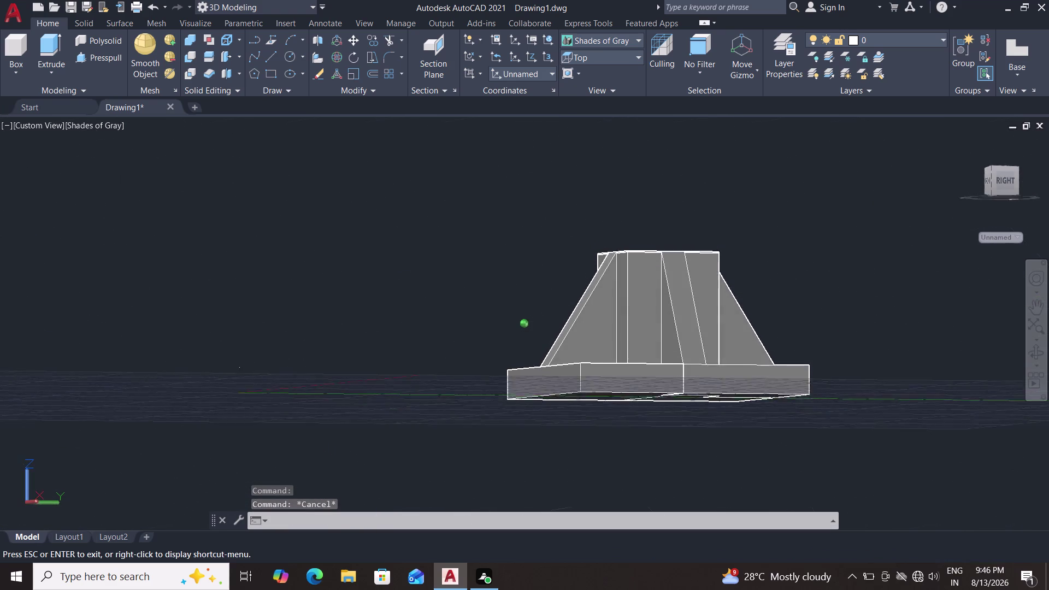
middle_drag(418, 369, 420, 255)
middle_drag(461, 279, 443, 229)
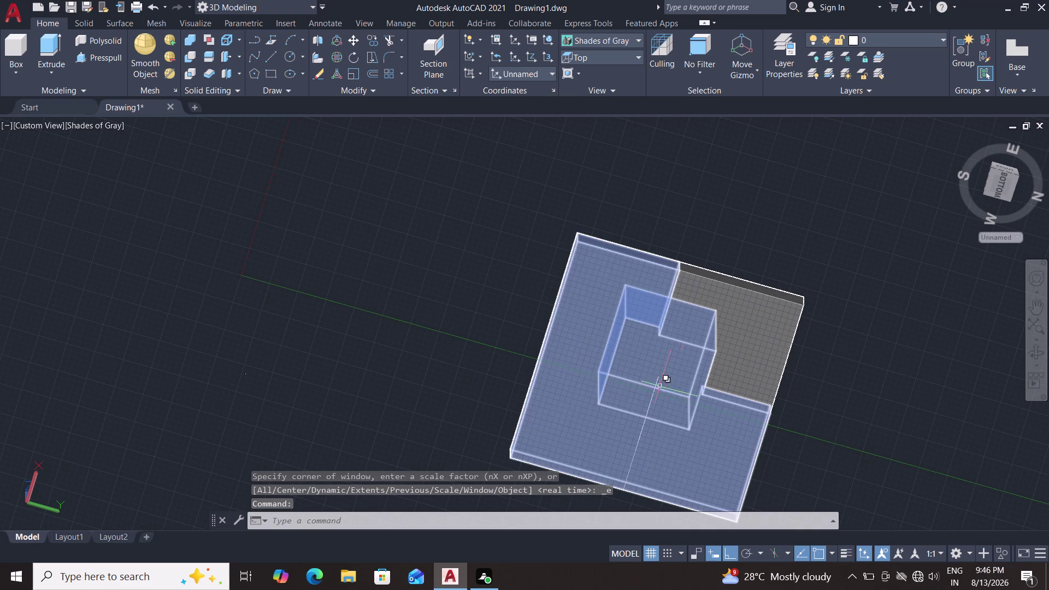
click(647, 422)
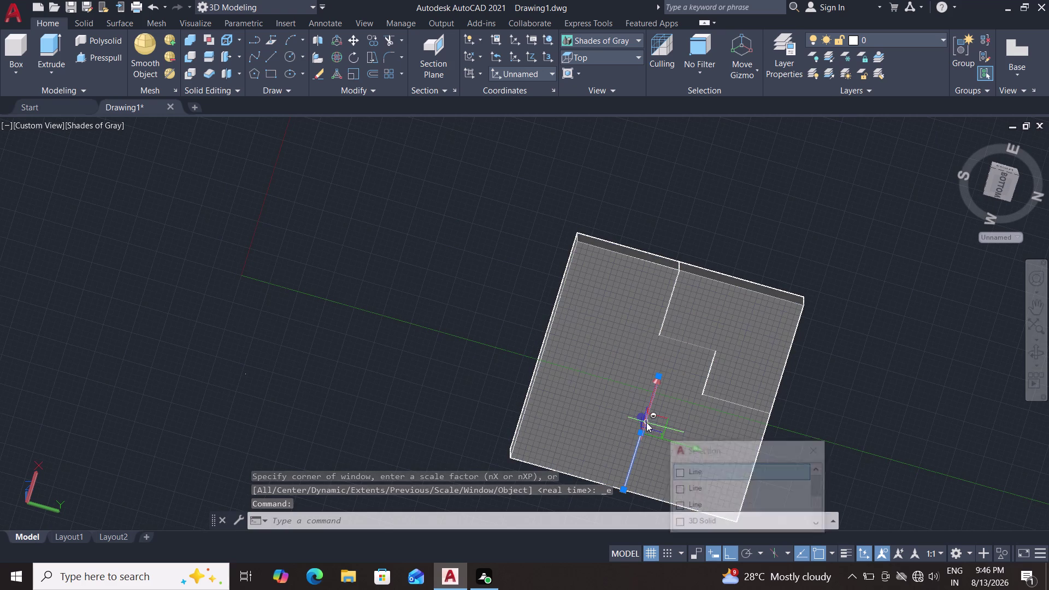
key(Delete)
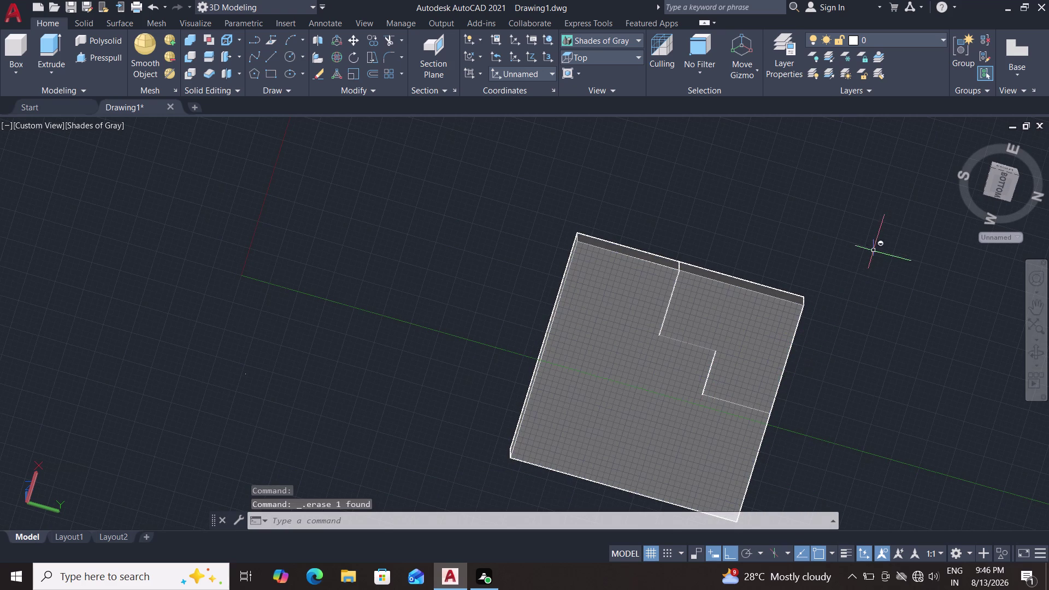
Pick the remaining stray line under the base through selection cycling and delete it.
middle_drag(874, 251, 786, 395)
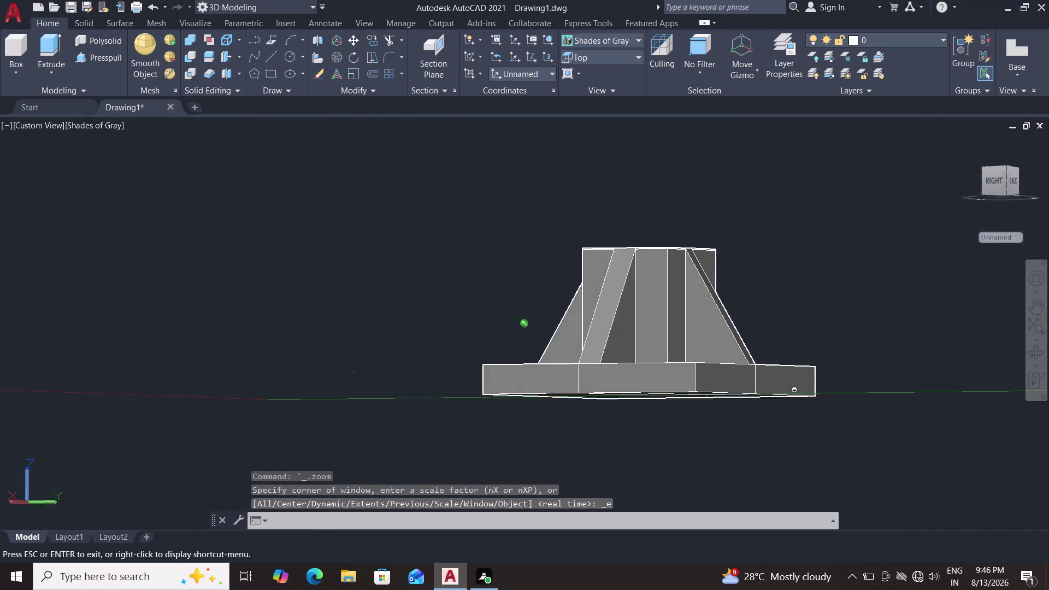
middle_drag(787, 395, 761, 305)
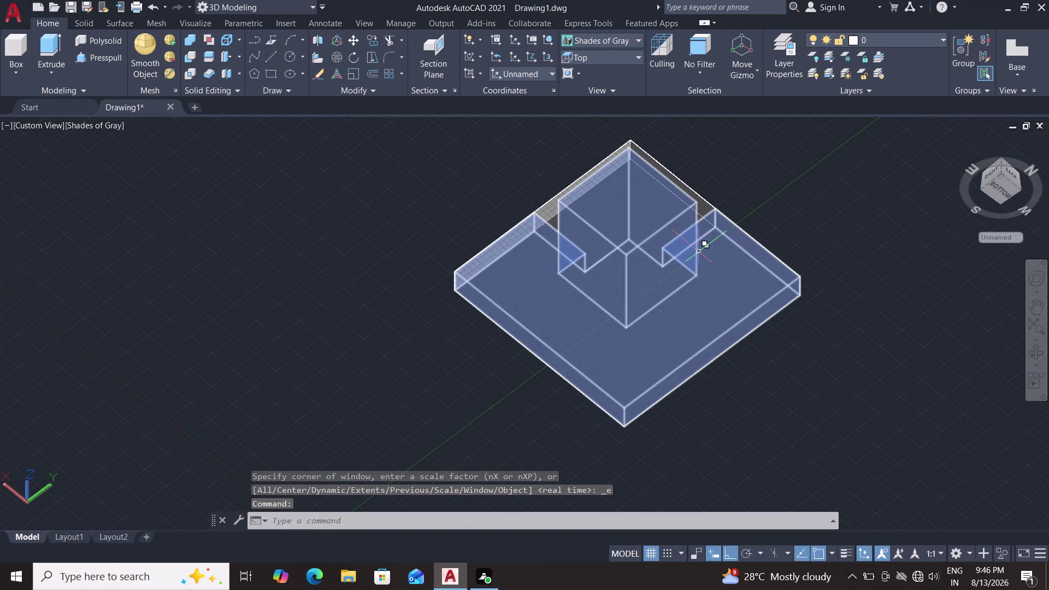
click(691, 246)
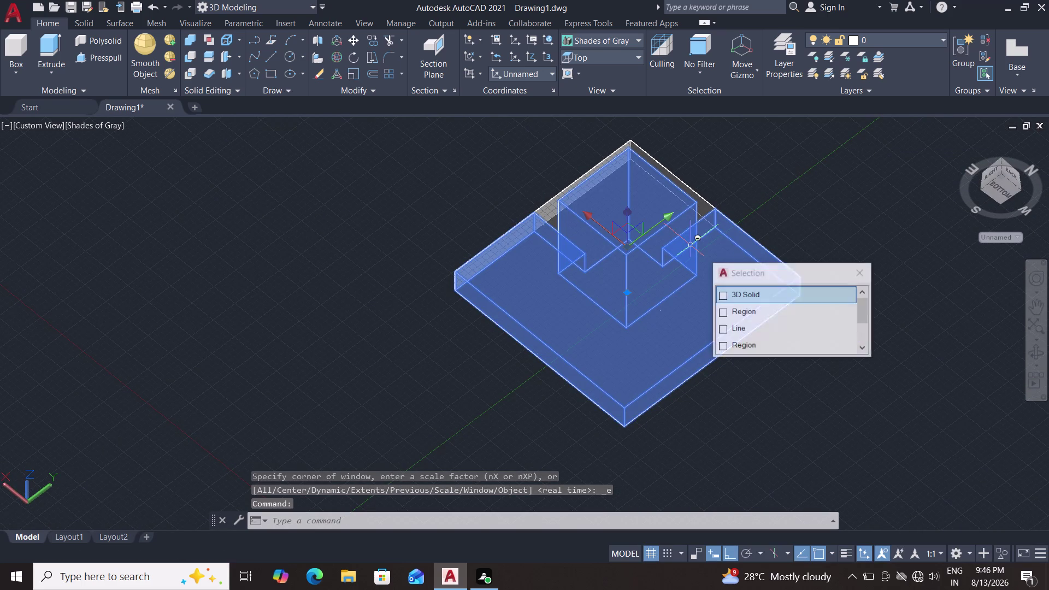
click(729, 331)
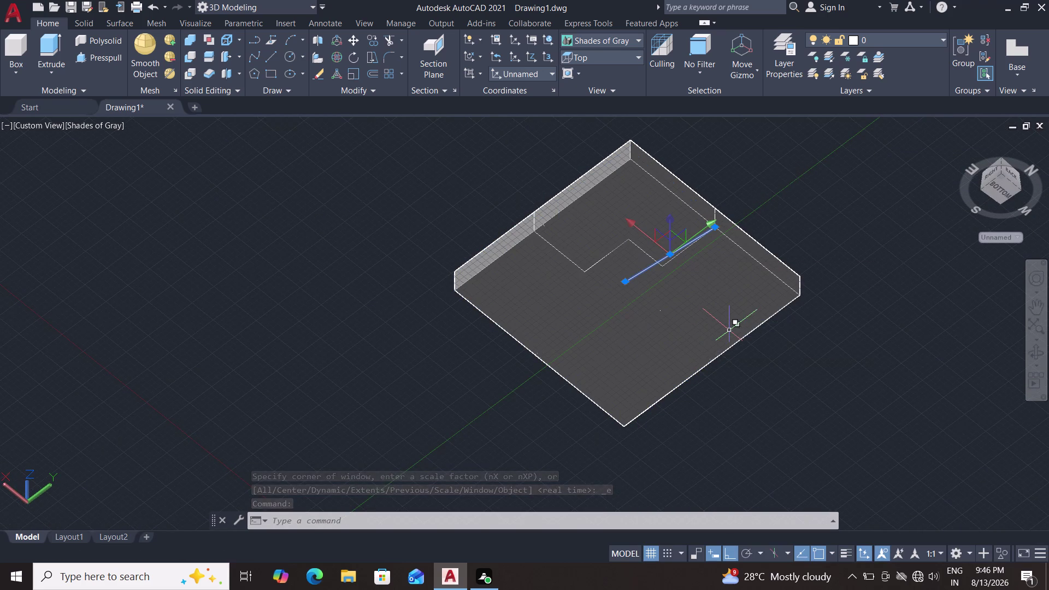
key(Delete)
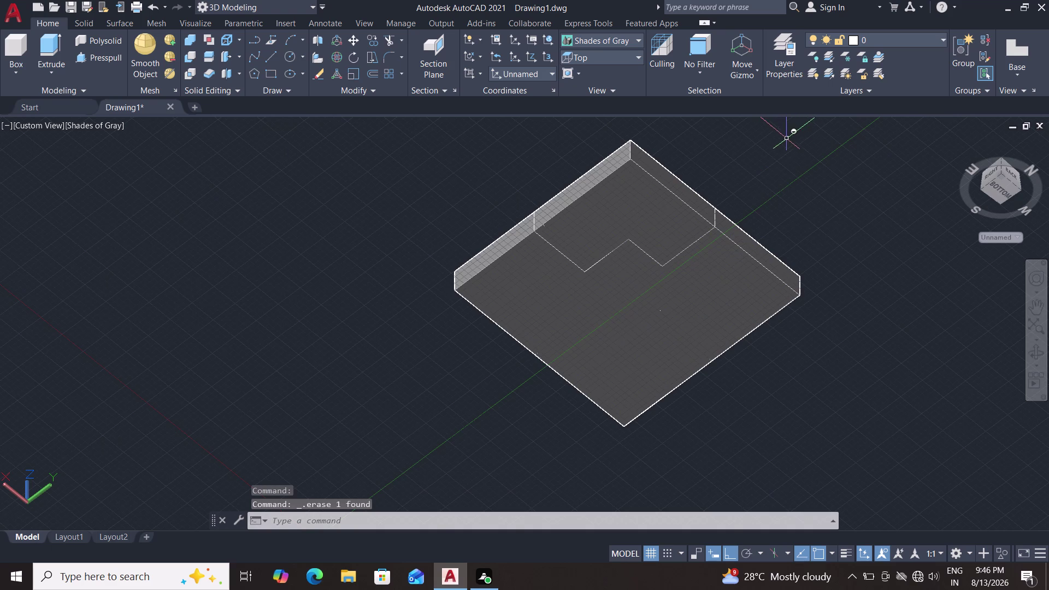
Orbit the pedestal back upright and around to a front view.
middle_drag(784, 137, 759, 209)
middle_drag(727, 206, 705, 269)
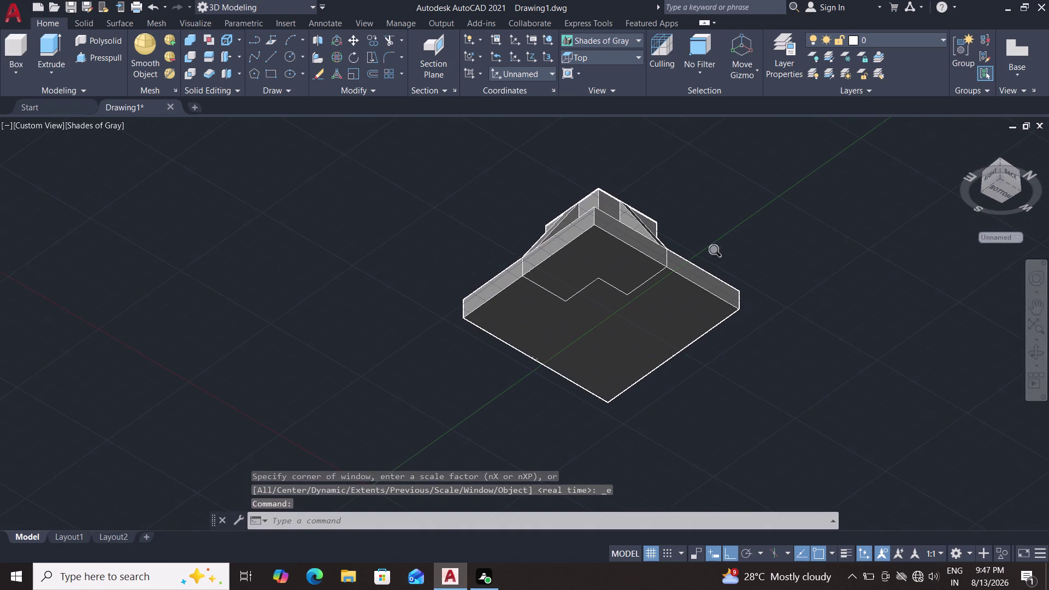
middle_drag(704, 269, 700, 280)
middle_drag(719, 243, 682, 329)
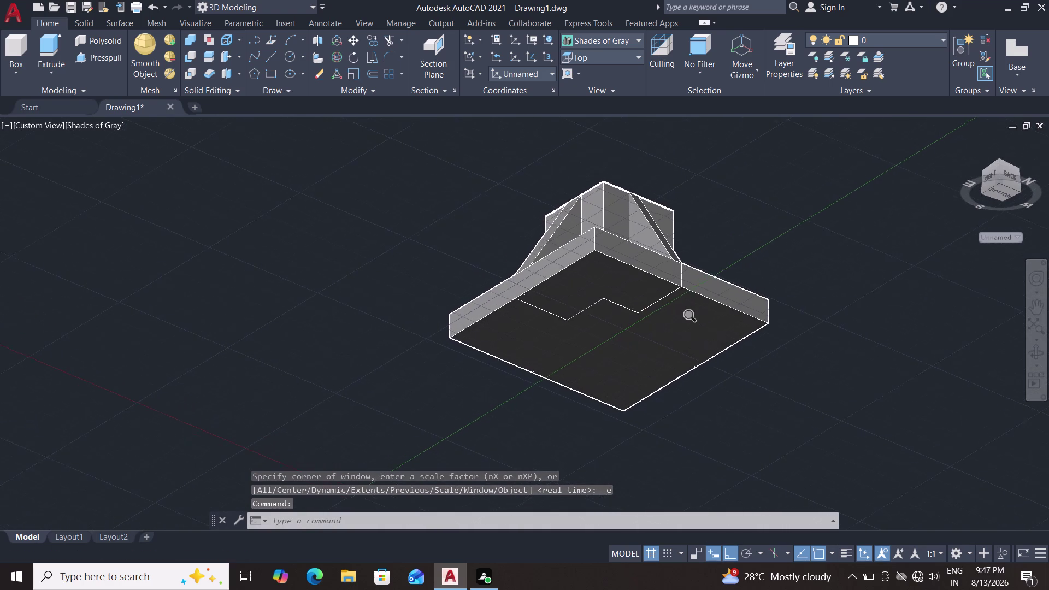
middle_drag(681, 329, 682, 327)
key(Escape)
middle_drag(711, 274, 709, 279)
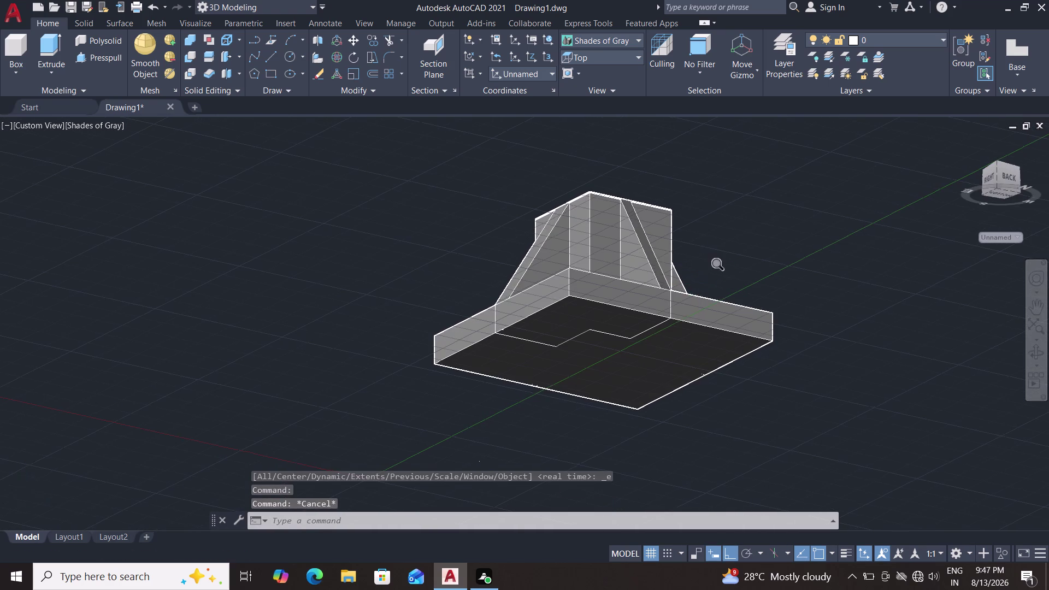
middle_drag(709, 278, 729, 271)
middle_drag(735, 259, 678, 338)
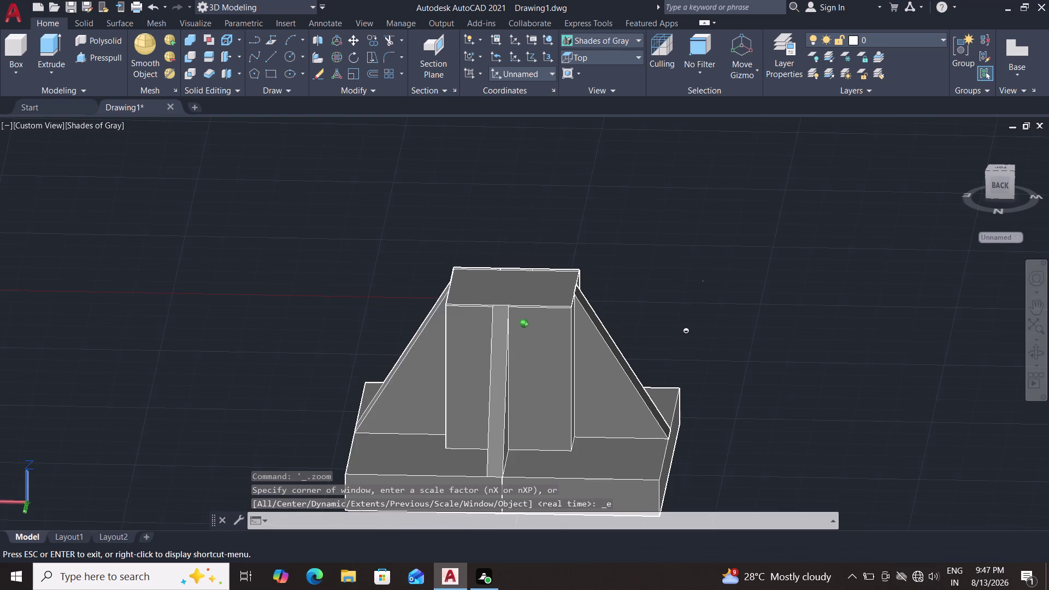
middle_drag(678, 338, 425, 331)
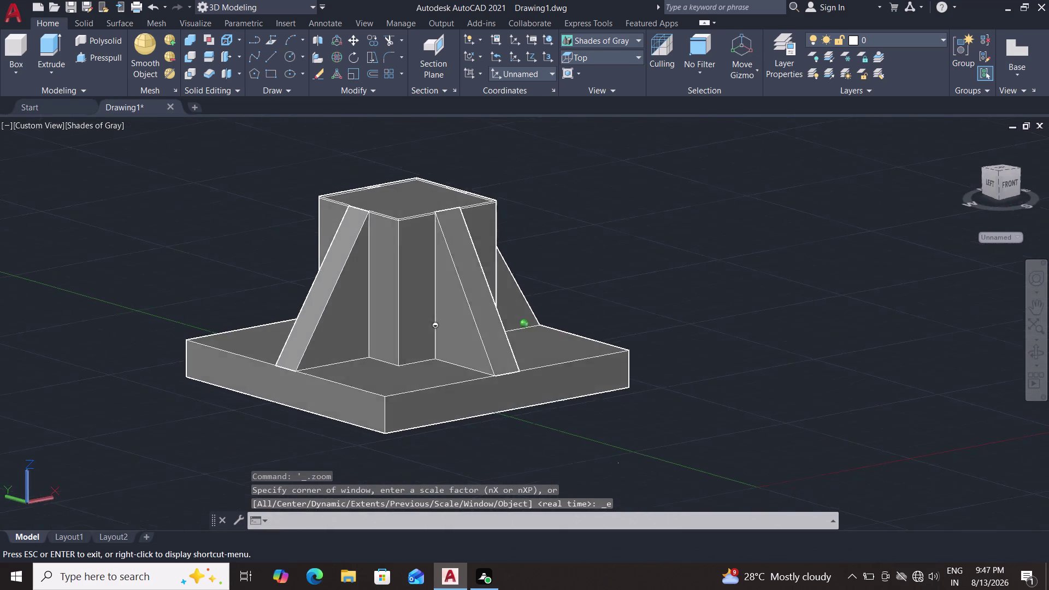
middle_drag(425, 330, 345, 345)
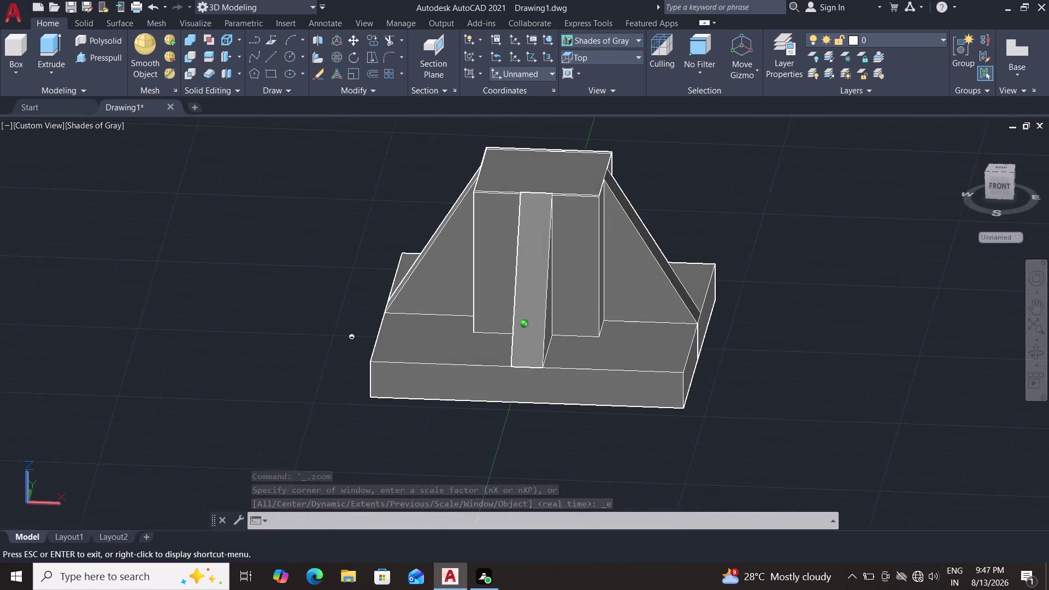
middle_drag(345, 345, 339, 361)
Inspect the base and sloped rib for overlapping leftover regions, then clear the selection.
click(452, 342)
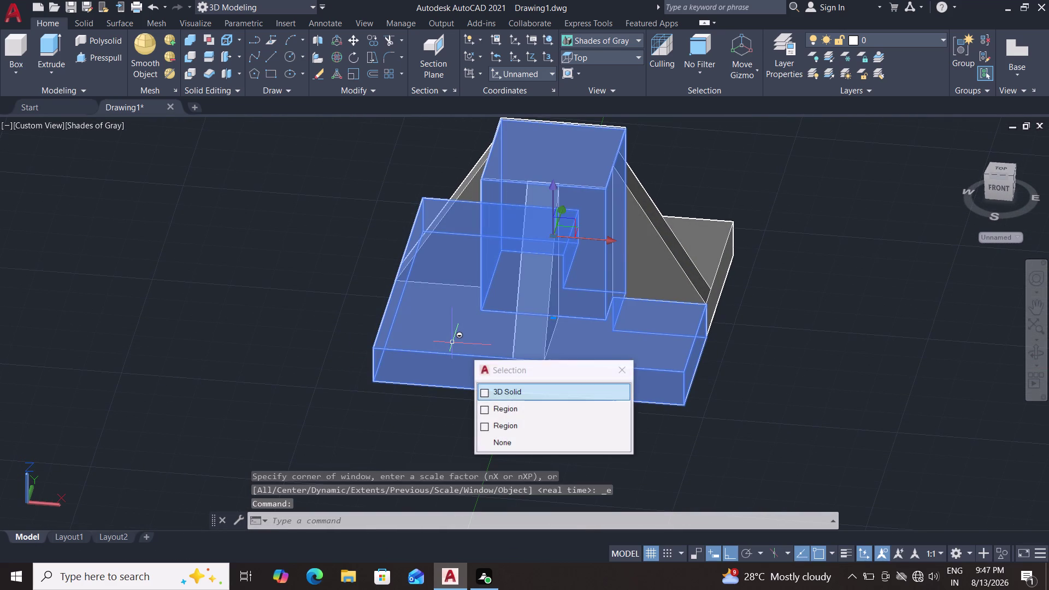
click(636, 264)
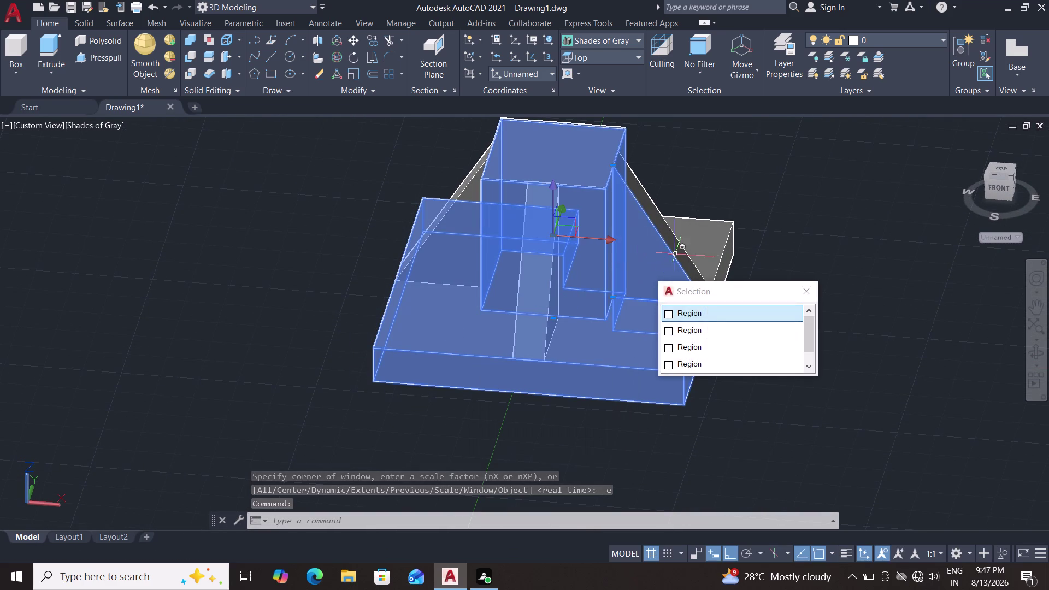
click(674, 241)
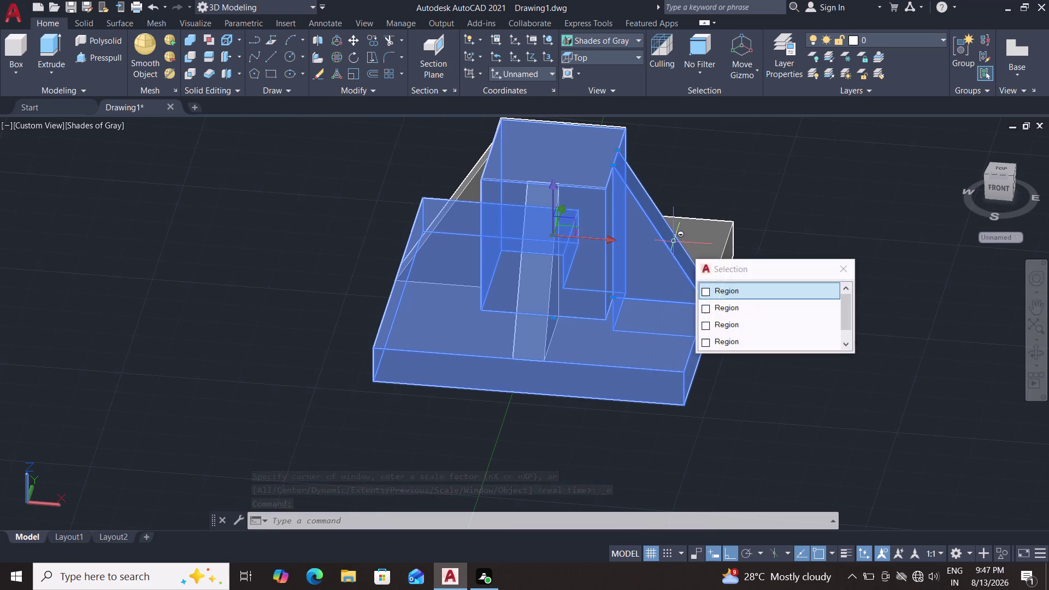
click(694, 234)
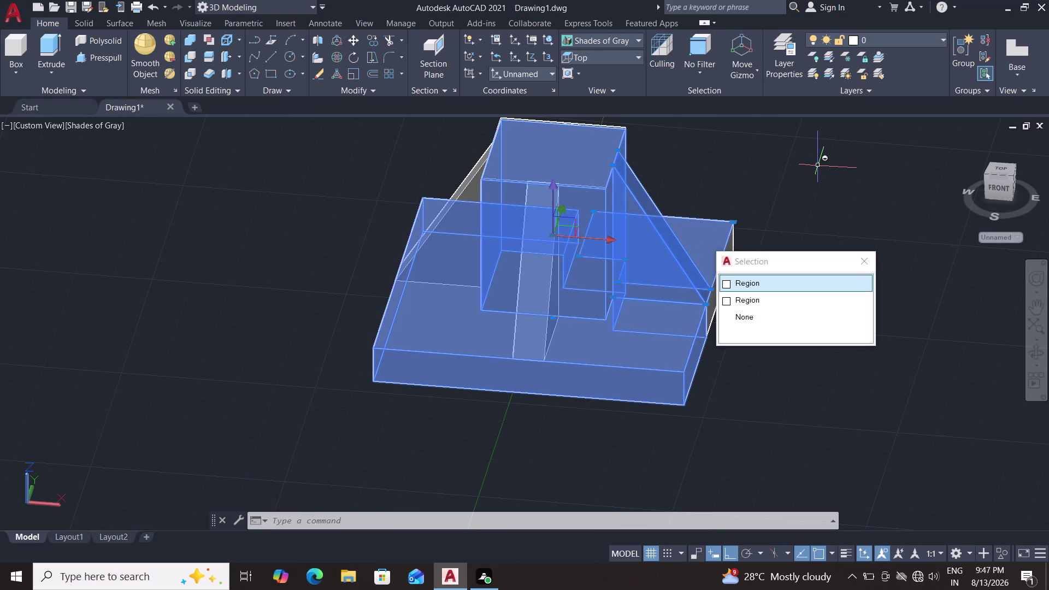
middle_drag(818, 166, 769, 154)
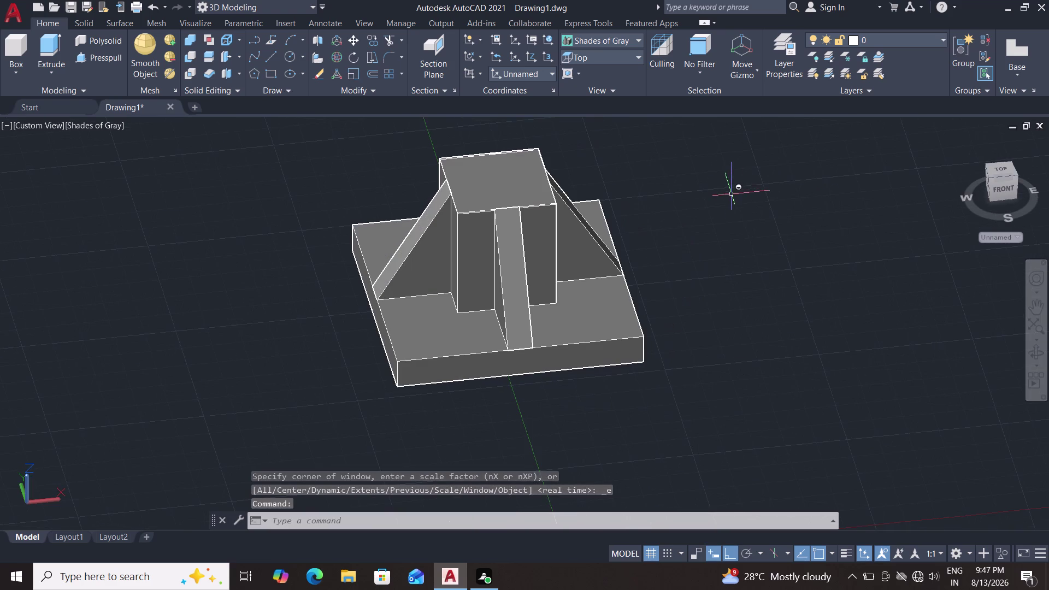
middle_drag(732, 194, 678, 169)
key(Escape)
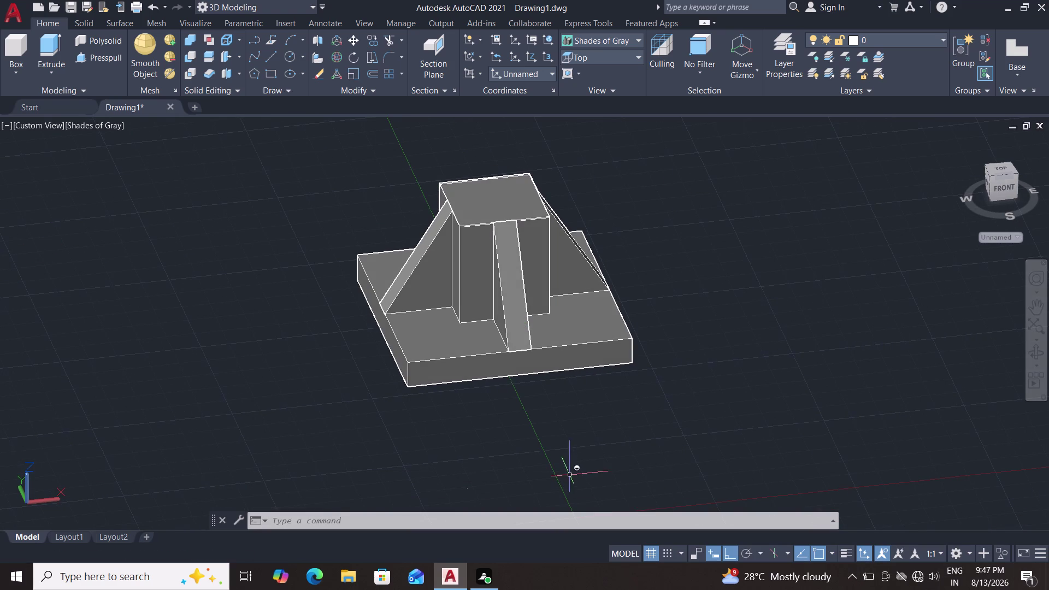
key(Escape)
middle_drag(686, 325, 682, 330)
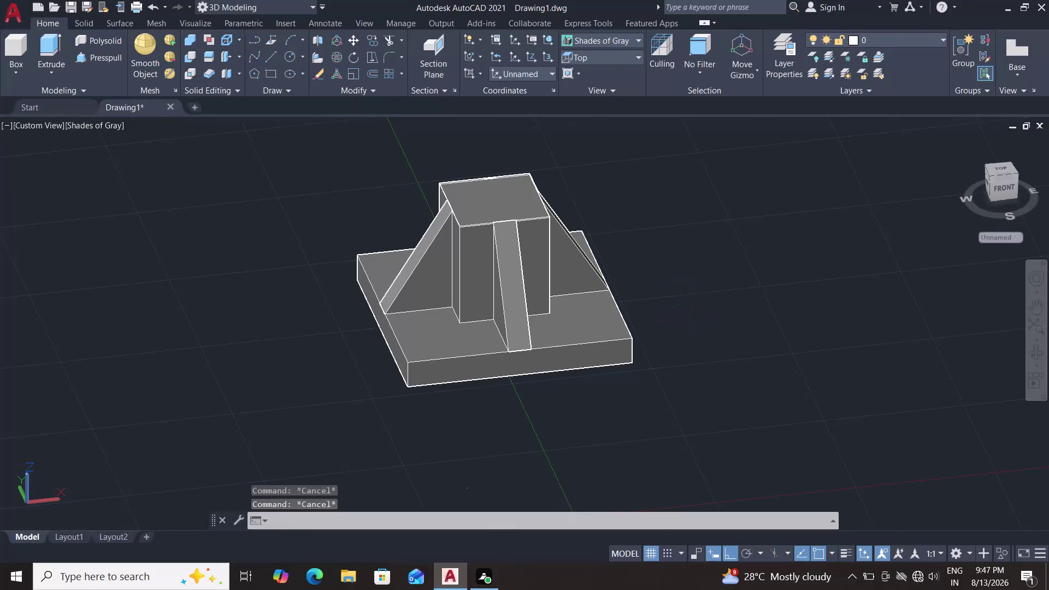
middle_drag(682, 330, 629, 290)
click(594, 381)
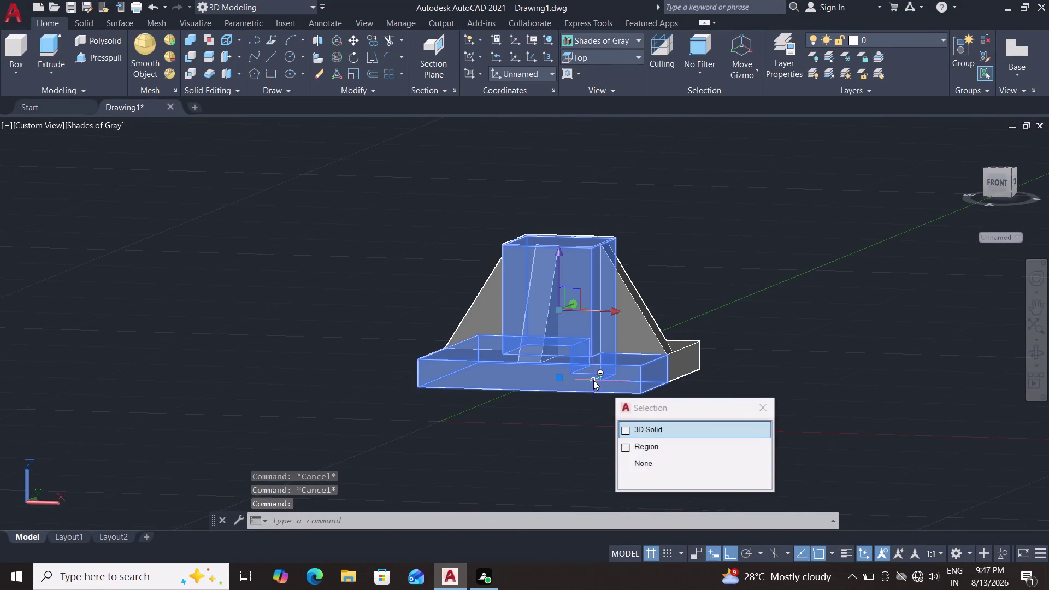
click(475, 312)
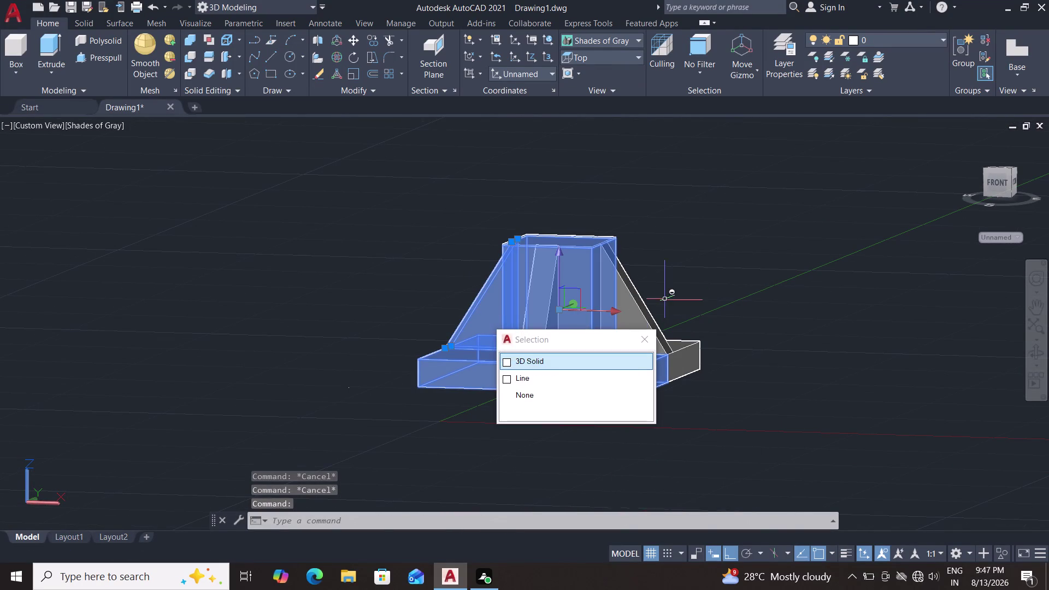
click(634, 314)
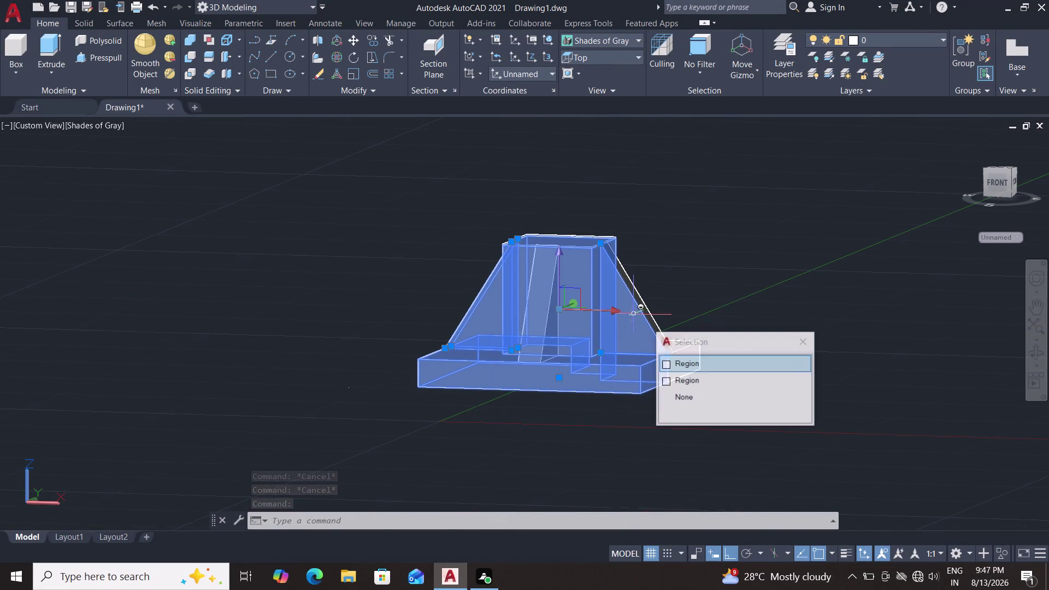
middle_drag(714, 307, 505, 350)
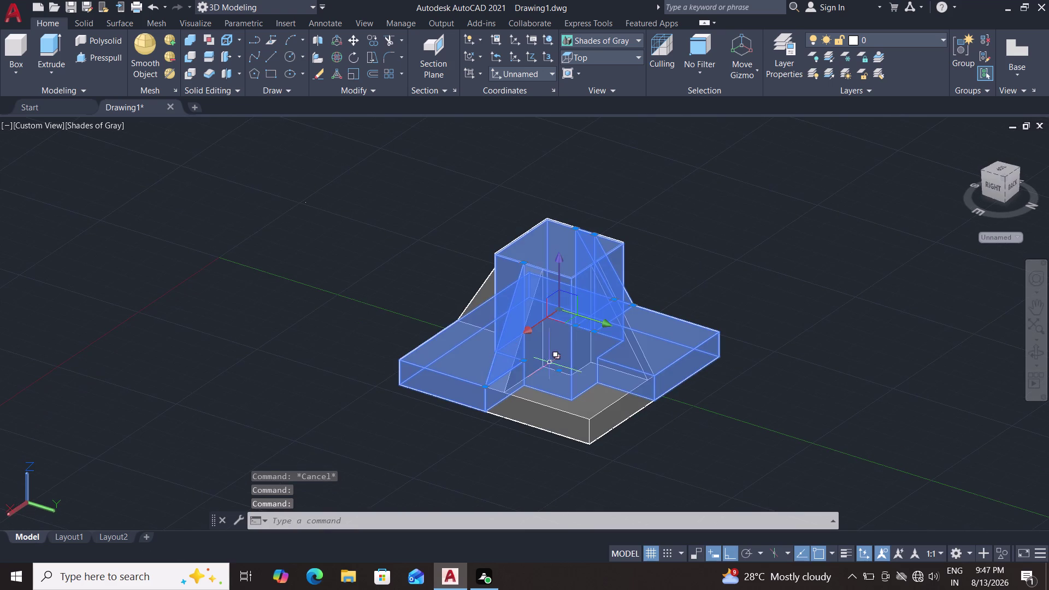
click(535, 408)
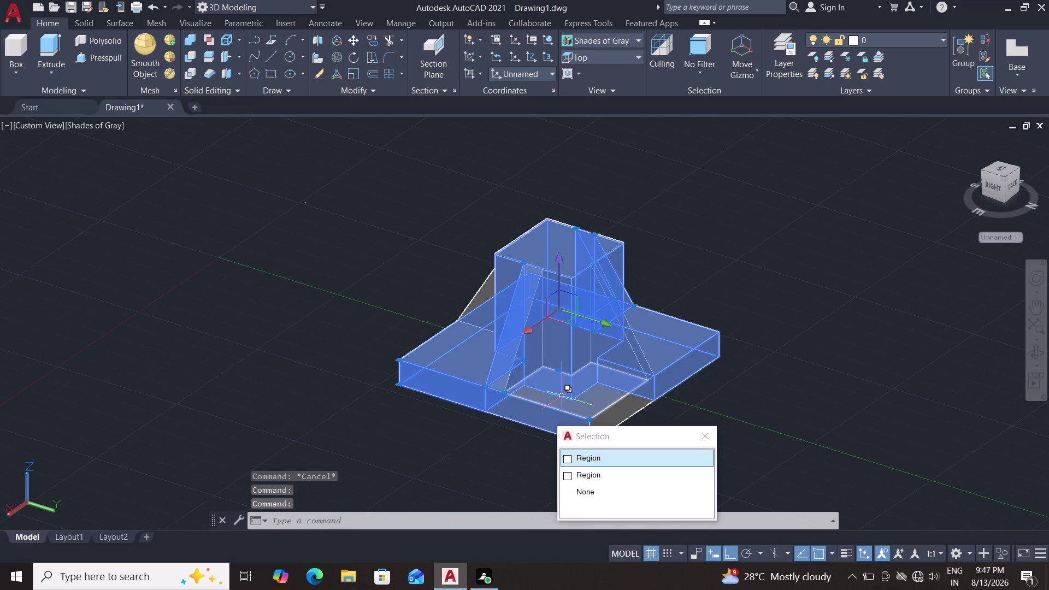
double_click(562, 391)
click(629, 406)
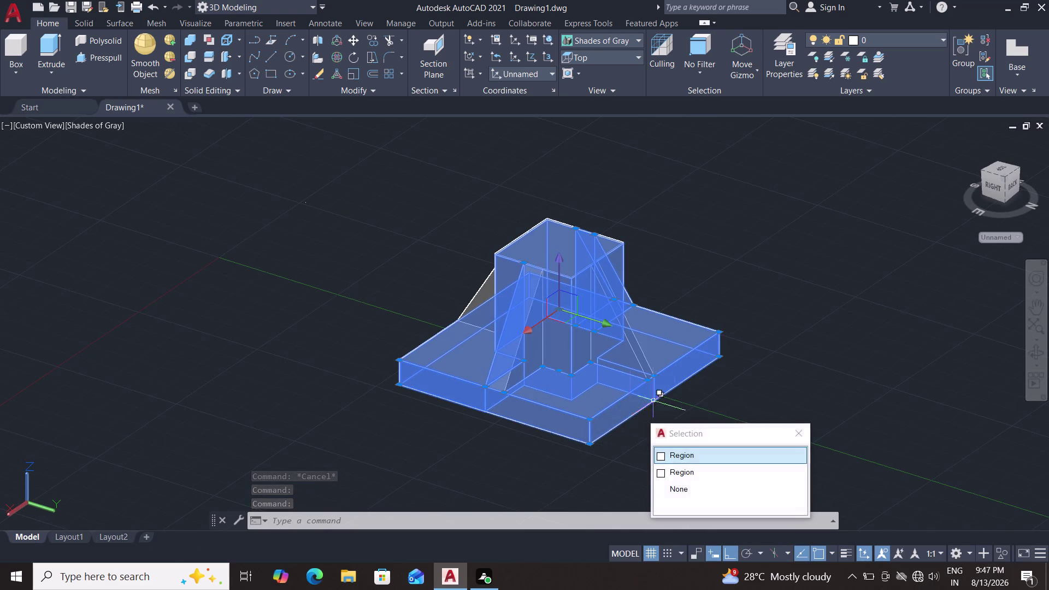
middle_drag(792, 374, 765, 222)
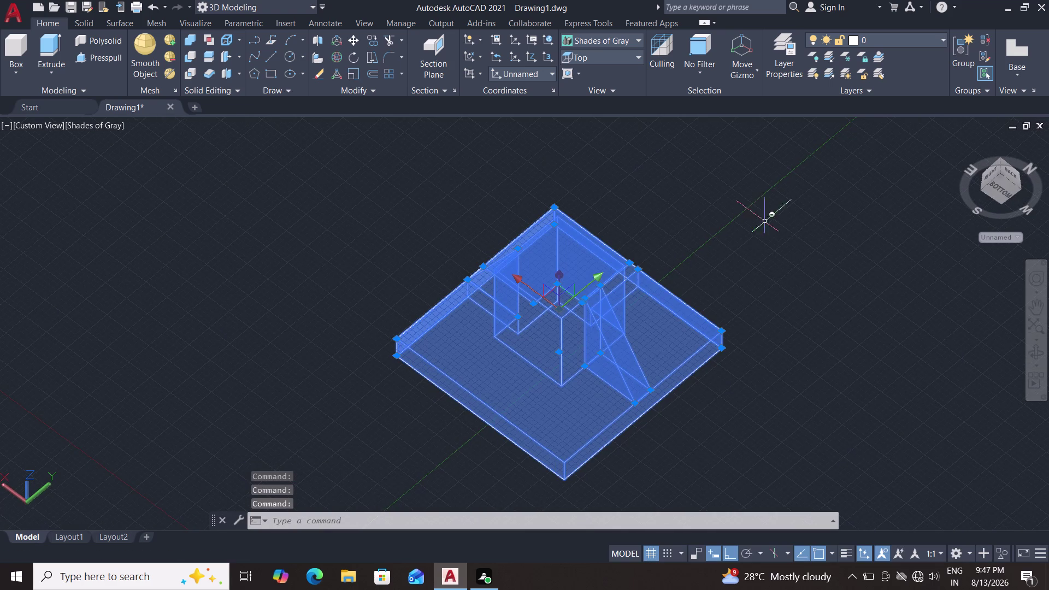
middle_drag(713, 405, 728, 278)
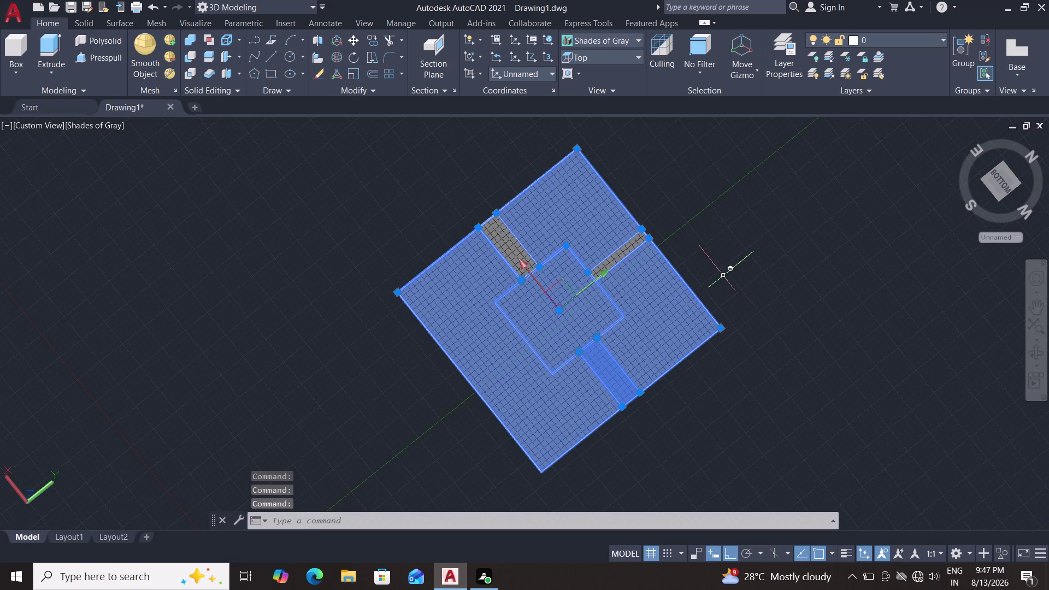
scroll(down, 3)
middle_drag(775, 254, 718, 495)
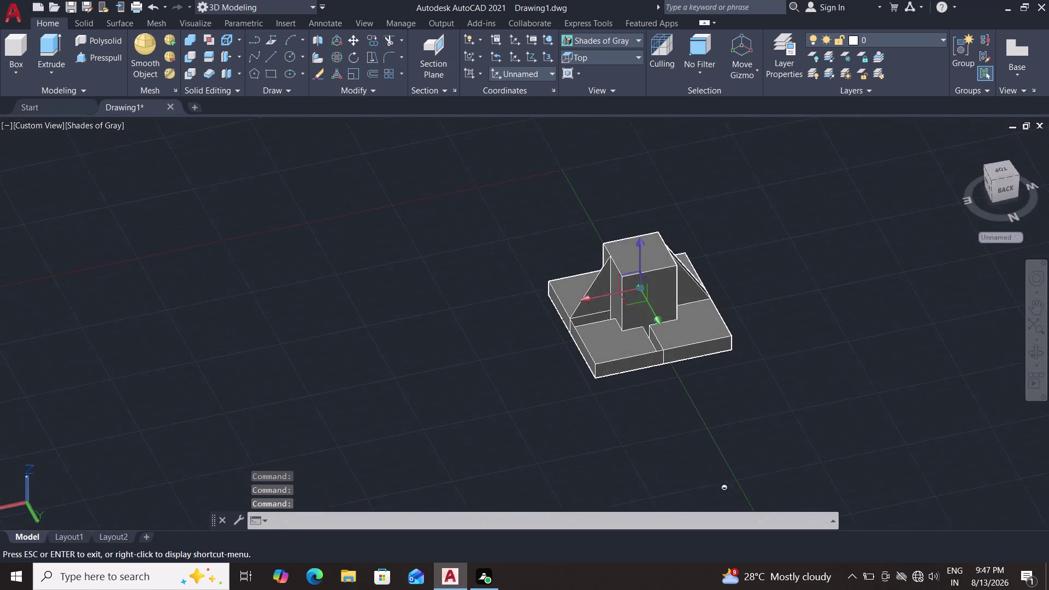
middle_drag(718, 495, 776, 268)
middle_drag(775, 339, 775, 278)
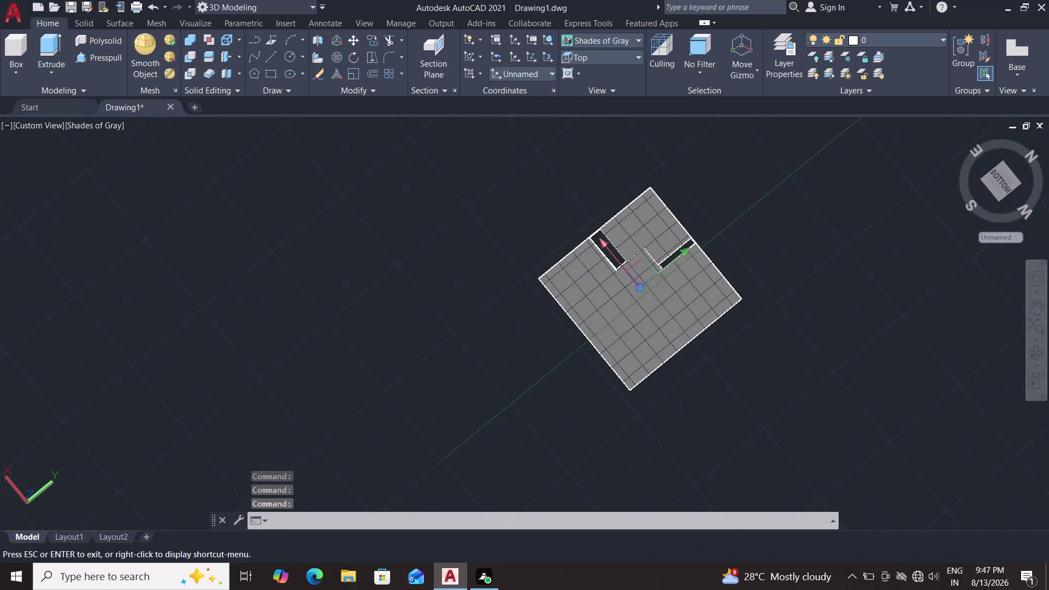
middle_drag(775, 278, 735, 495)
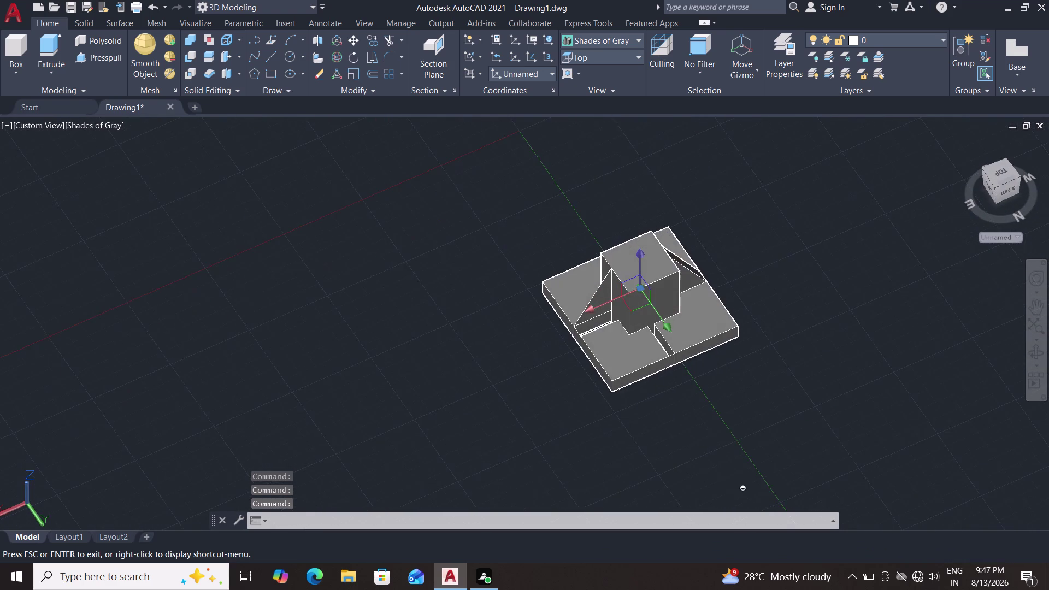
middle_drag(735, 495, 734, 495)
scroll(up, 3)
middle_drag(751, 391, 704, 332)
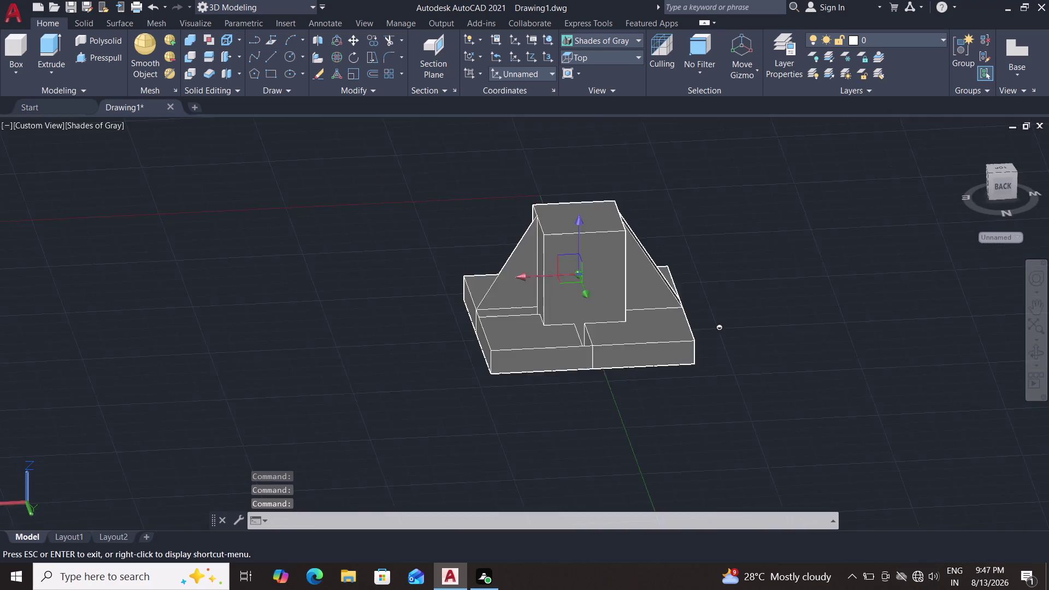
middle_drag(704, 332, 620, 340)
scroll(up, 3)
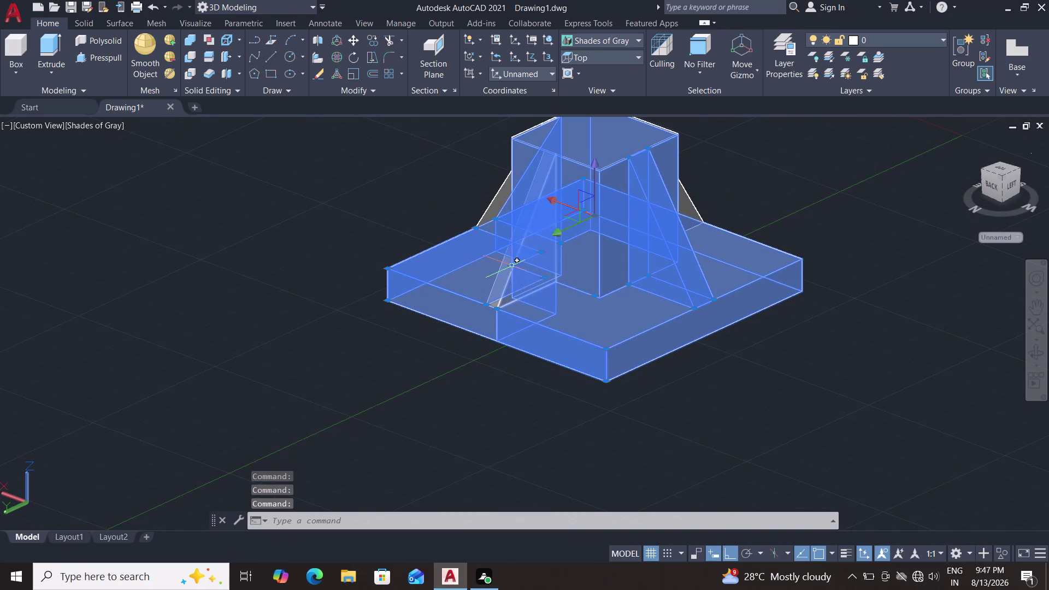
click(513, 267)
key(Escape)
key(Escape)
key(Escape)
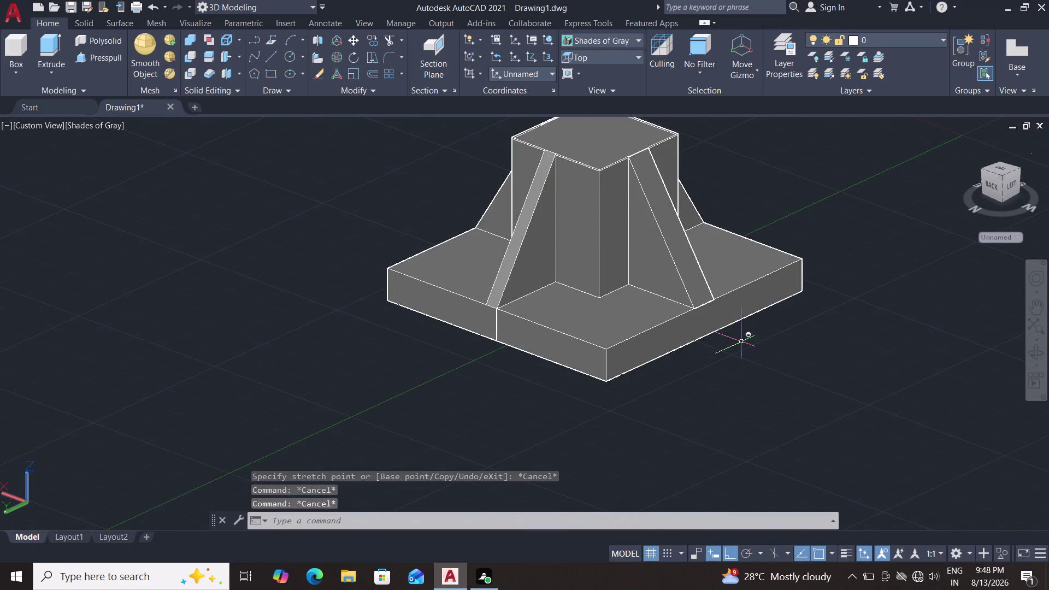
middle_drag(720, 388, 494, 366)
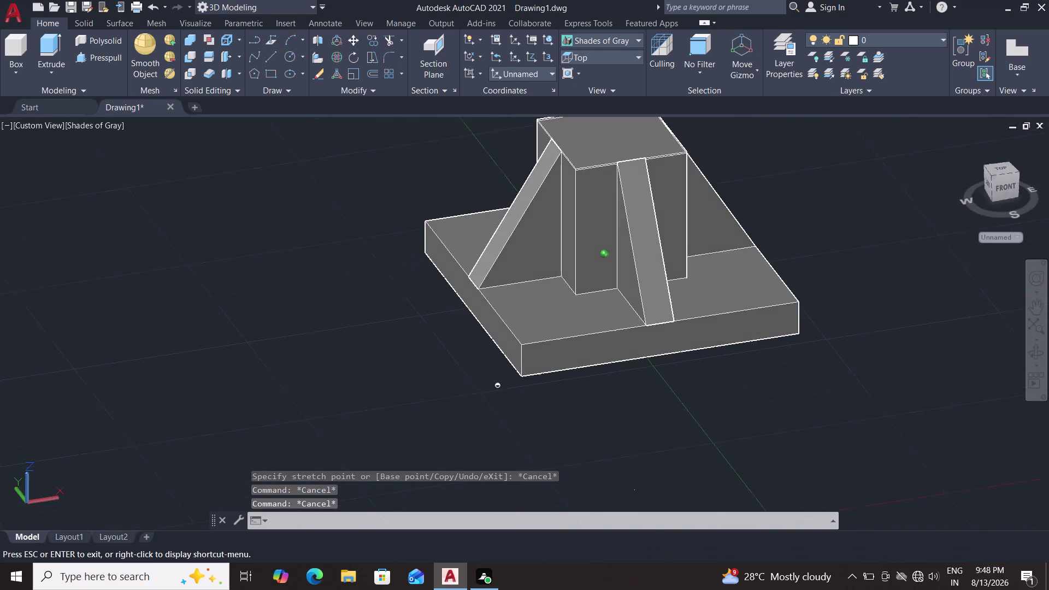
middle_drag(494, 367, 827, 287)
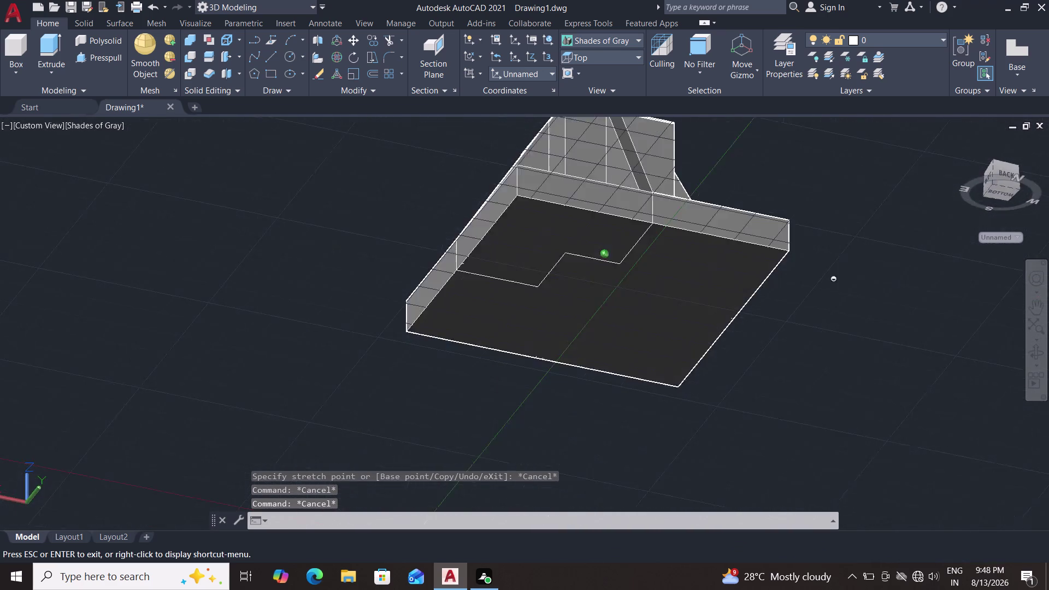
middle_drag(827, 288, 883, 252)
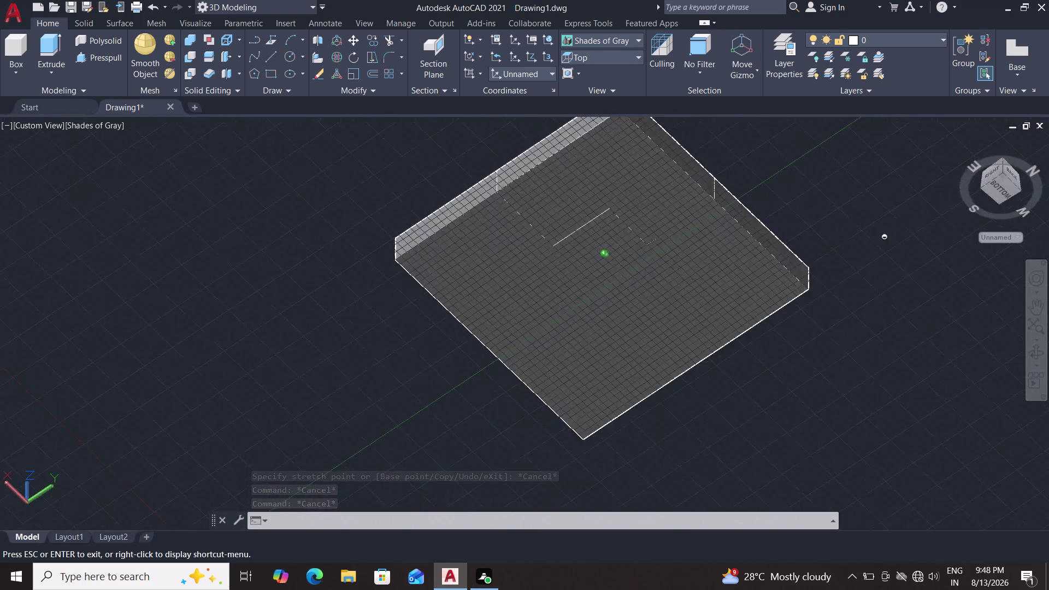
middle_drag(883, 253, 899, 225)
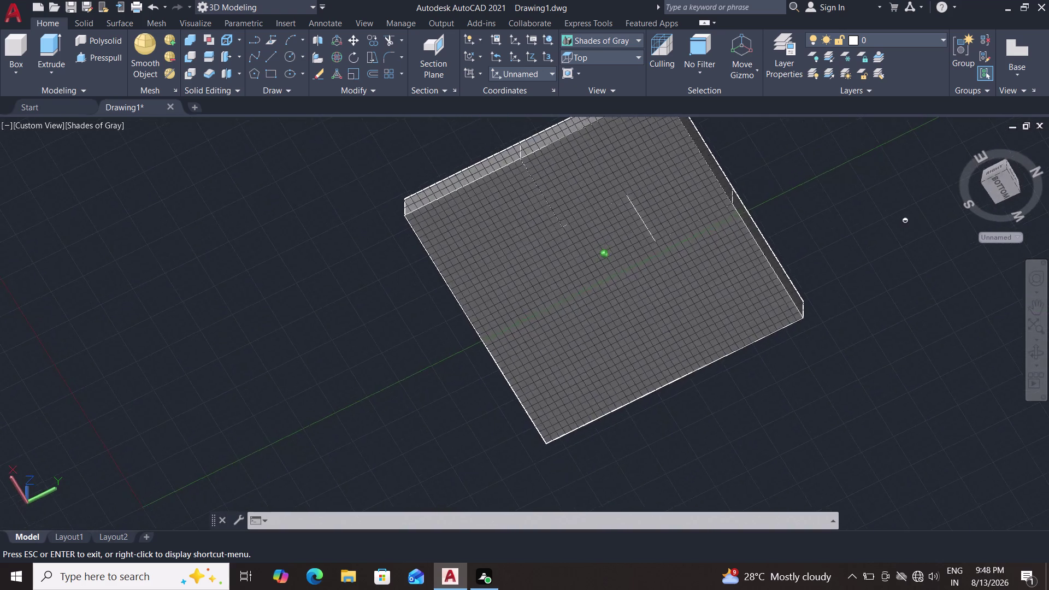
middle_drag(899, 225, 909, 183)
scroll(up, 3)
scroll(up, 3)
middle_drag(816, 202, 827, 365)
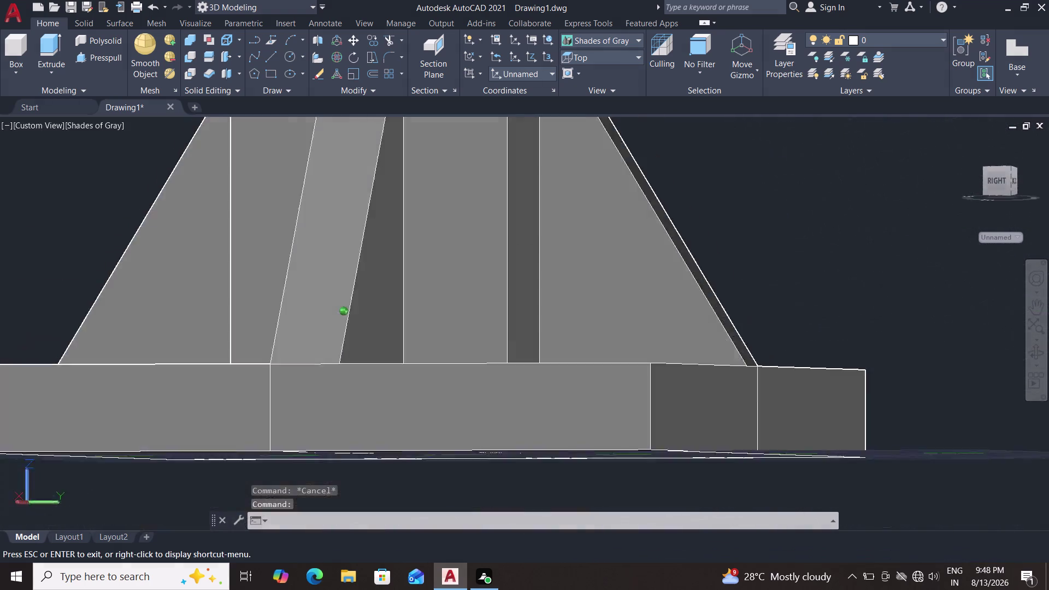
middle_drag(827, 364, 827, 280)
scroll(up, 3)
scroll(up, 3)
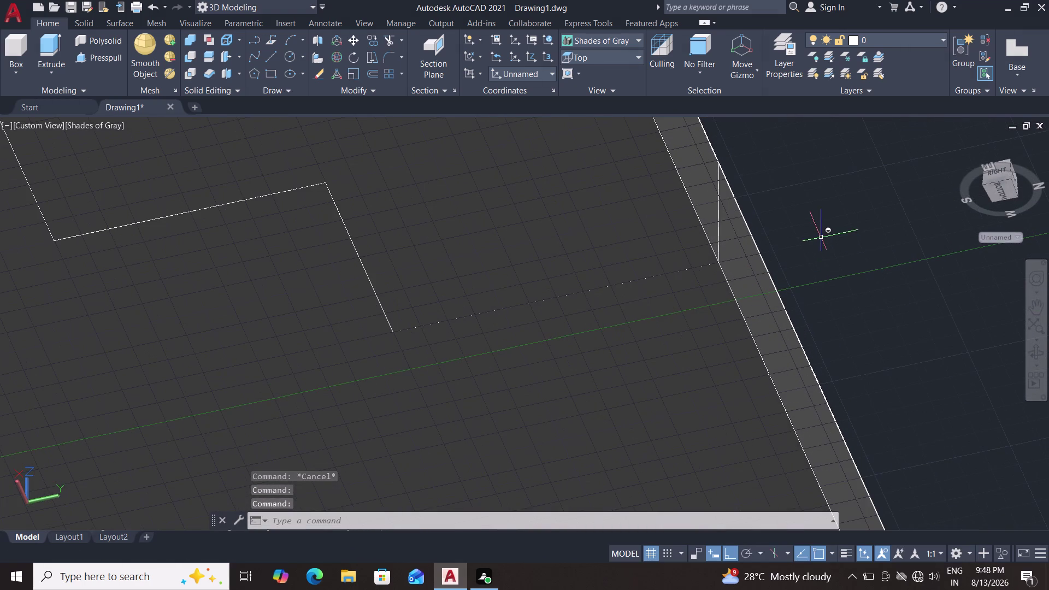
middle_drag(822, 238, 833, 392)
scroll(down, 3)
scroll(up, 3)
scroll(down, 3)
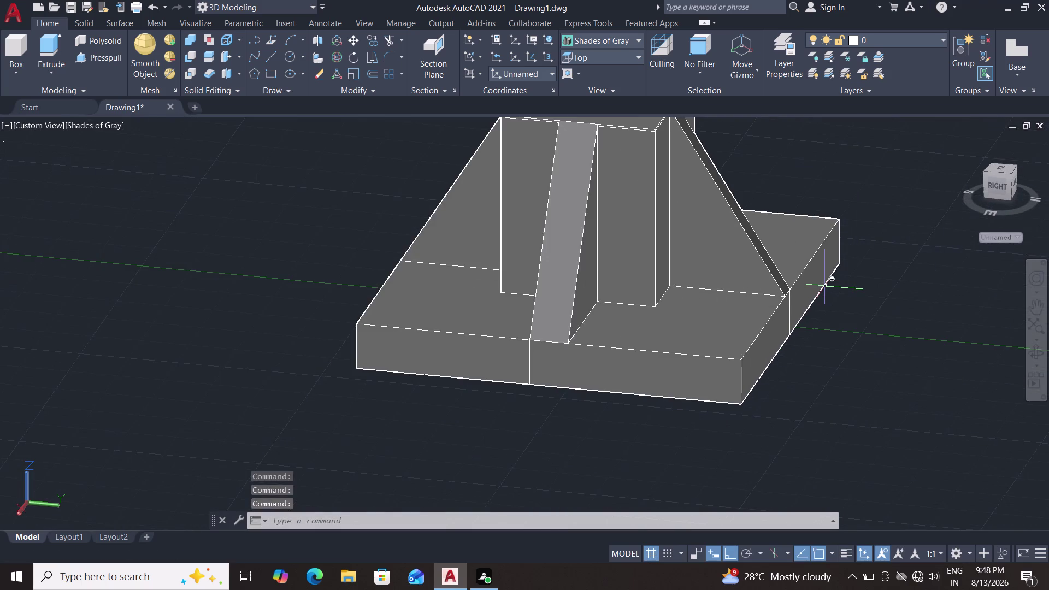
scroll(down, 3)
middle_drag(826, 279, 562, 350)
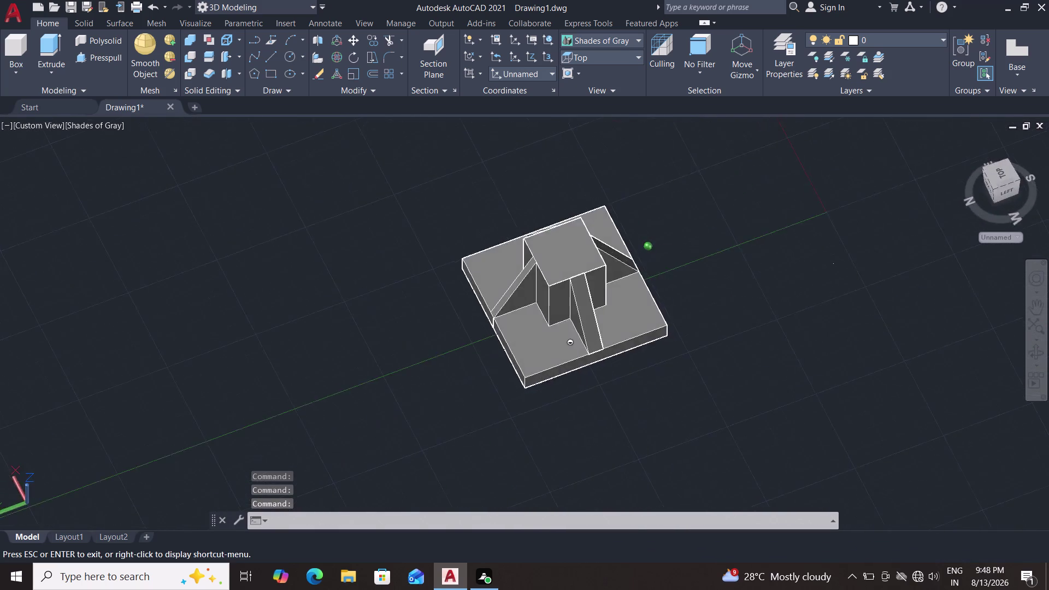
middle_drag(562, 350, 437, 296)
Save the pedestal drawing through Save As under the file name '3d 2'.
click(4, 4)
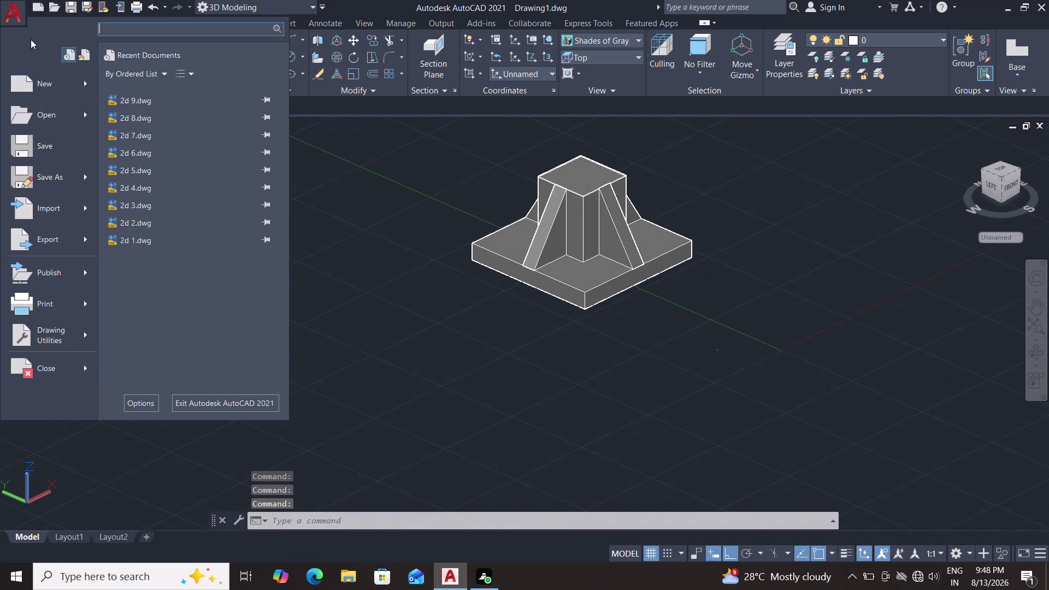
click(49, 177)
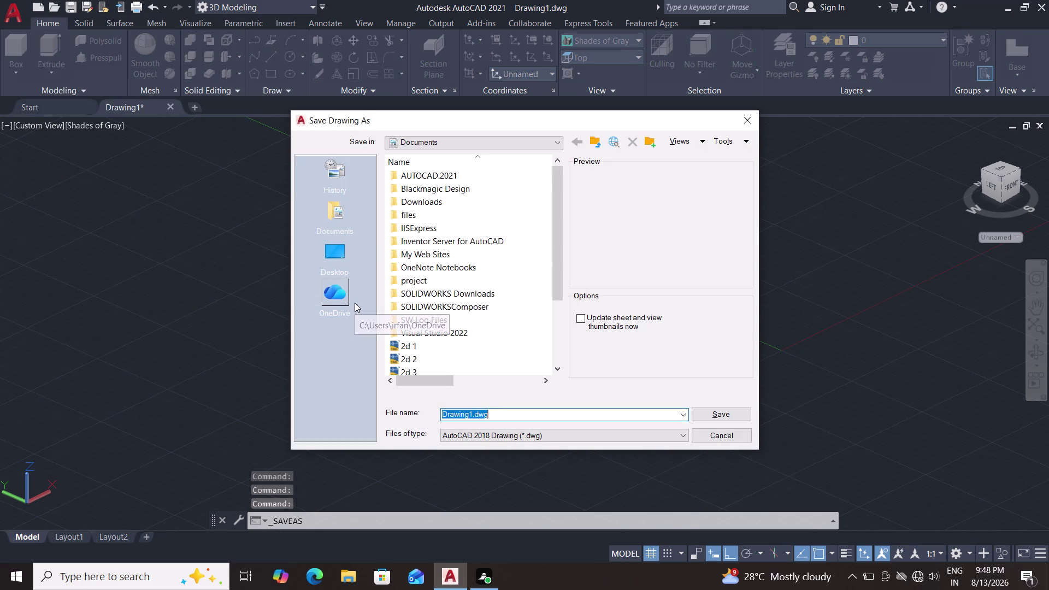
middle_click(355, 303)
text(3d)
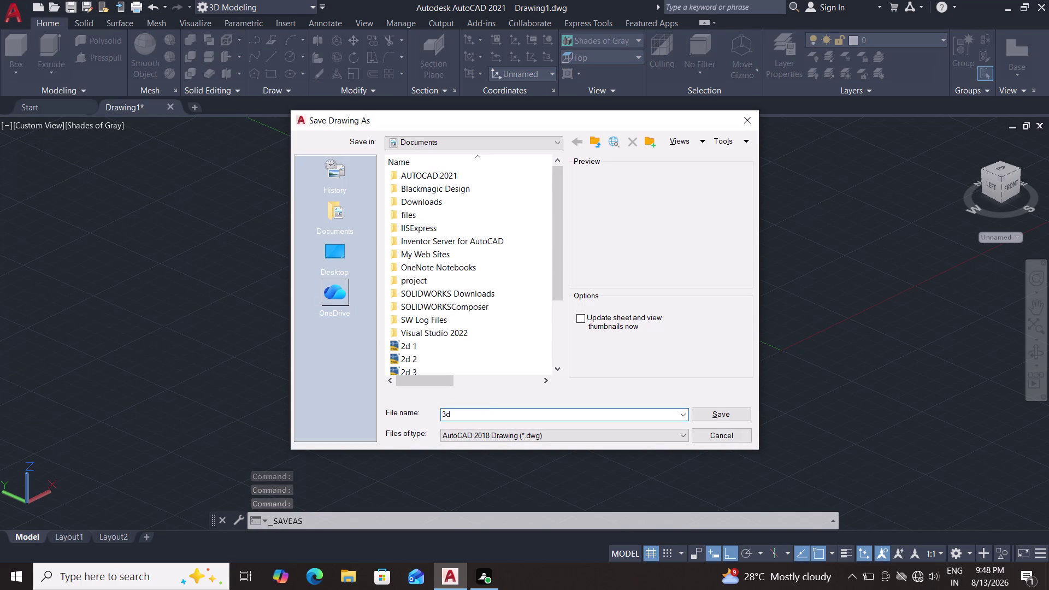
key(space)
text(2)
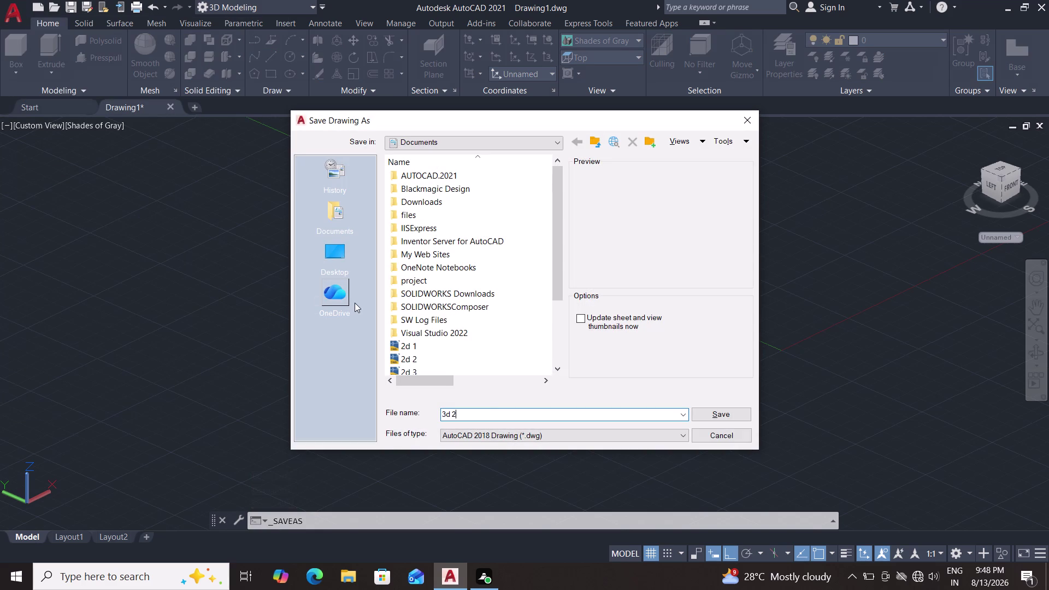
click(717, 416)
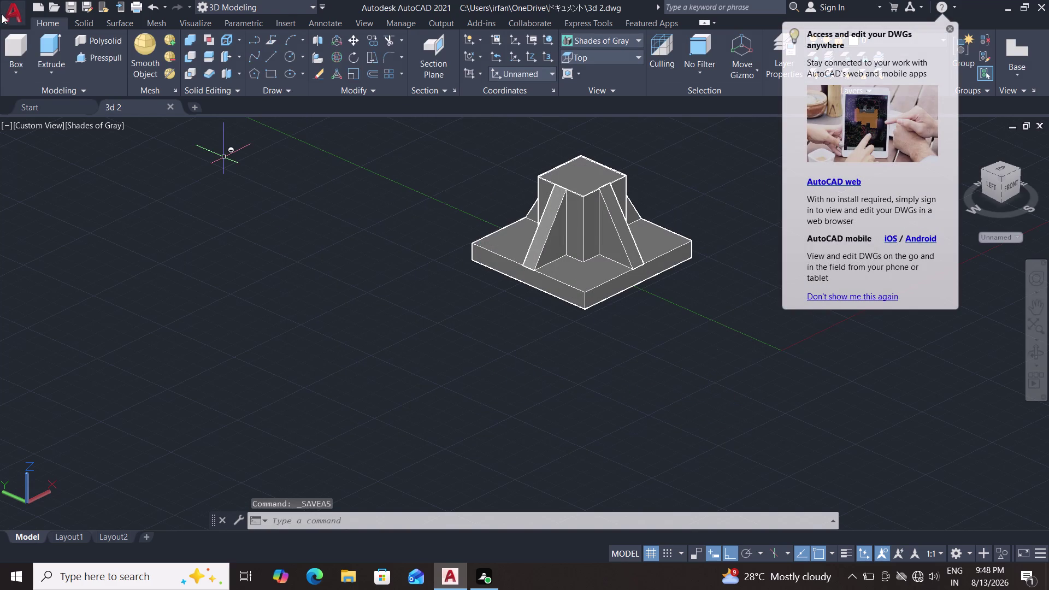
Export the drawing from the Application menu as the PDF '3d 2.pdf'.
click(9, 8)
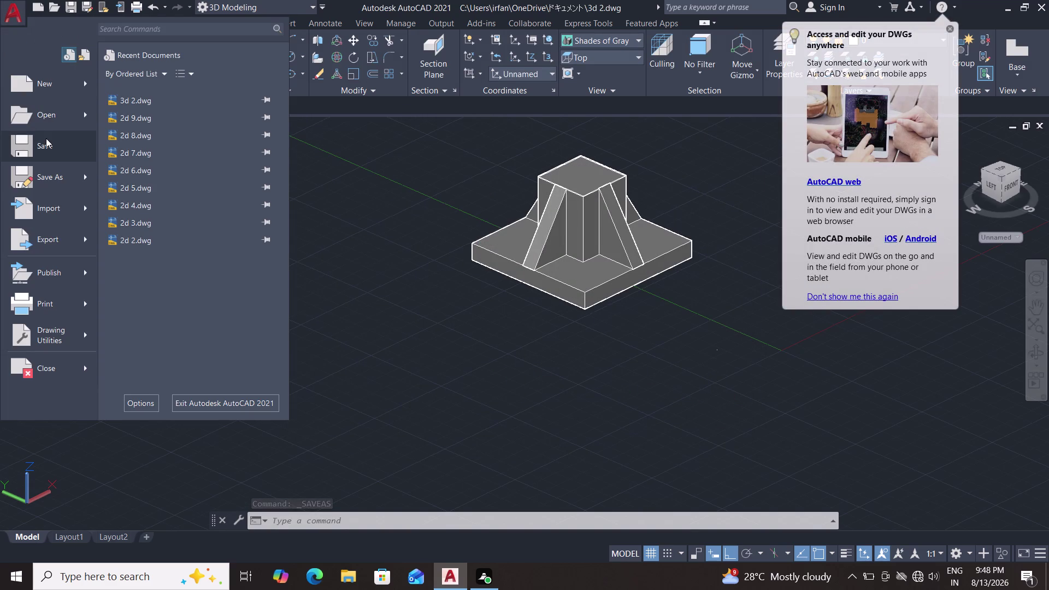
click(40, 244)
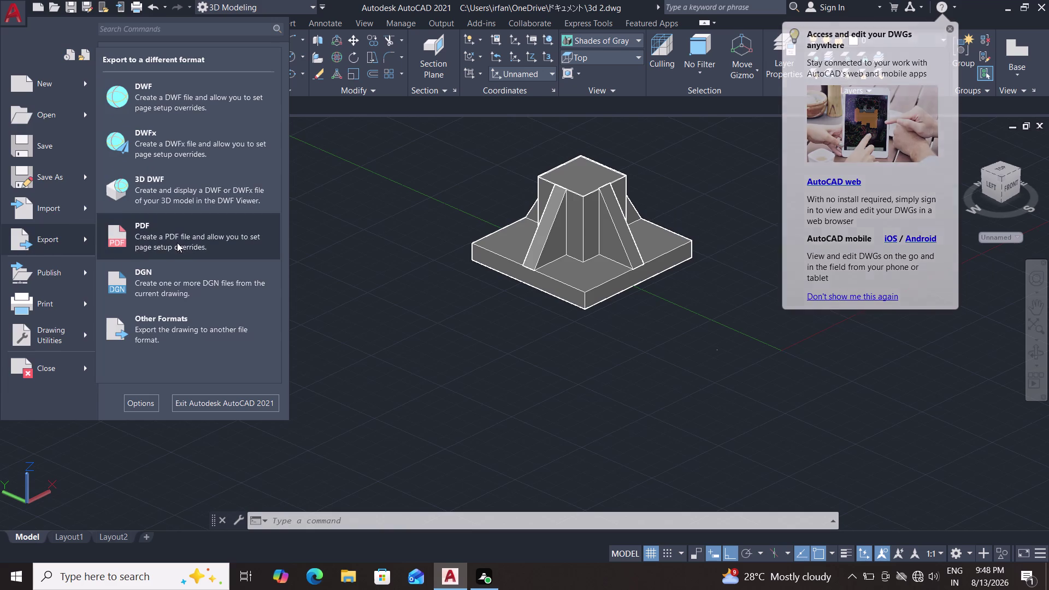
click(178, 237)
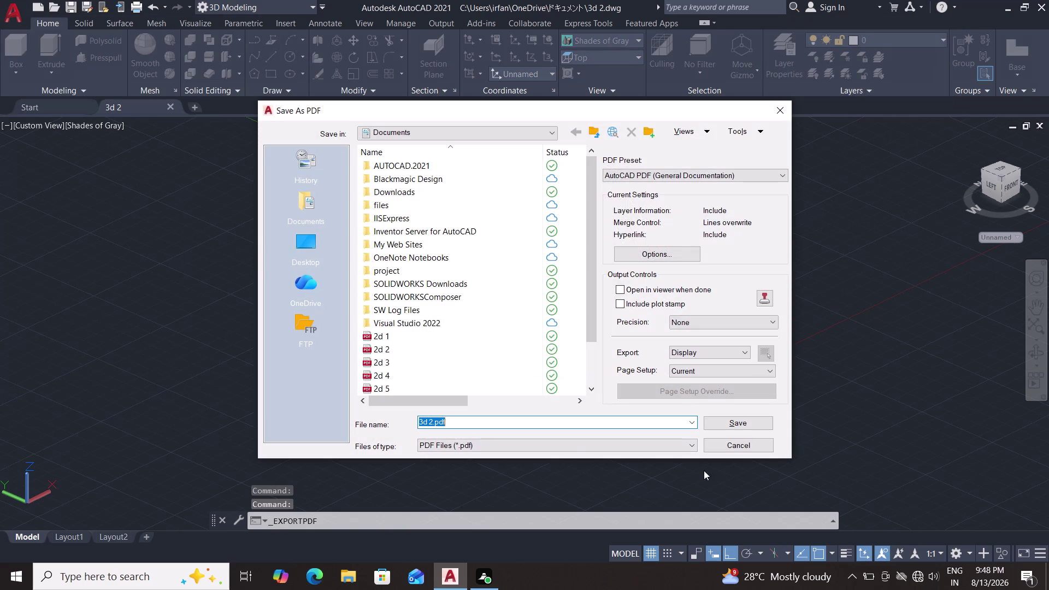
double_click(753, 426)
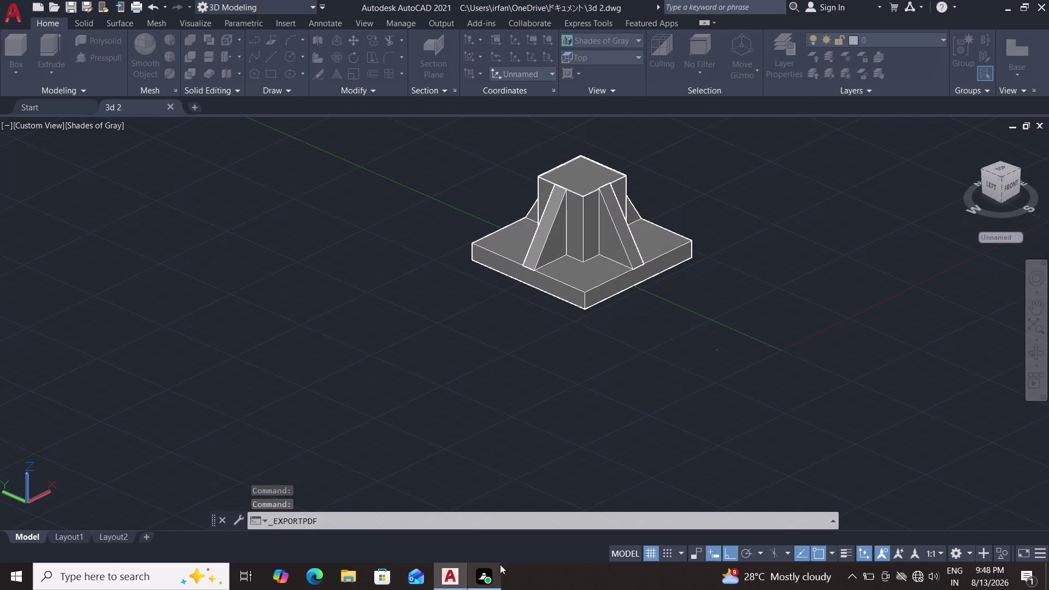